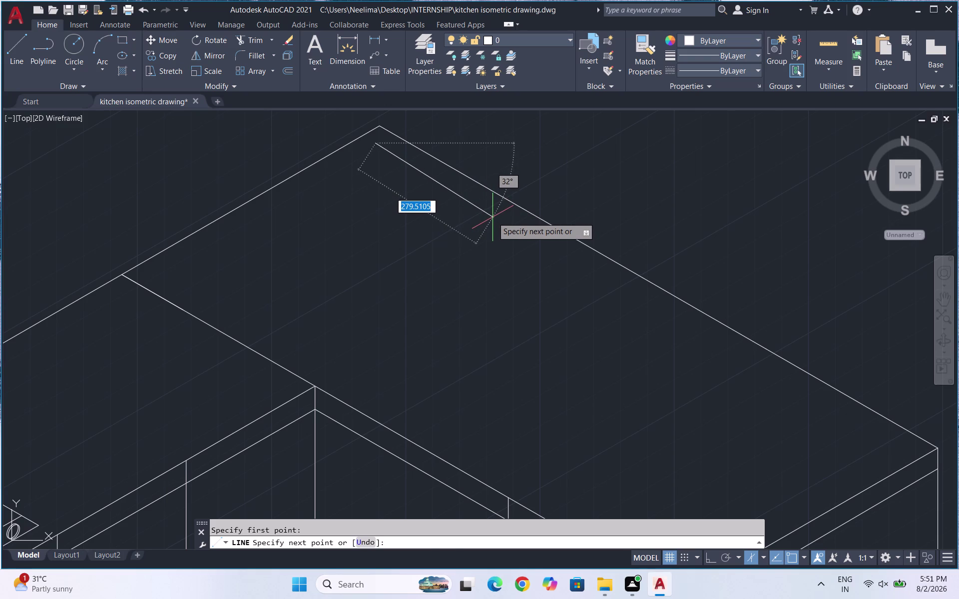
Cycle through the isometric planes and cancel the unfinished line.
key(F5)
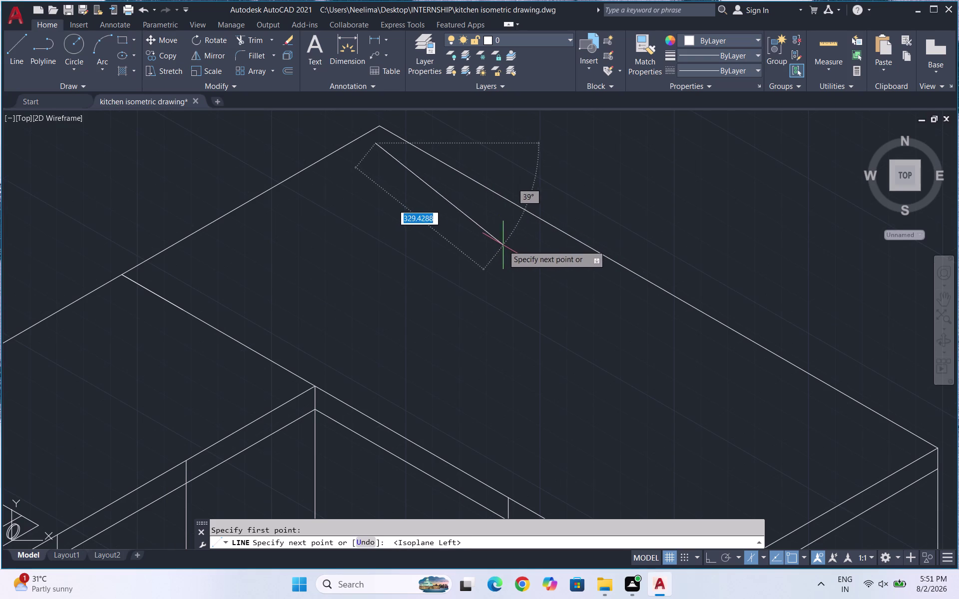
key(F5)
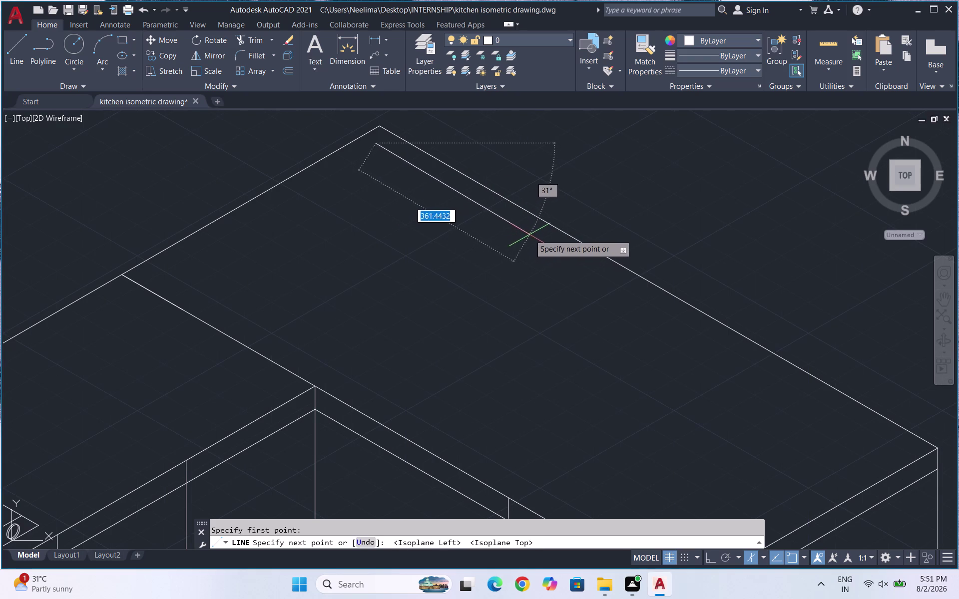
scroll(down, 3)
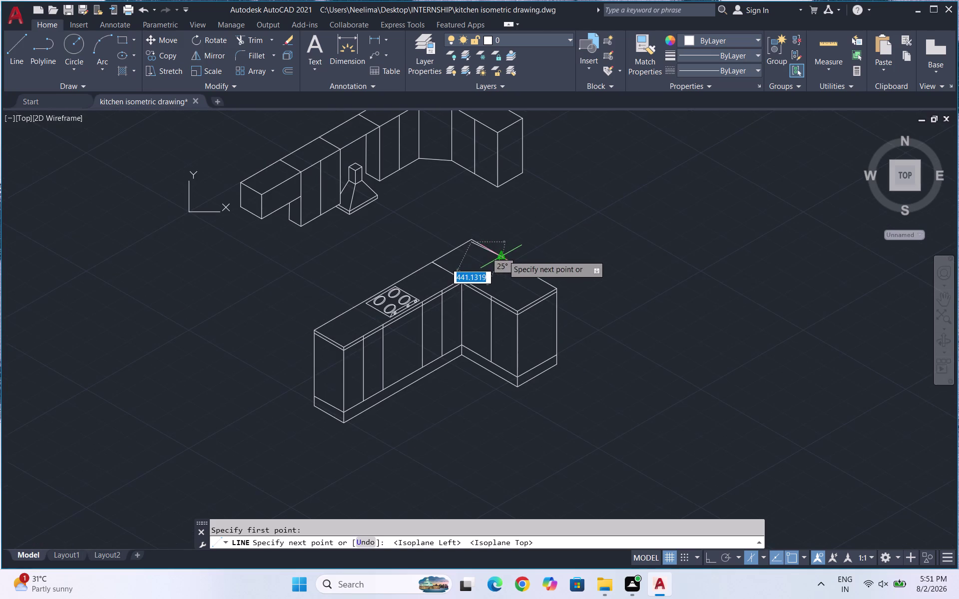
scroll(up, 3)
key(Escape)
key(Escape)
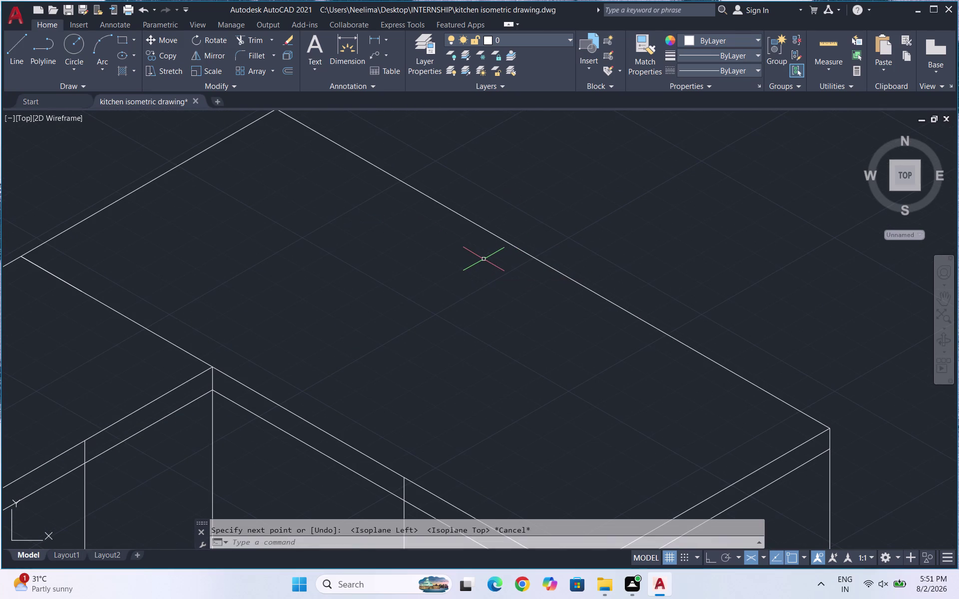
key(F5)
Draw a four-sided isometric sink outline on the countertop with Ortho on.
key(l)
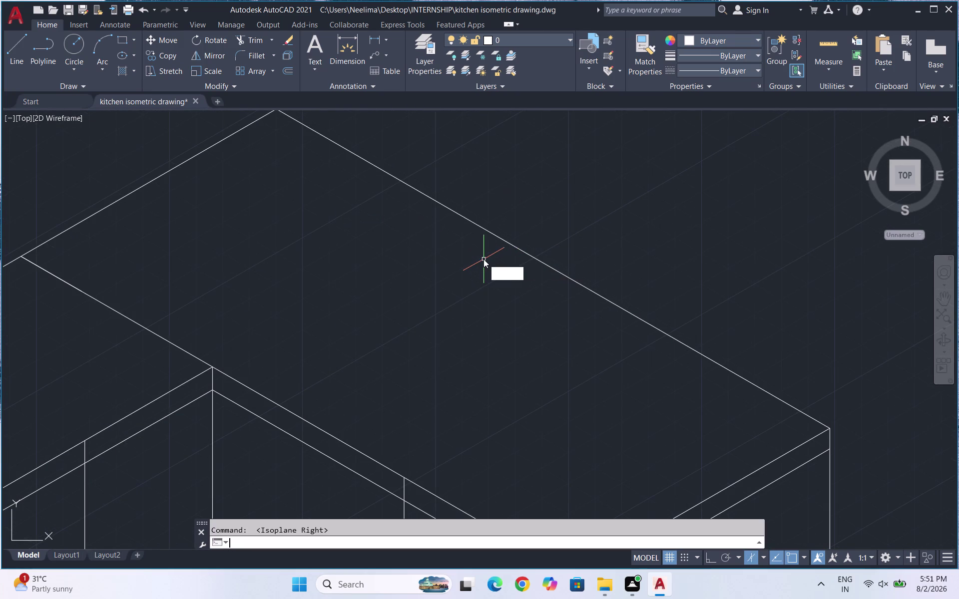
key(Return)
key(F5)
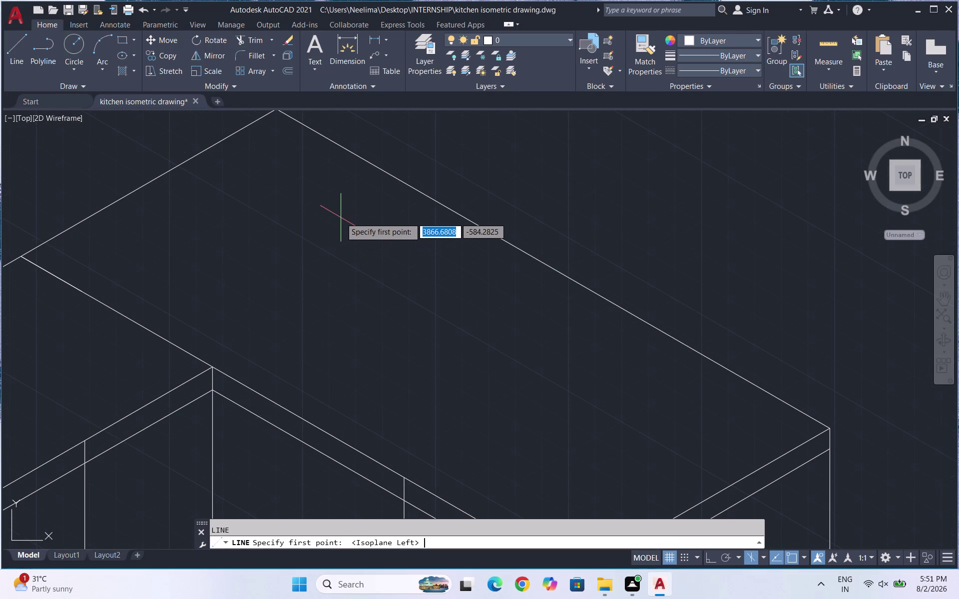
click(278, 129)
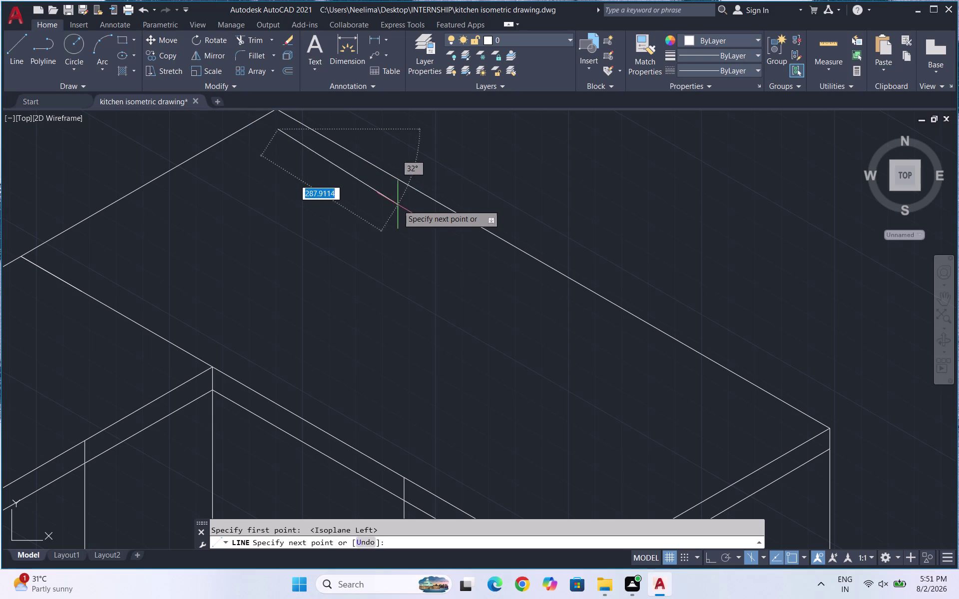
key(F8)
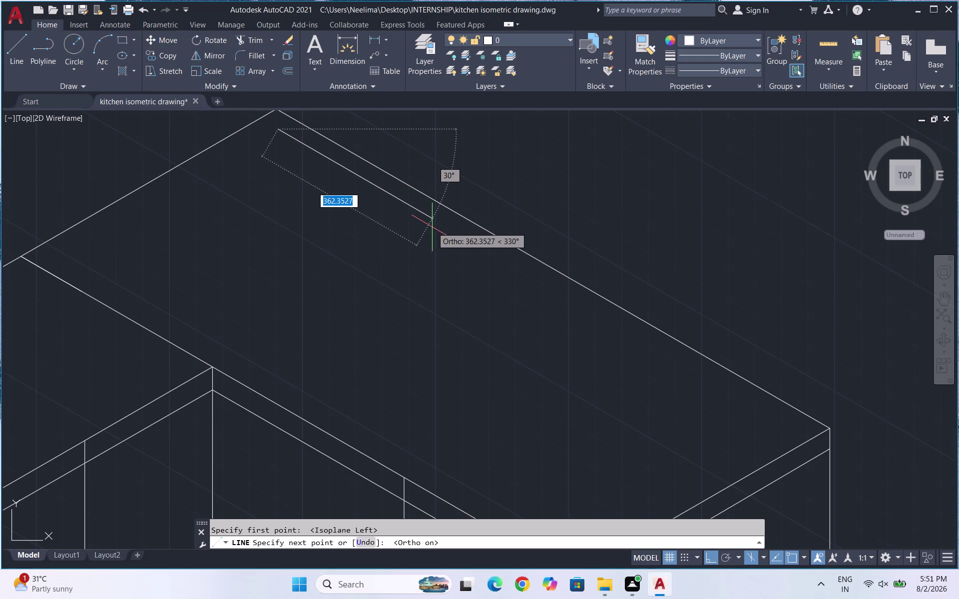
click(432, 227)
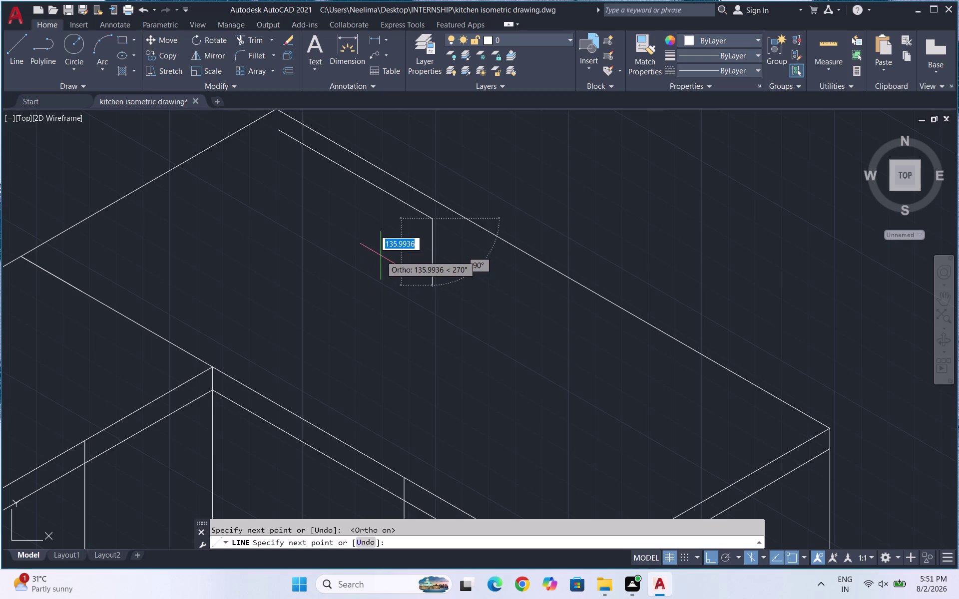
key(F5)
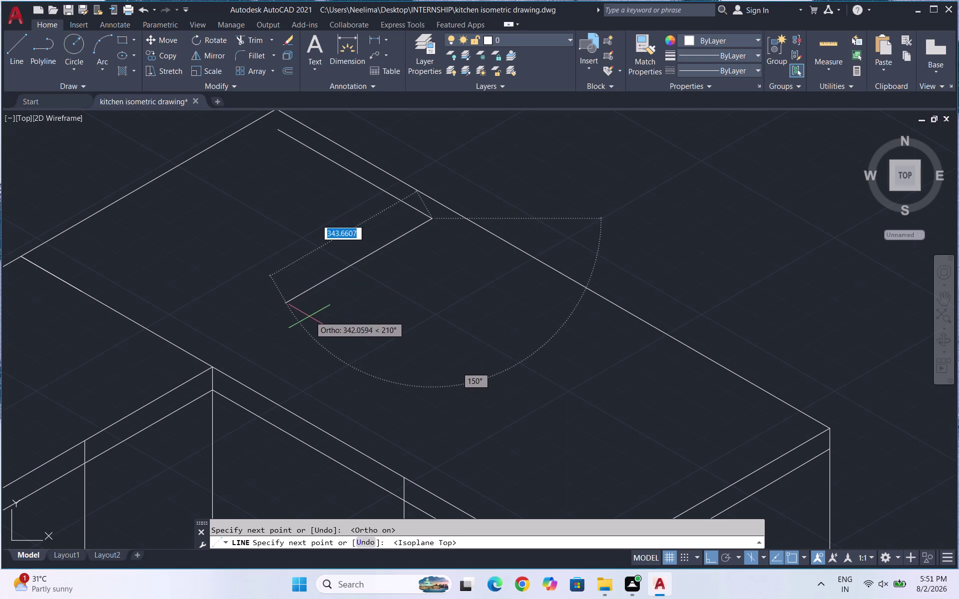
click(279, 328)
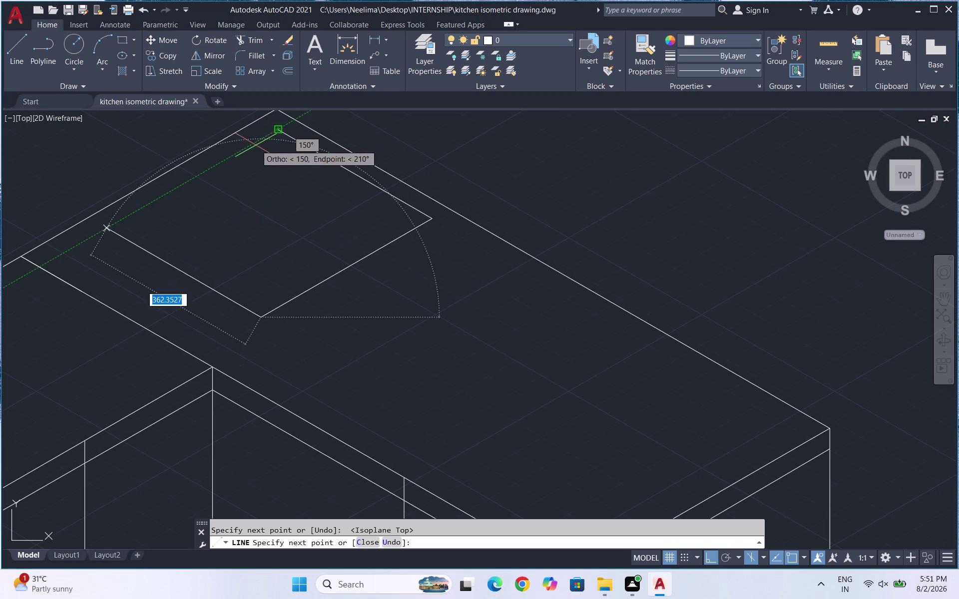
click(240, 152)
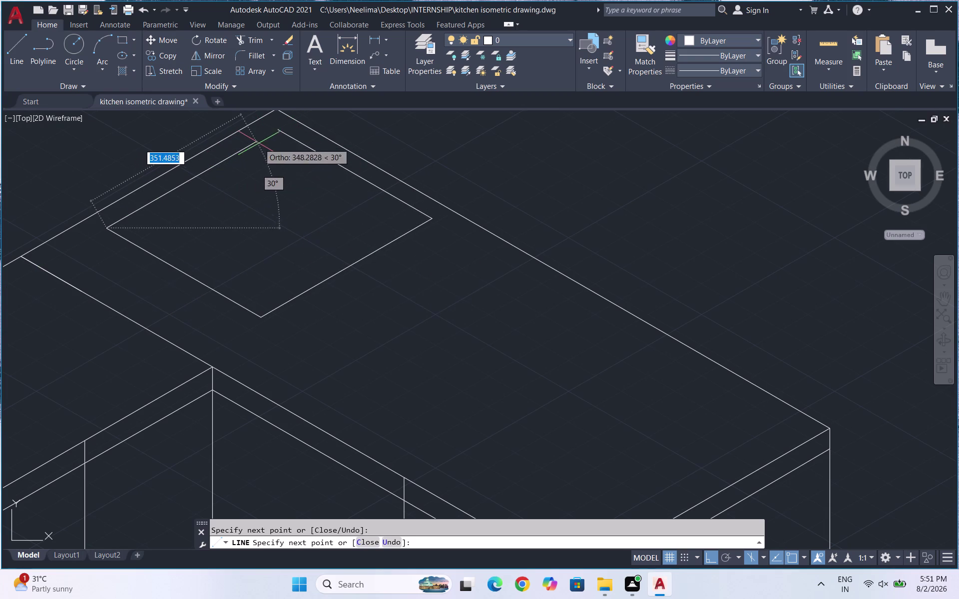
click(279, 126)
key(Escape)
scroll(down, 3)
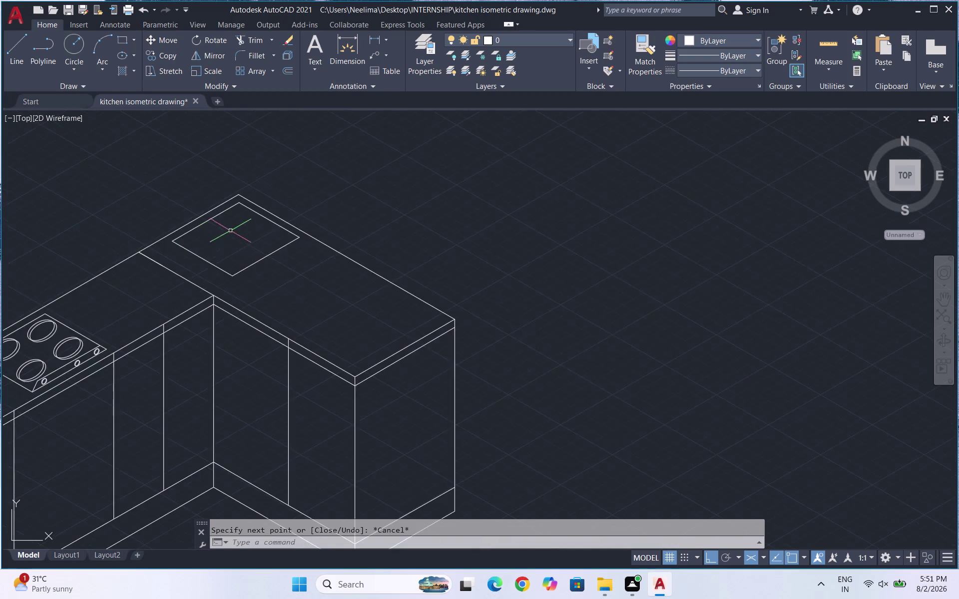
Start a divider line on the sink's lower edge, cycle isoplanes, then cancel it.
scroll(down, 3)
scroll(up, 3)
scroll(up, 3)
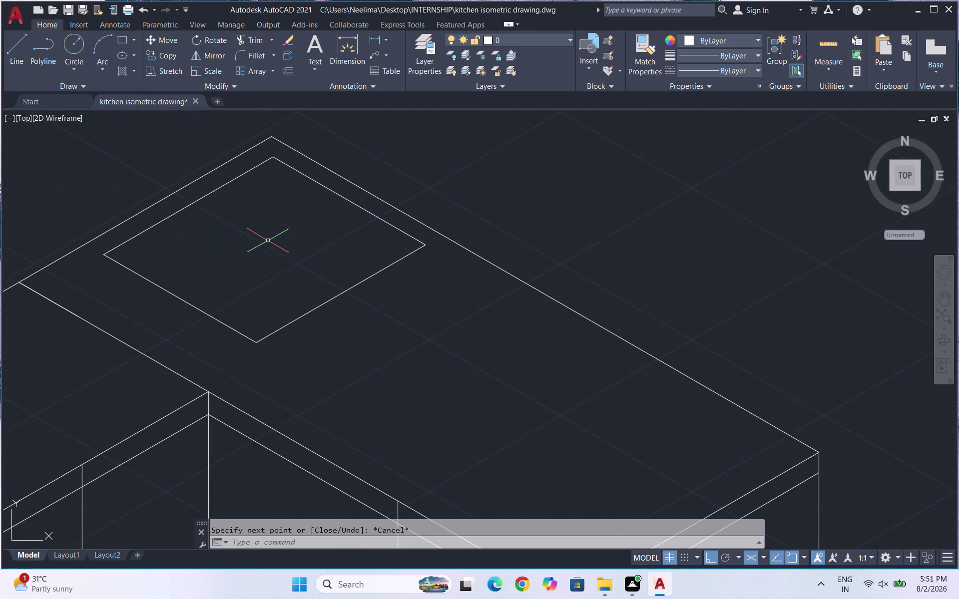
key(l)
key(Return)
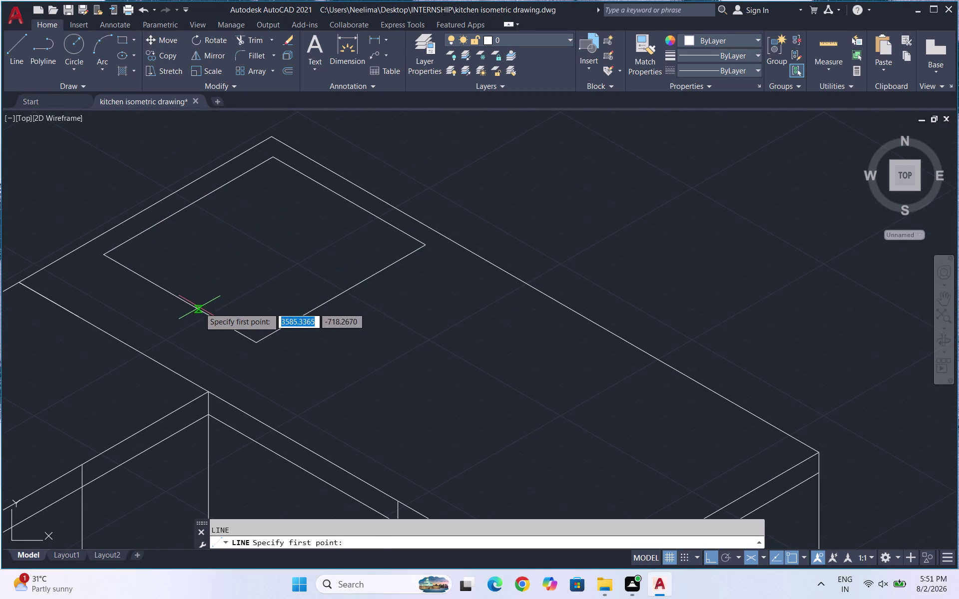
click(199, 307)
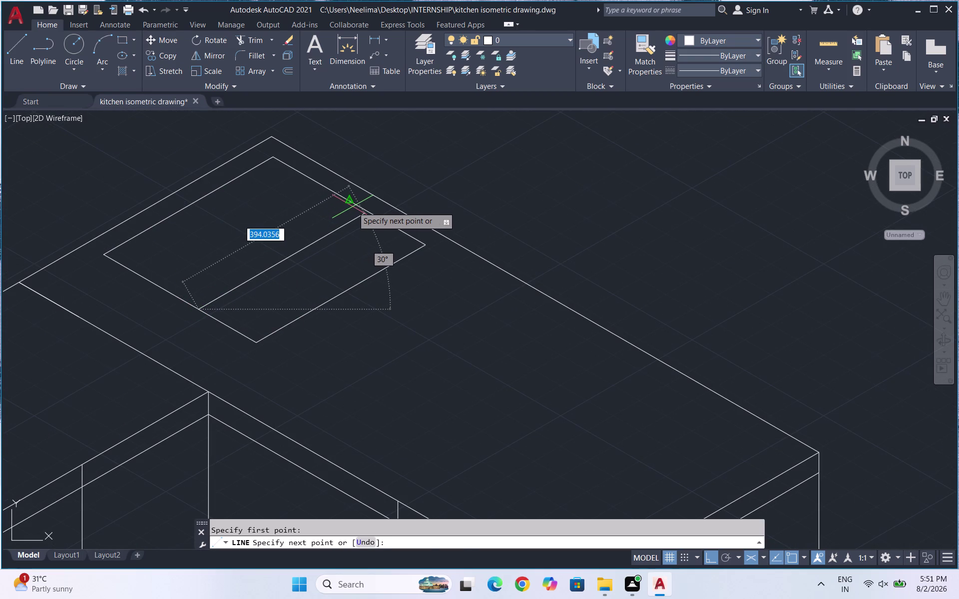
key(F5)
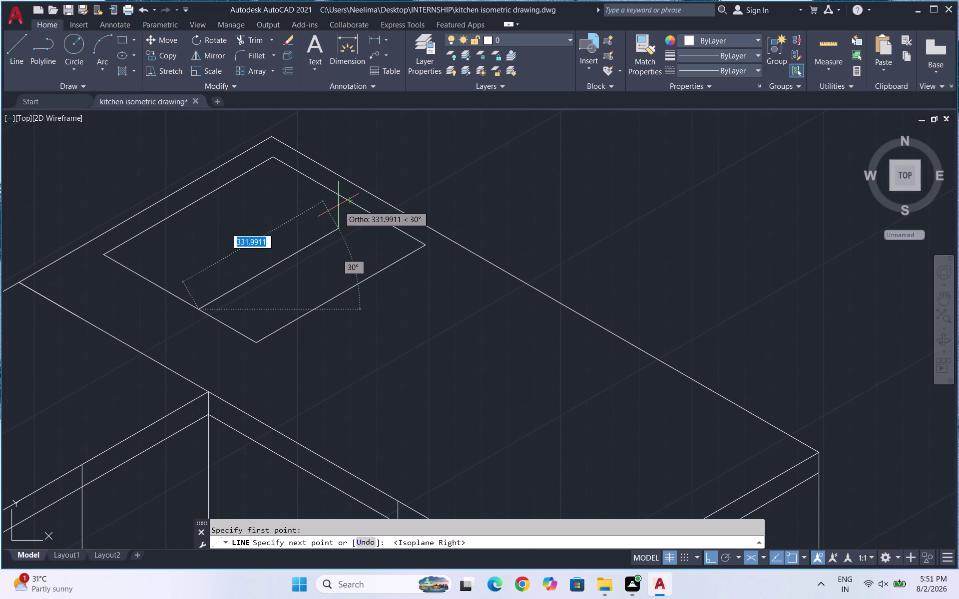
key(F5)
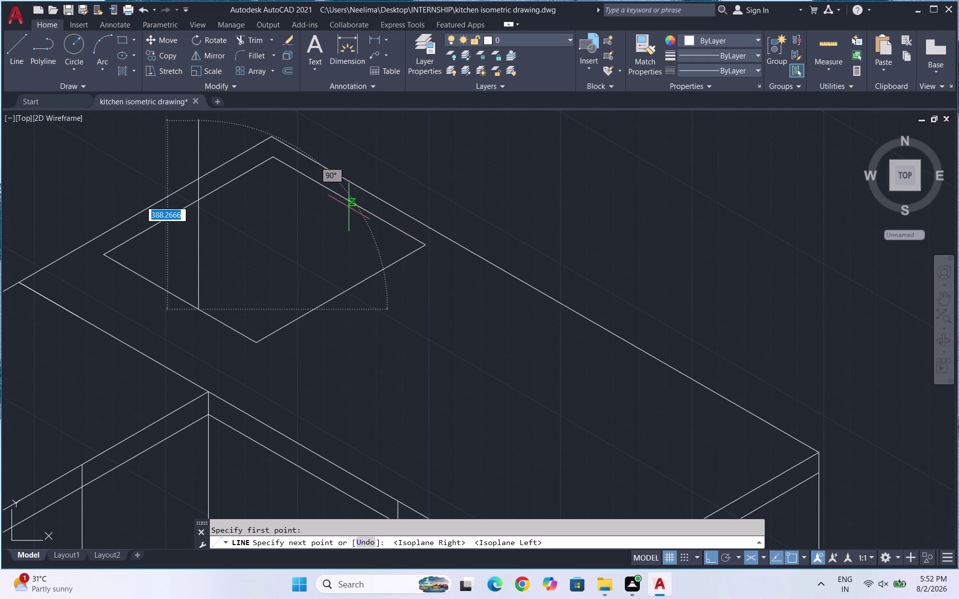
key(F5)
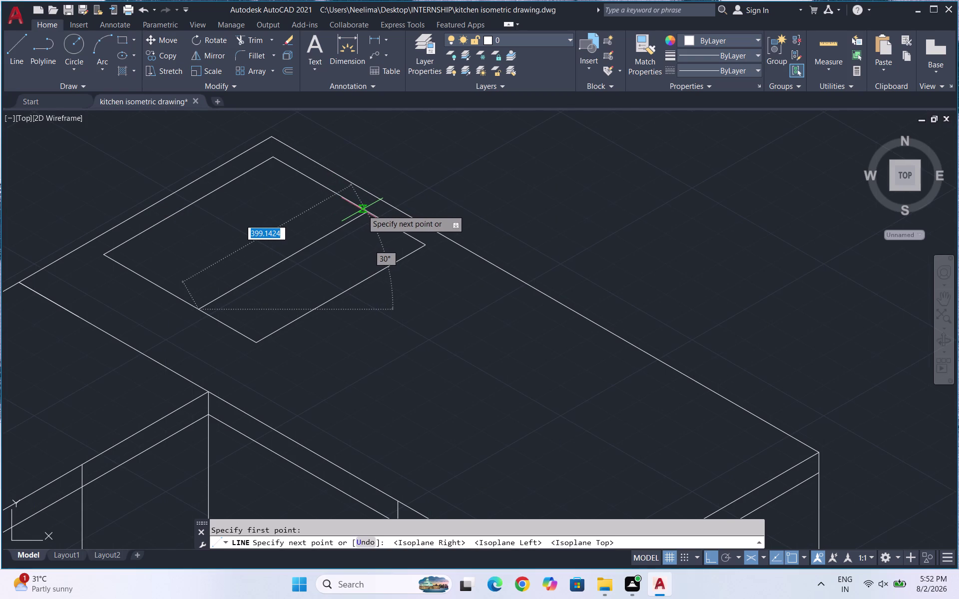
key(Escape)
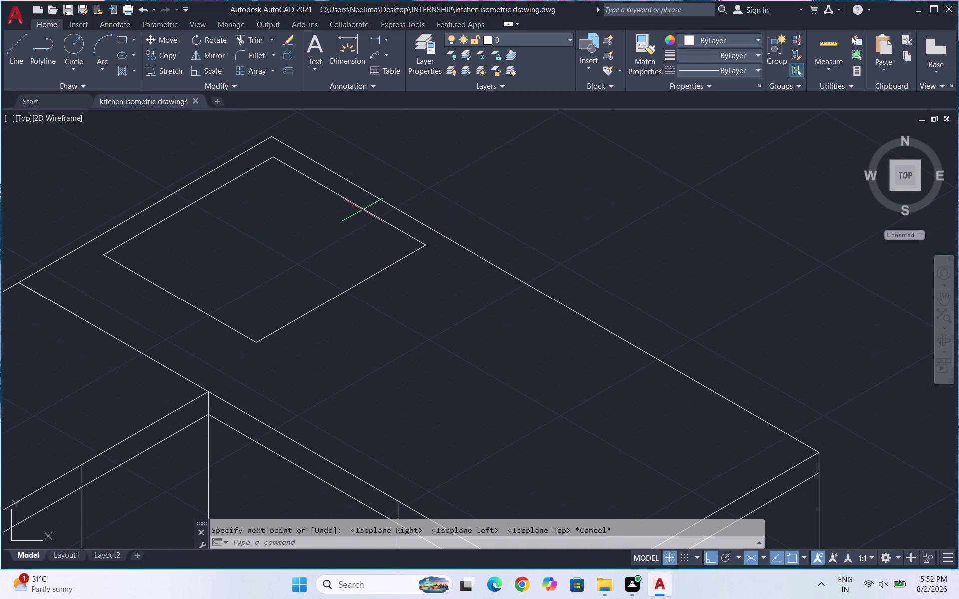
Redraw the divider across the sink outline, undoing the misplaced segment.
key(l)
key(Return)
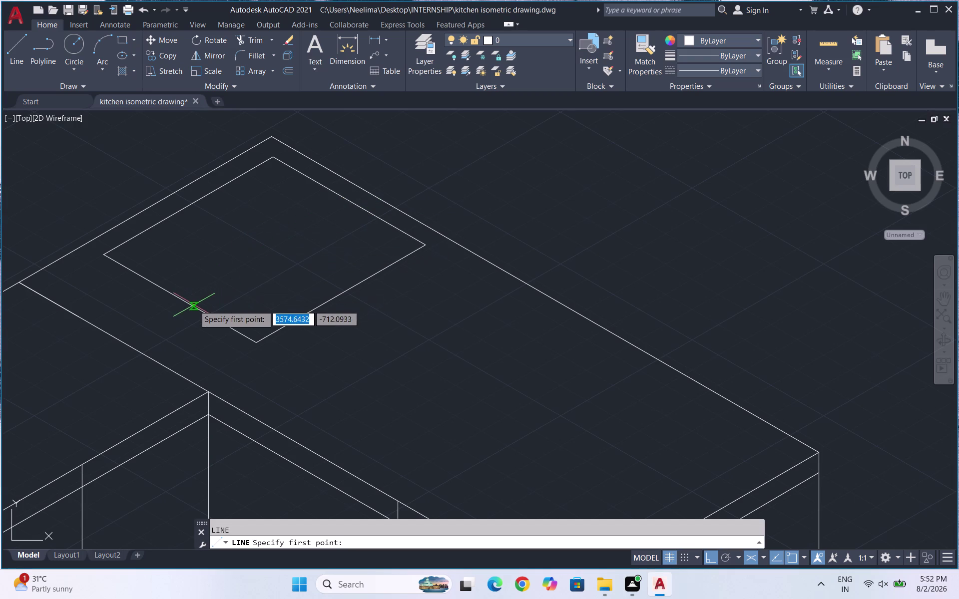
click(191, 303)
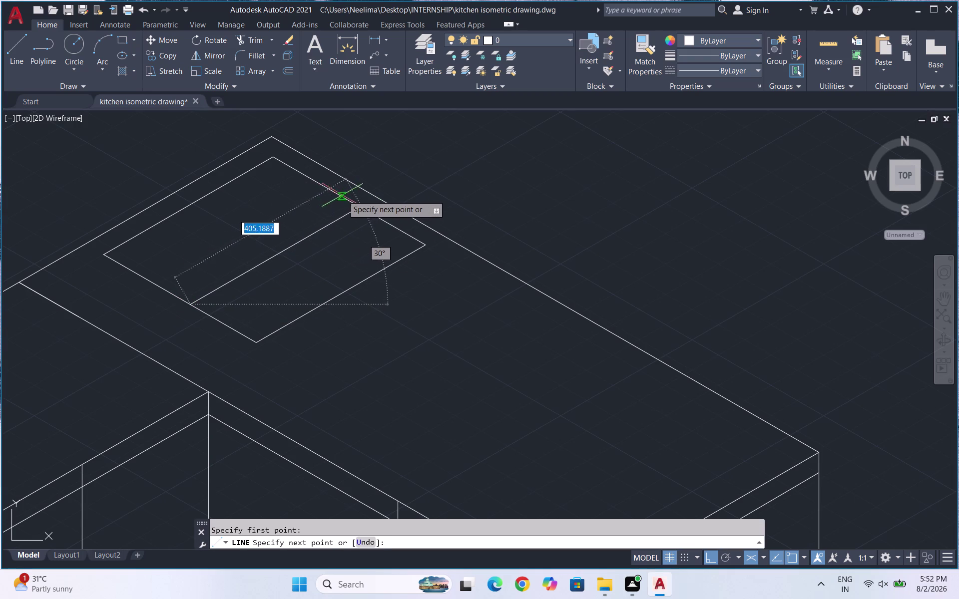
click(352, 199)
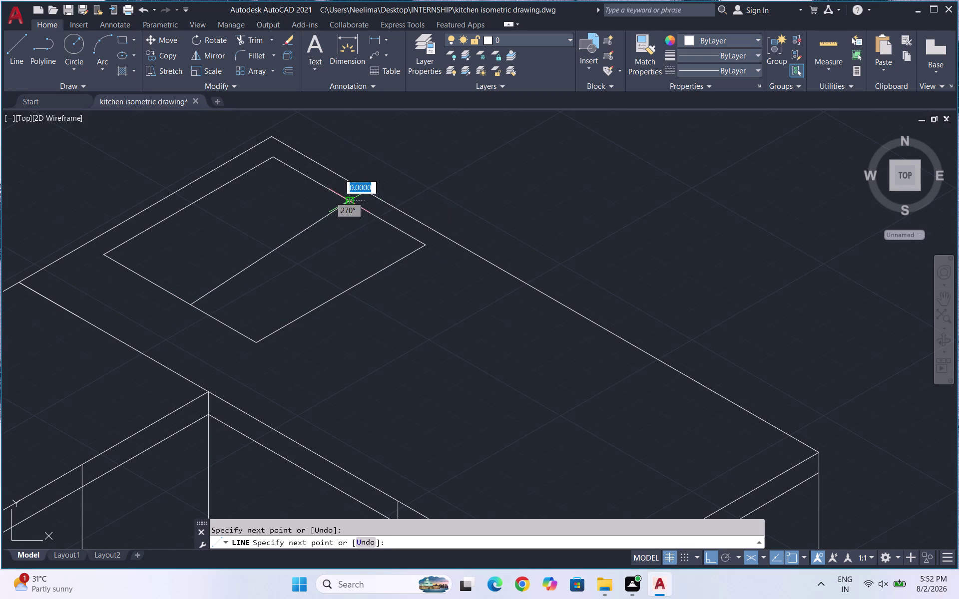
key(ctrl+z)
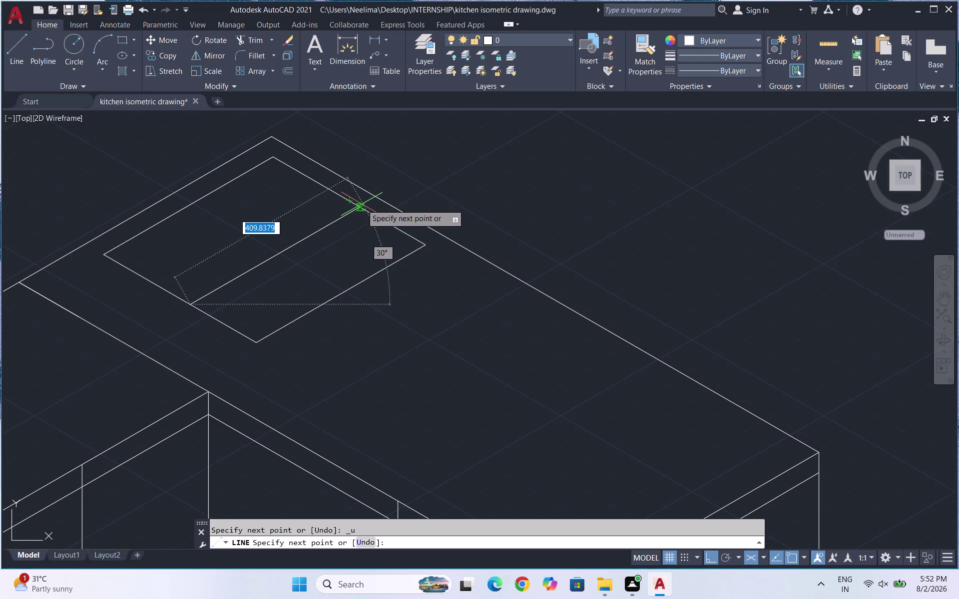
click(362, 204)
key(Escape)
scroll(down, 3)
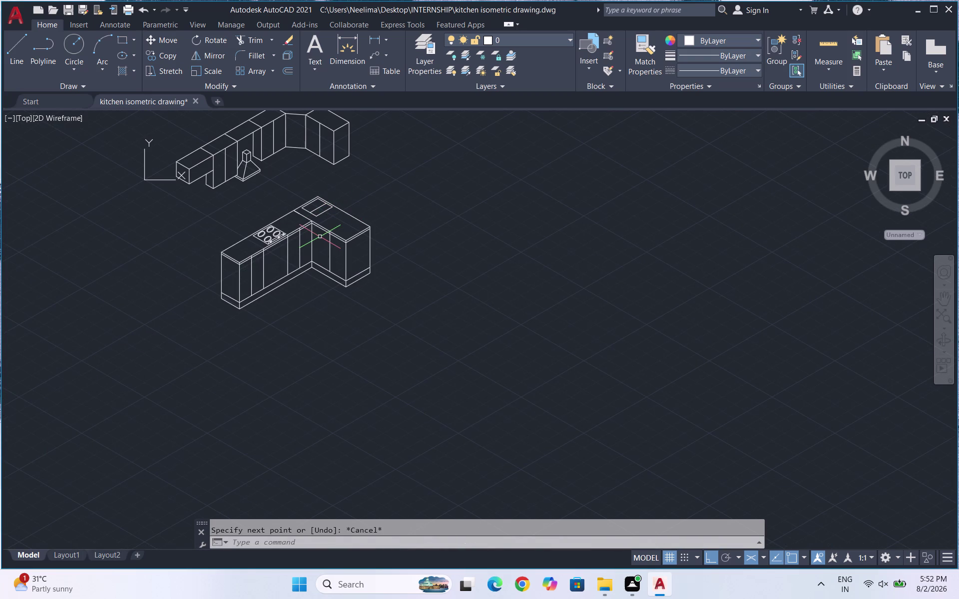
Draw a stray line from the sink's back corner, then cancel and undo it.
scroll(up, 3)
scroll(up, 3)
key(l)
key(Return)
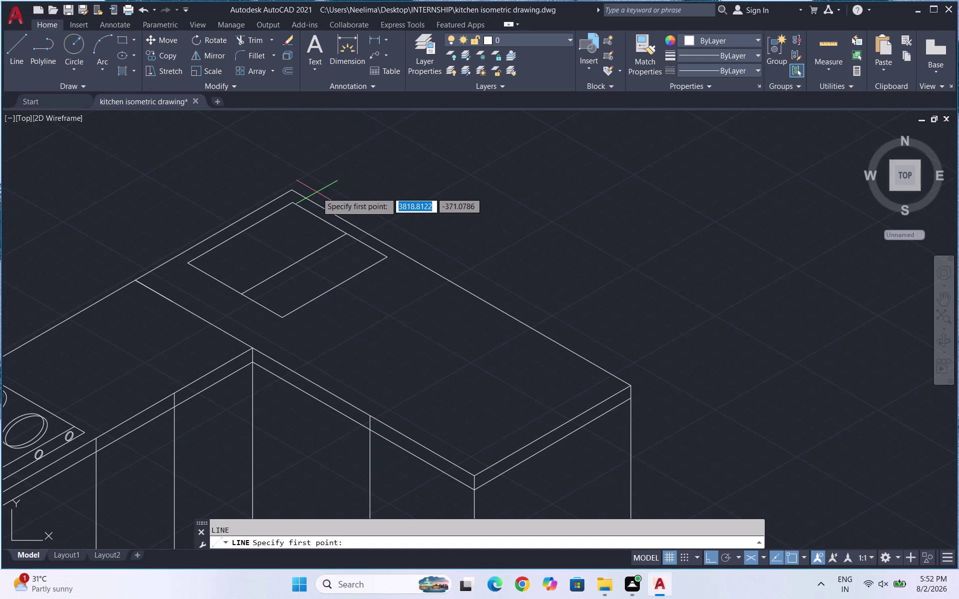
scroll(up, 3)
click(260, 213)
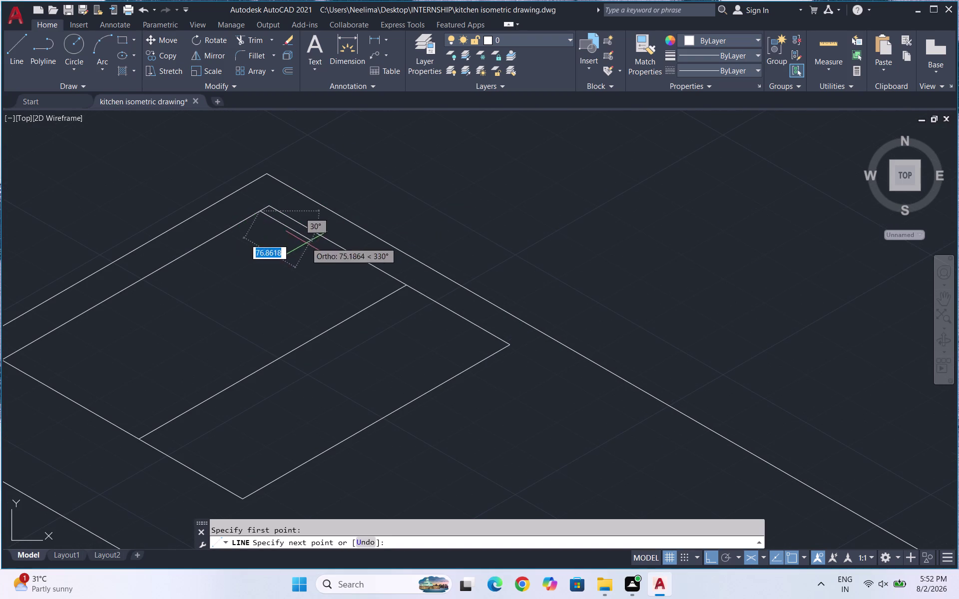
click(392, 294)
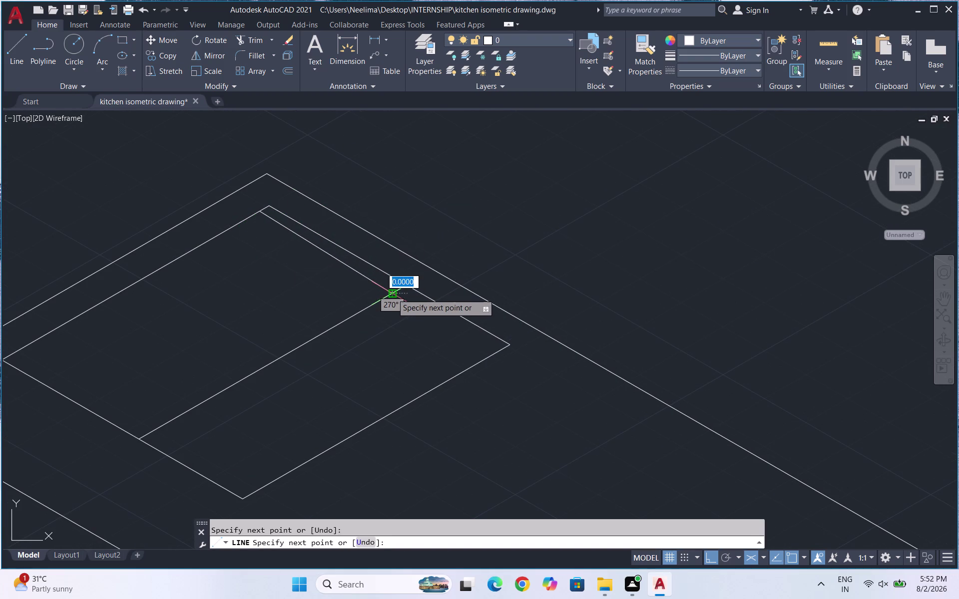
key(Escape)
key(ctrl+z)
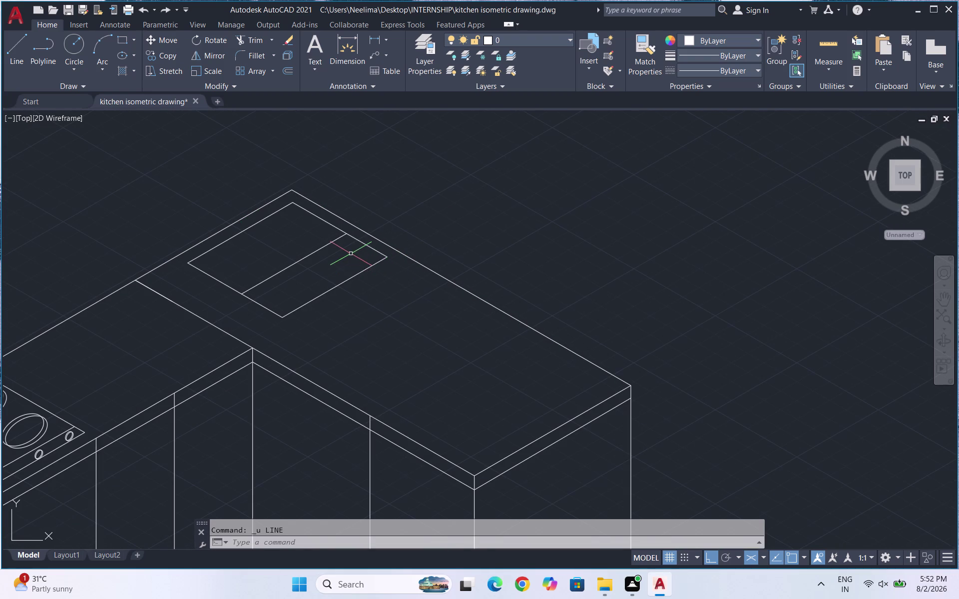
Draw an inner line inside the sink, parallel to its back edge.
key(k)
key(Escape)
key(l)
key(Return)
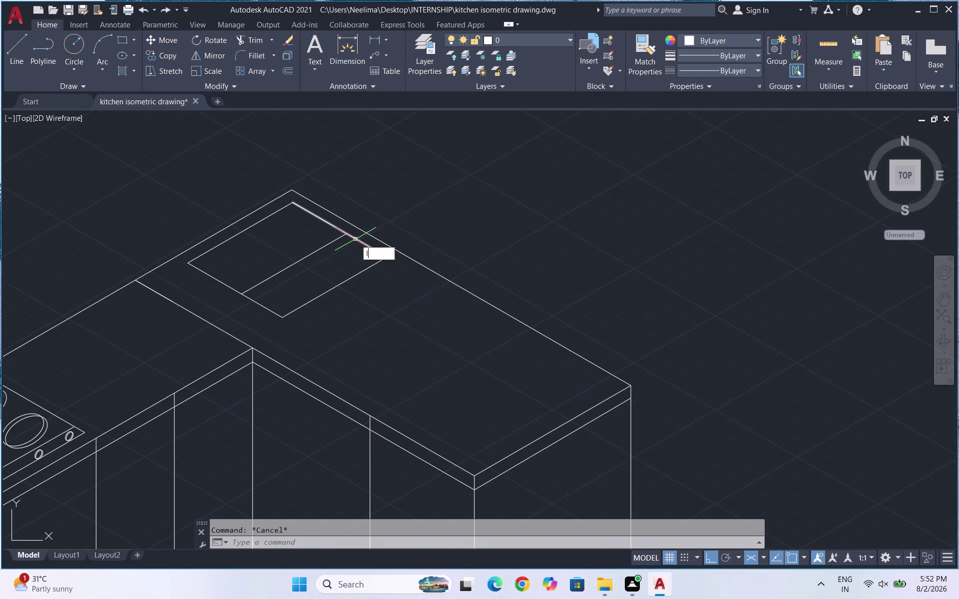
scroll(up, 3)
click(291, 192)
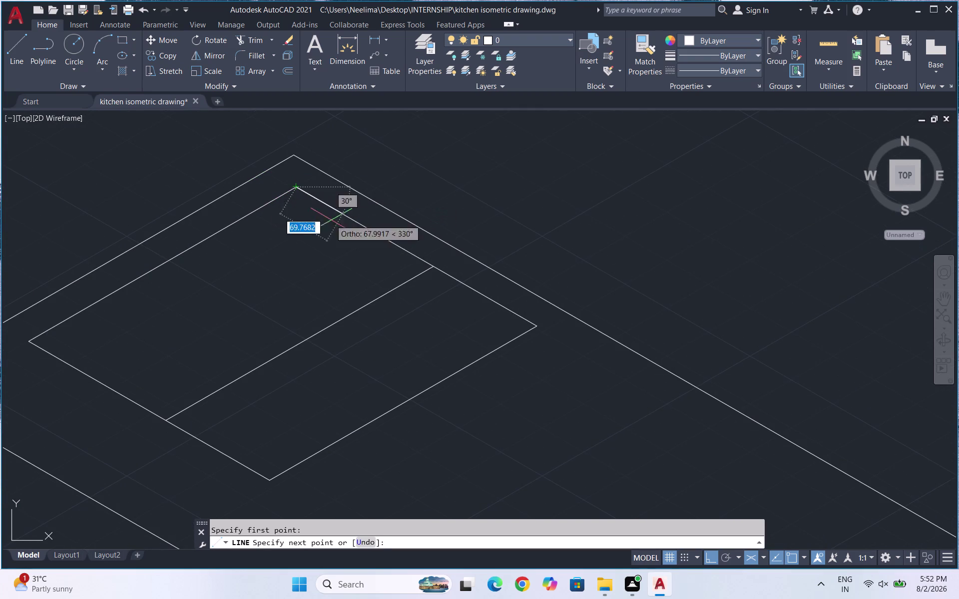
key(Escape)
key(l)
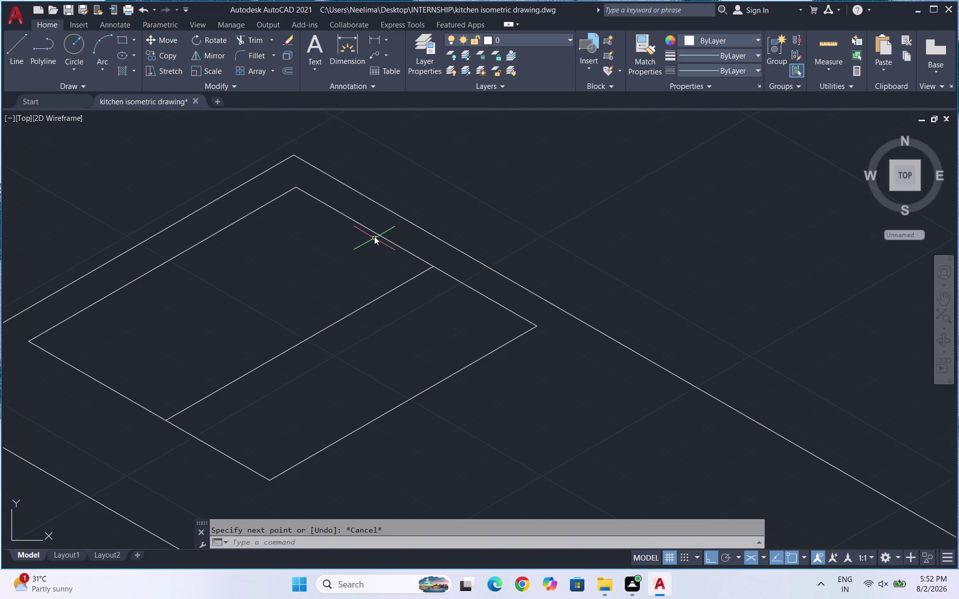
key(Return)
click(283, 195)
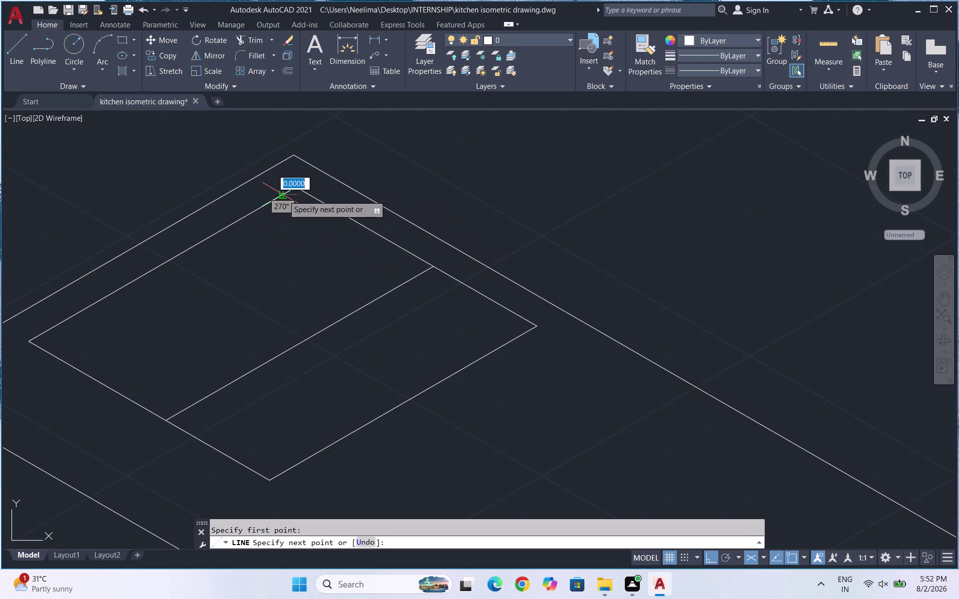
click(418, 275)
key(Escape)
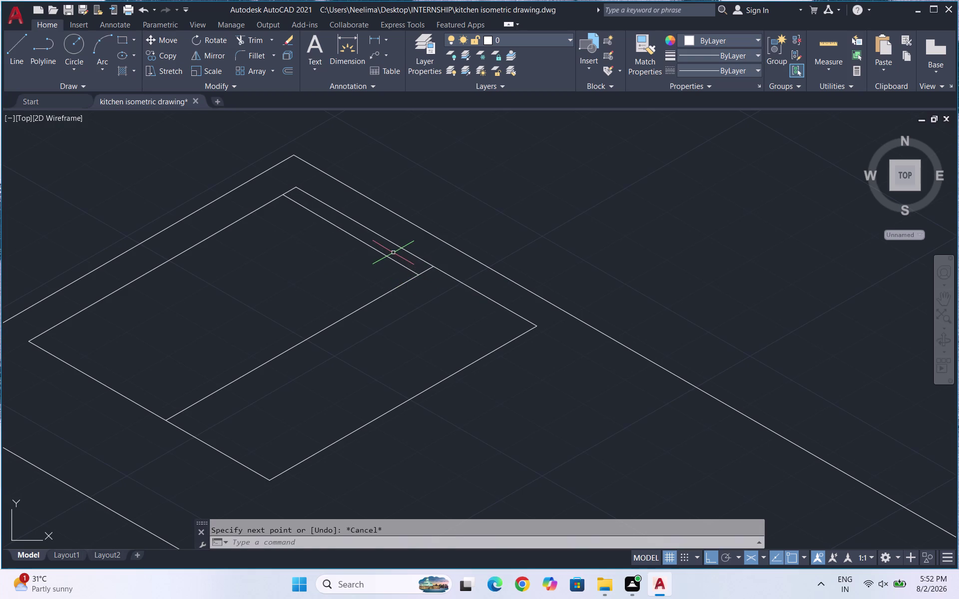
Copy the inner line as an 11-item fitted array to the front edge, then undo it.
drag(393, 252, 384, 261)
click(376, 265)
text(co)
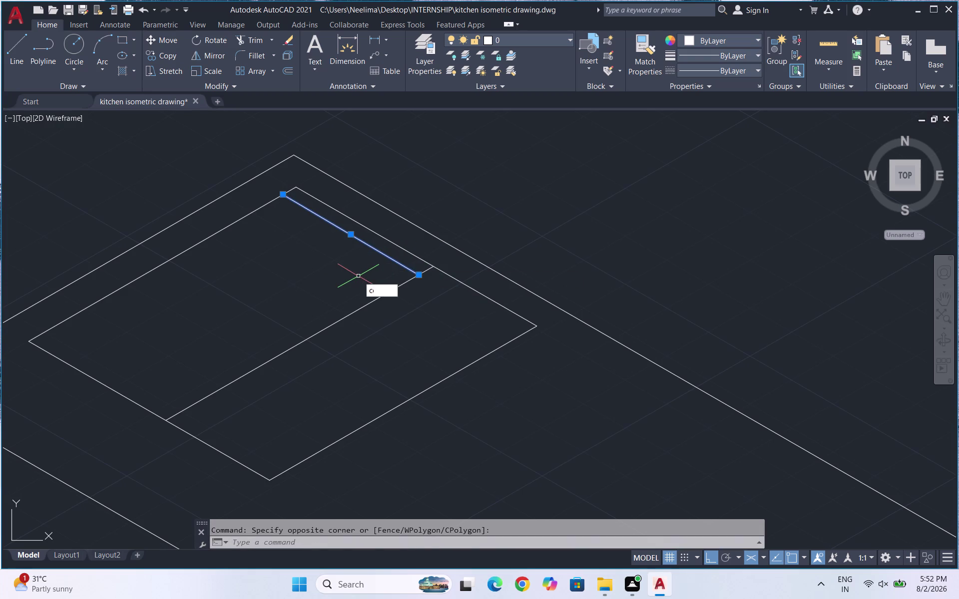
key(Return)
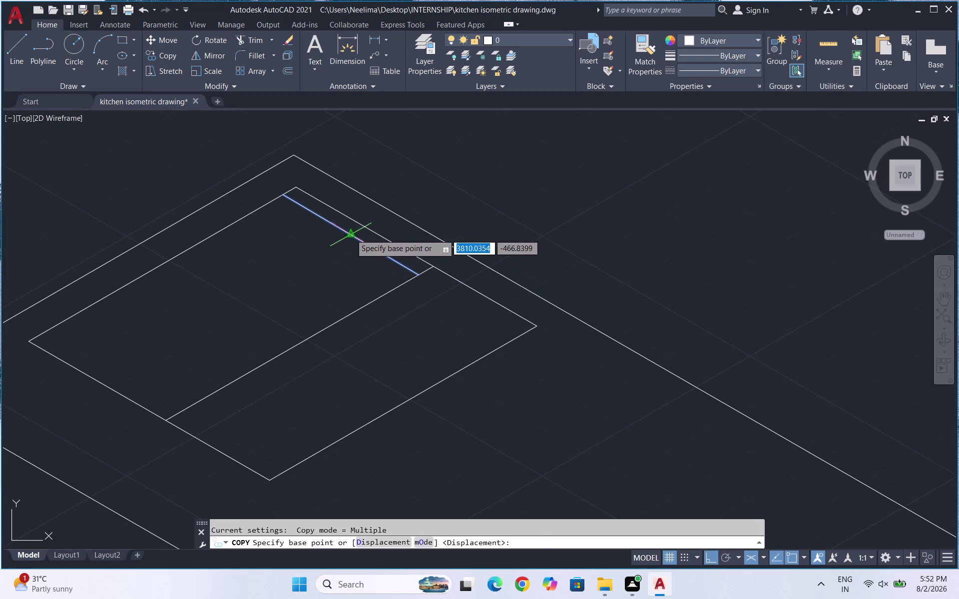
click(350, 234)
key(a)
key(Return)
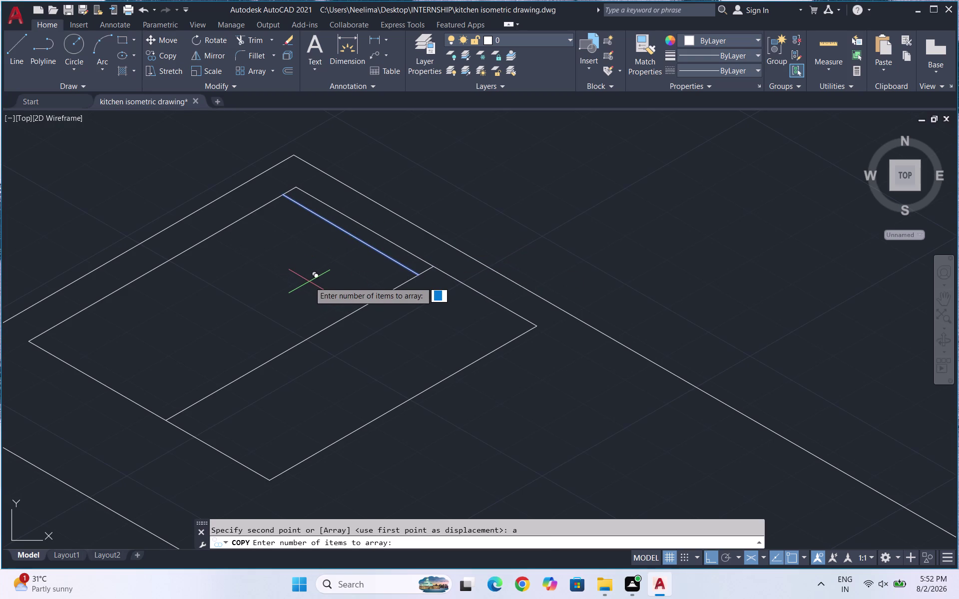
text(10)
key(BackSpace)
key(BackSpace)
text(11)
key(Return)
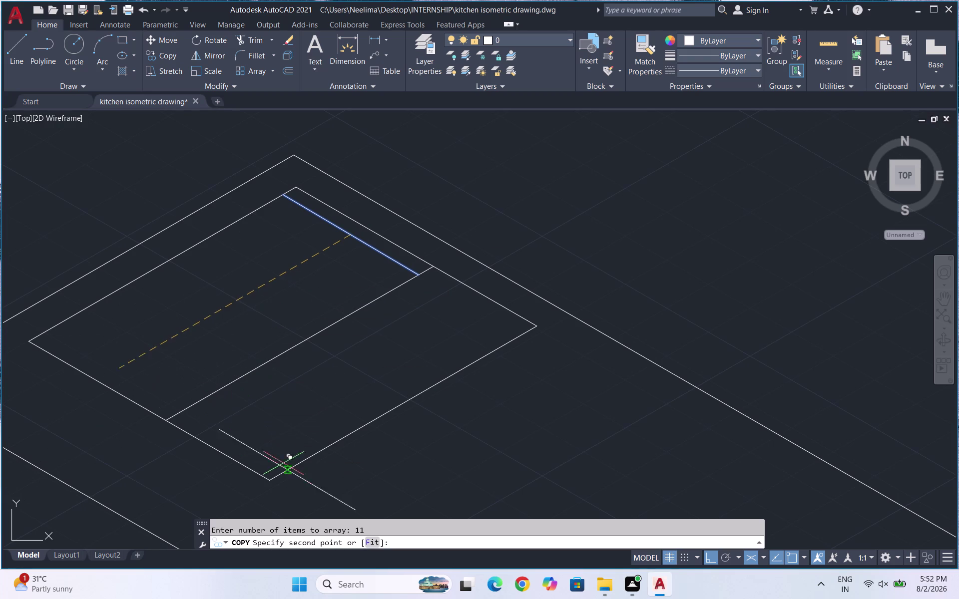
click(374, 545)
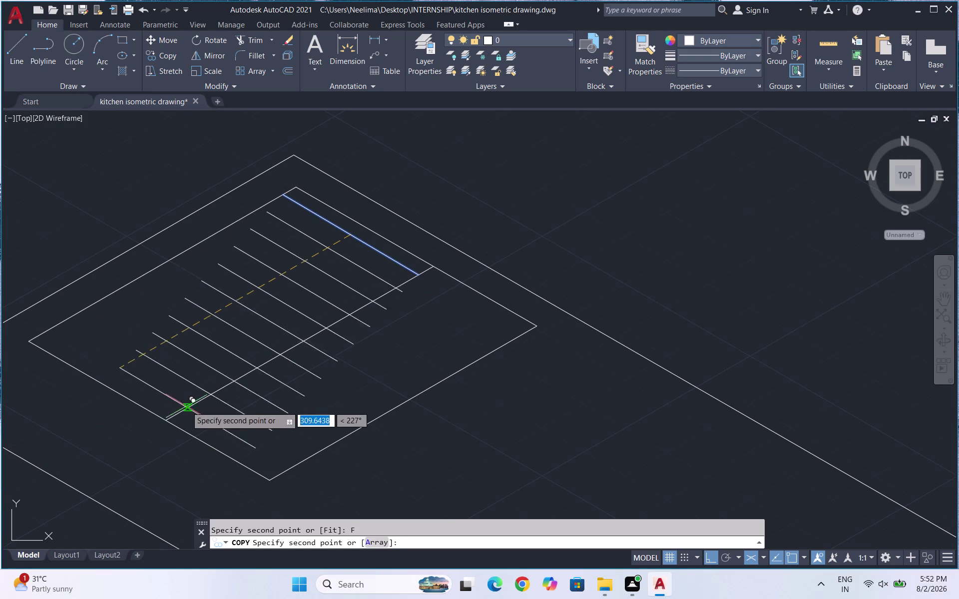
click(179, 410)
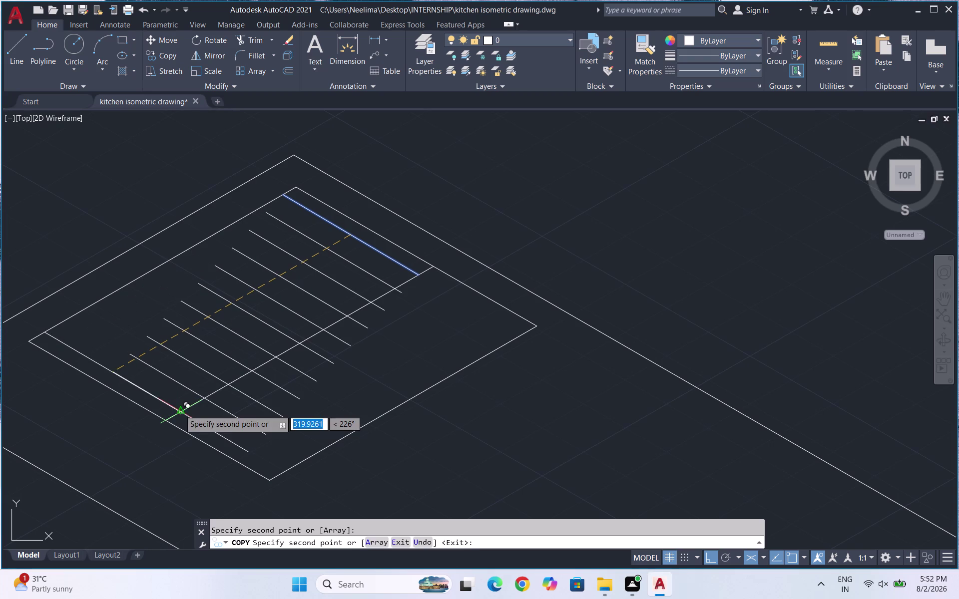
key(ctrl+z)
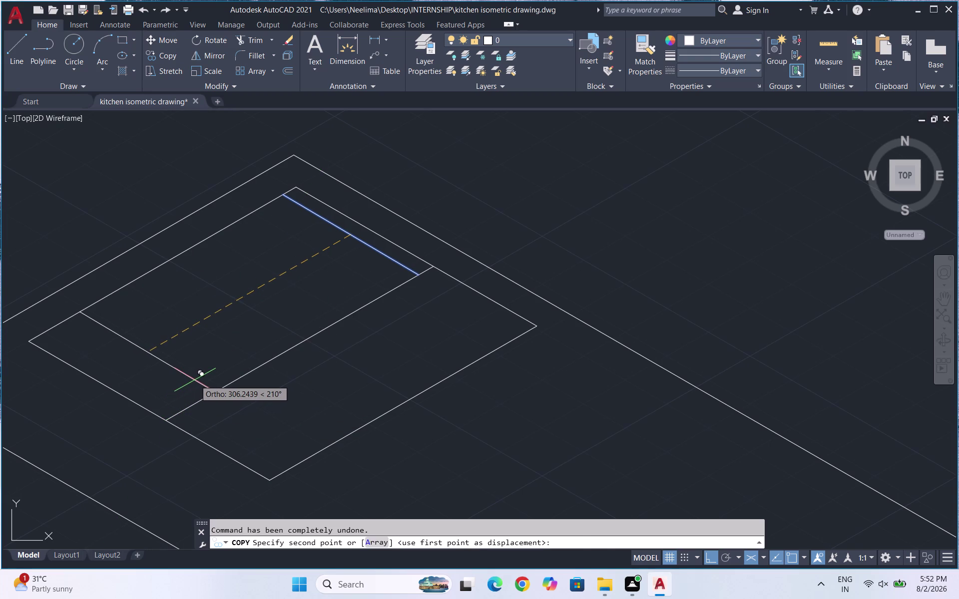
Retry the 11-copy fitted array with Ortho toggled, then undo the misaligned copies.
key(F8)
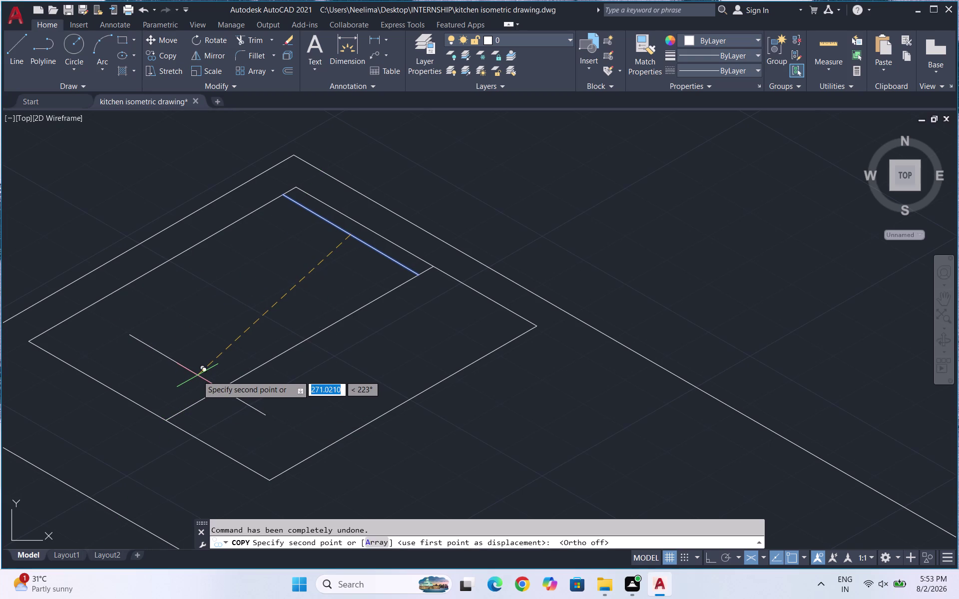
key(F8)
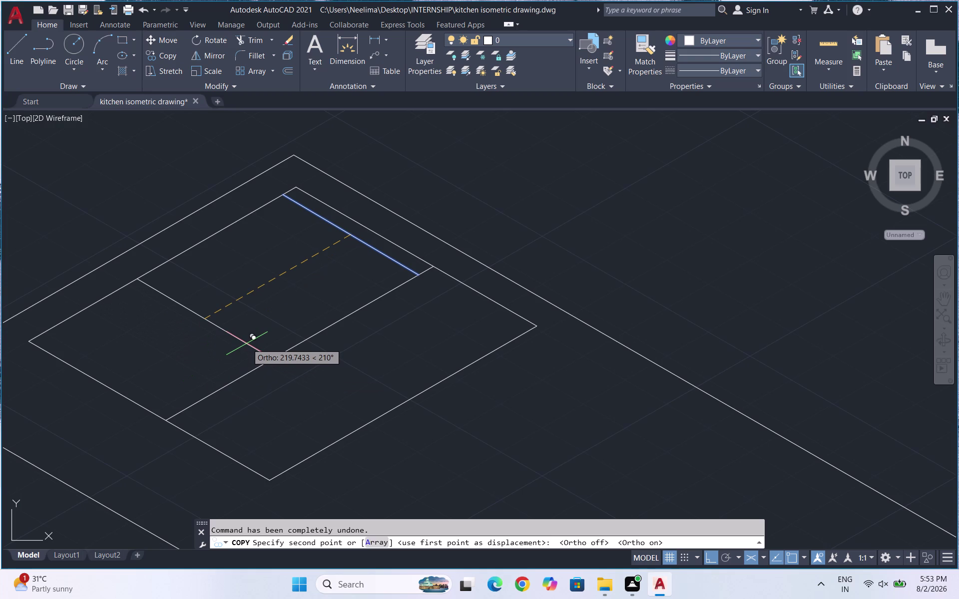
key(a)
key(Return)
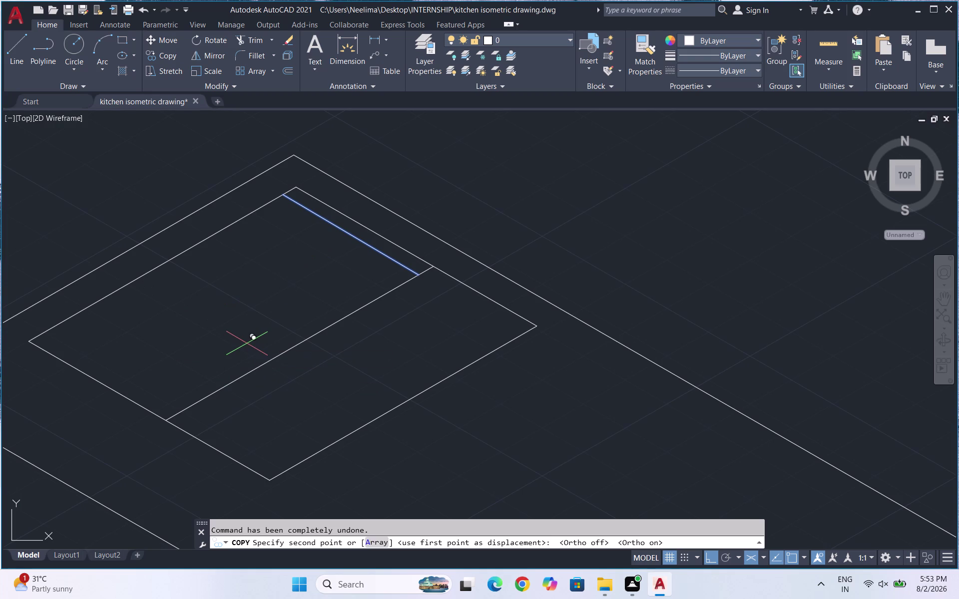
text(11)
key(Return)
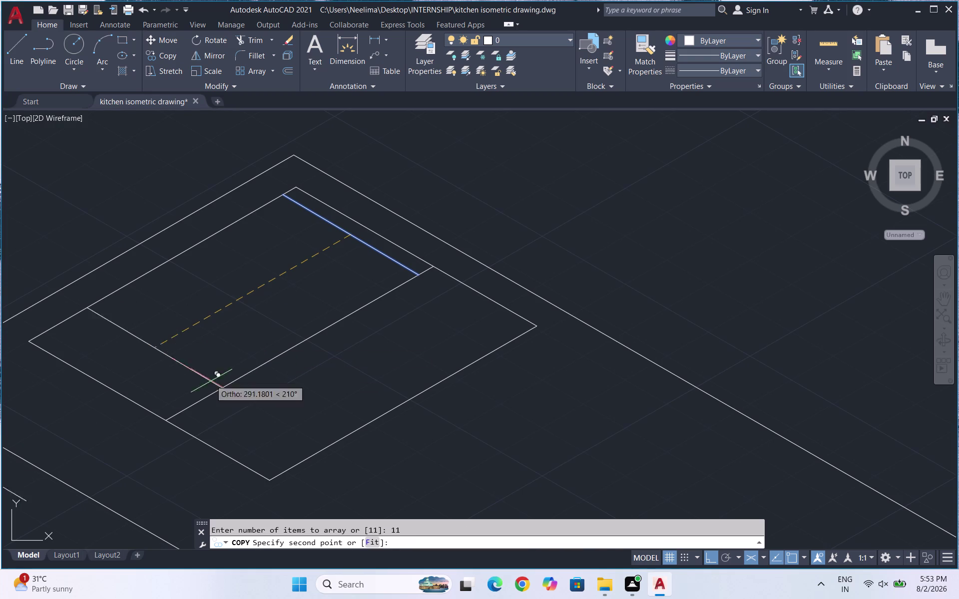
click(372, 540)
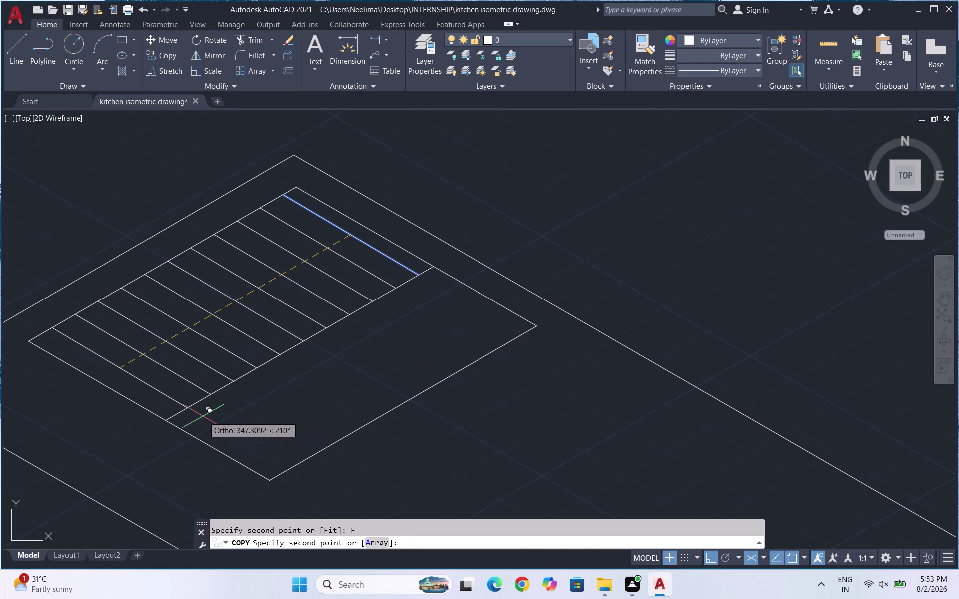
click(188, 411)
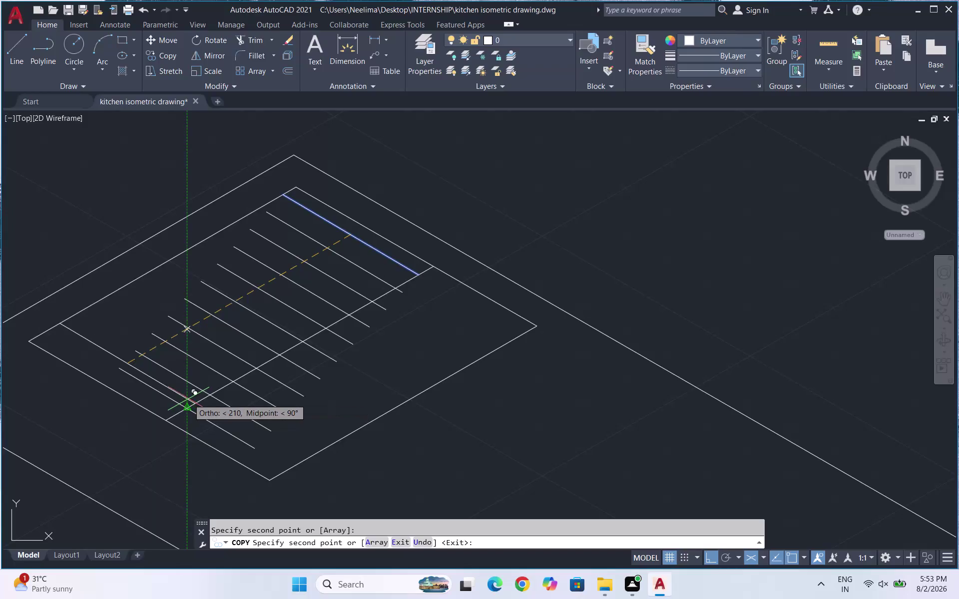
key(ctrl+z)
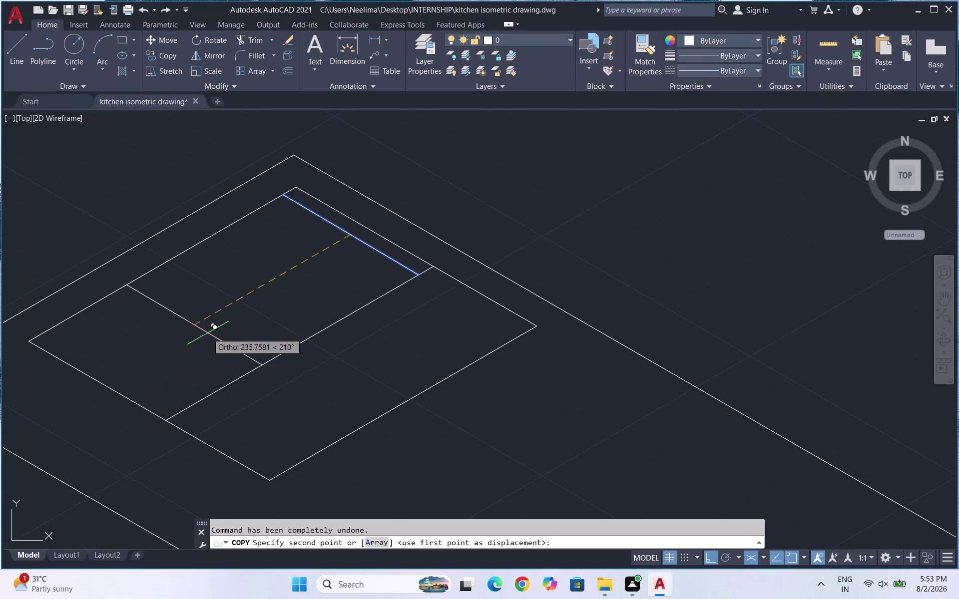
Place 11 fitted rib copies across the sink's drainer area.
key(a)
key(Return)
text(11)
key(Return)
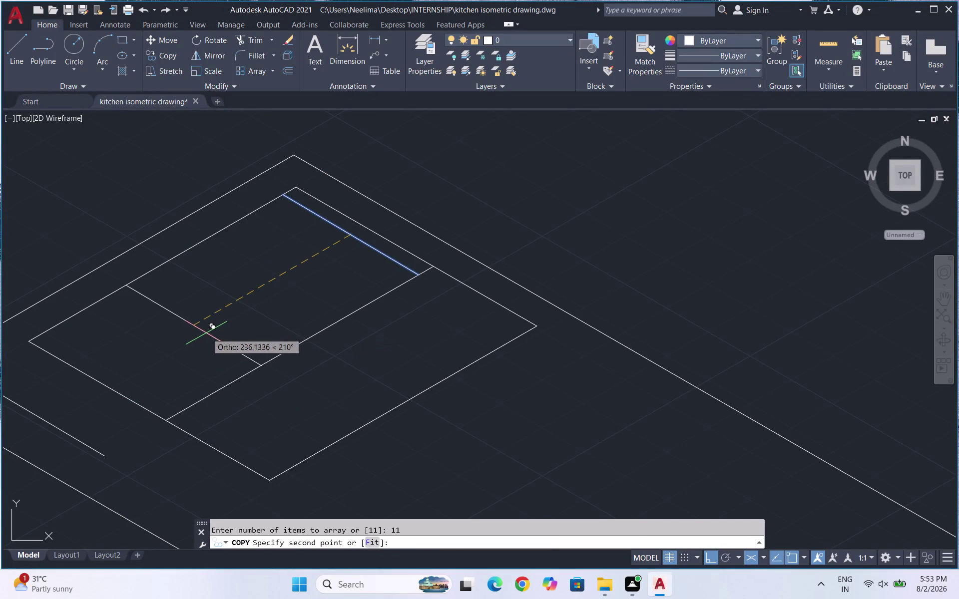
click(345, 258)
key(Escape)
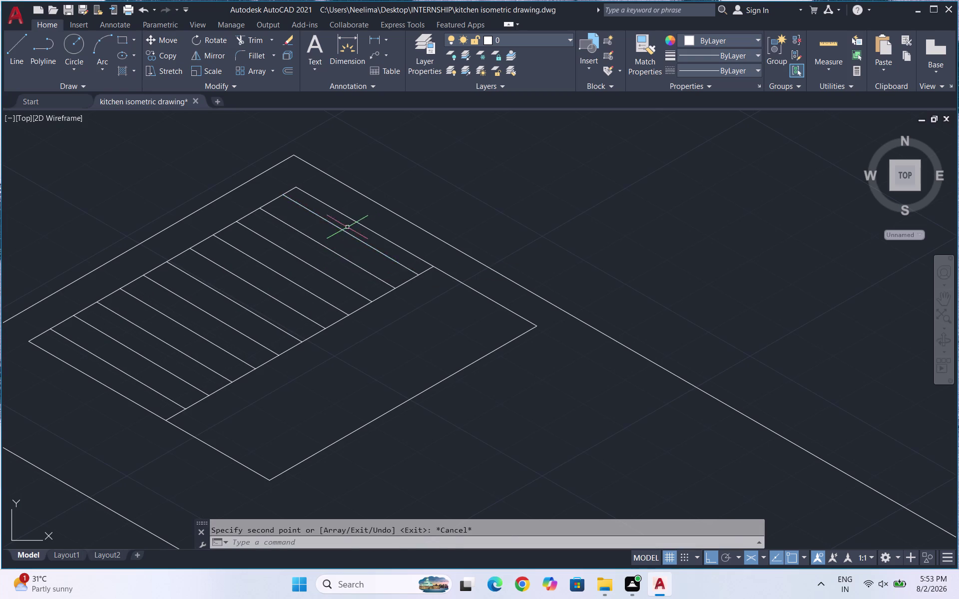
scroll(down, 3)
scroll(down, 3)
scroll(down, 3)
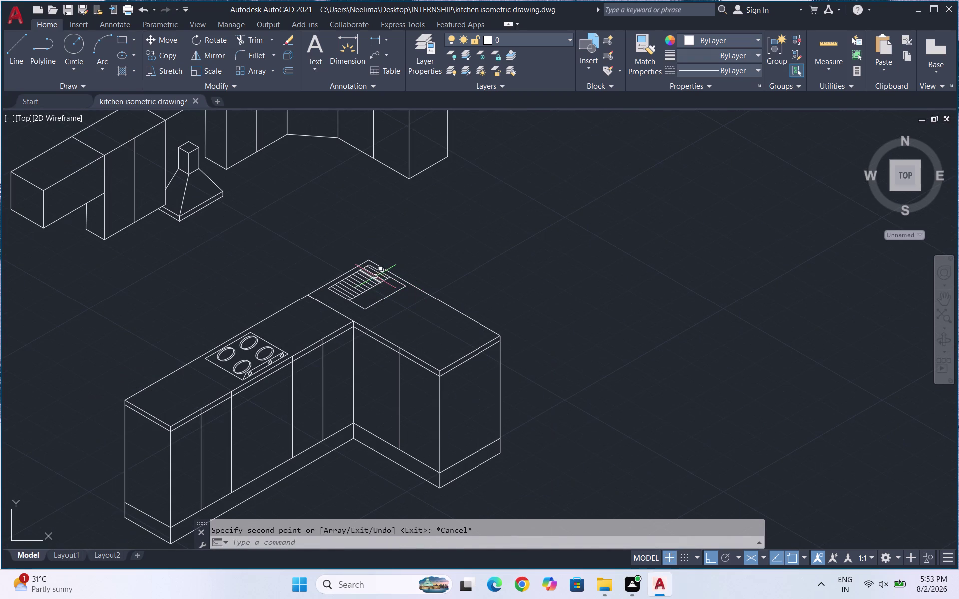
scroll(up, 3)
scroll(up, 3)
Draw a closed four-corner basin rectangle beside the drainer ribs with LINE.
key(l)
key(Return)
scroll(up, 3)
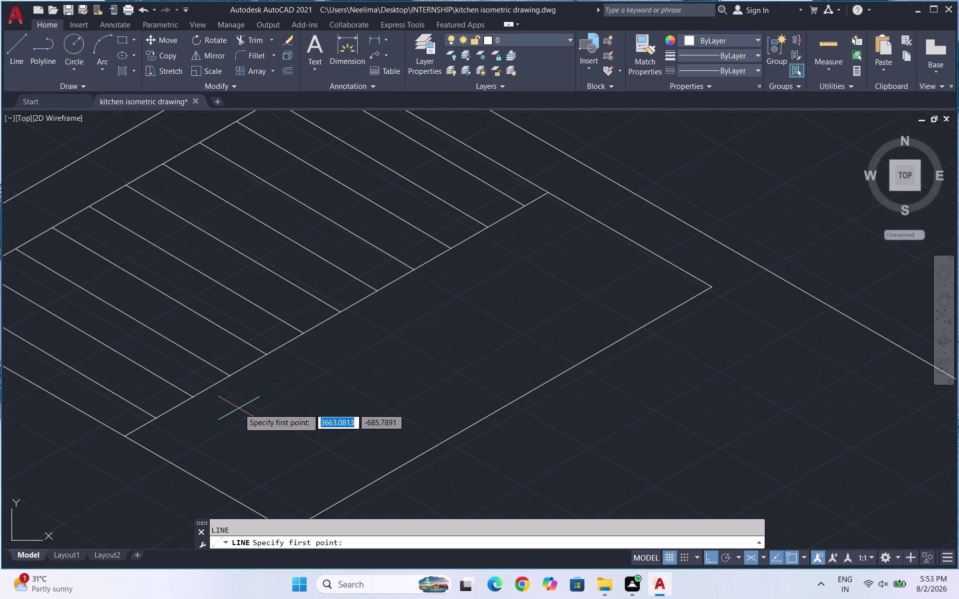
click(223, 414)
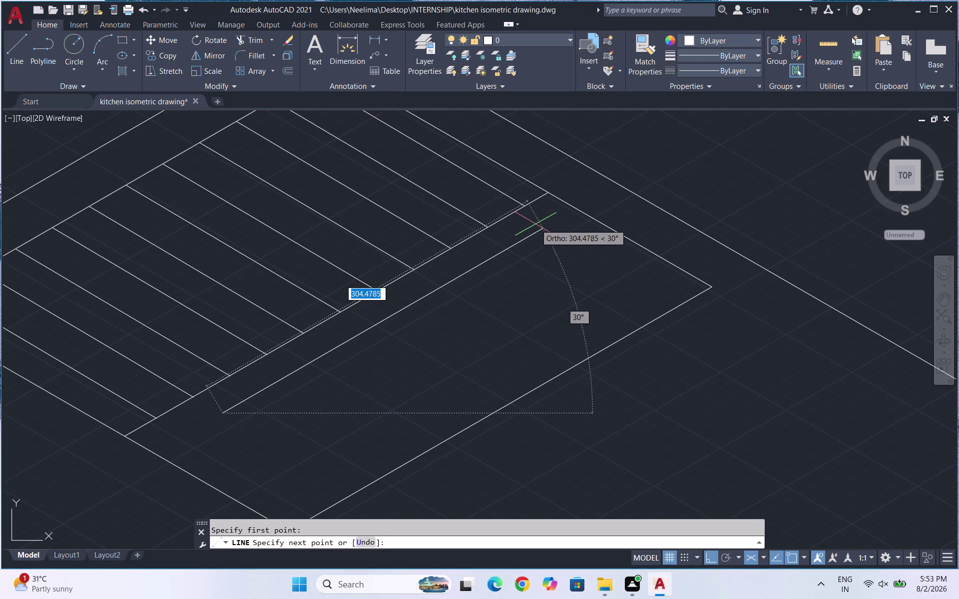
click(536, 225)
click(640, 284)
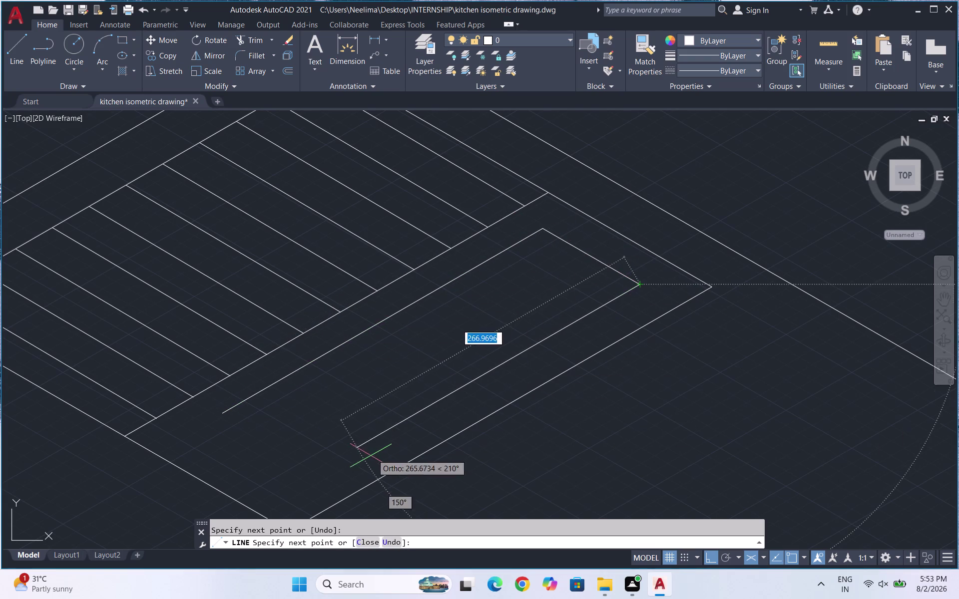
click(323, 482)
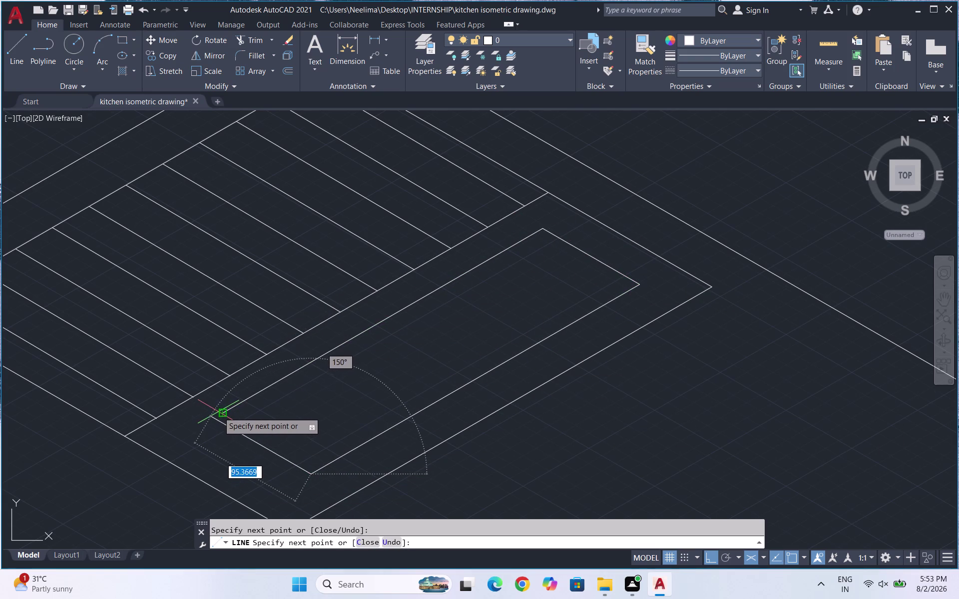
click(218, 412)
key(Escape)
scroll(down, 3)
scroll(down, 3)
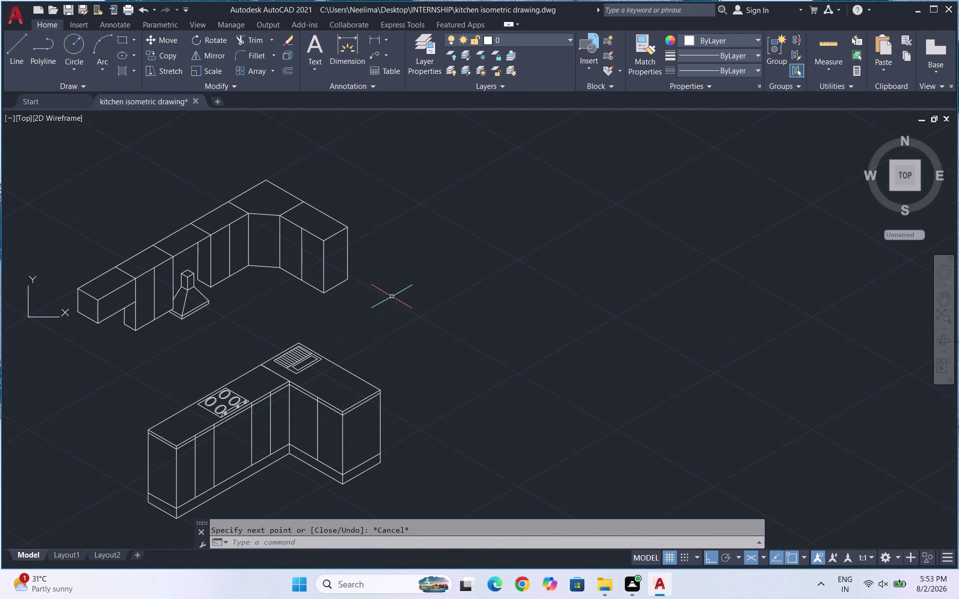
scroll(up, 3)
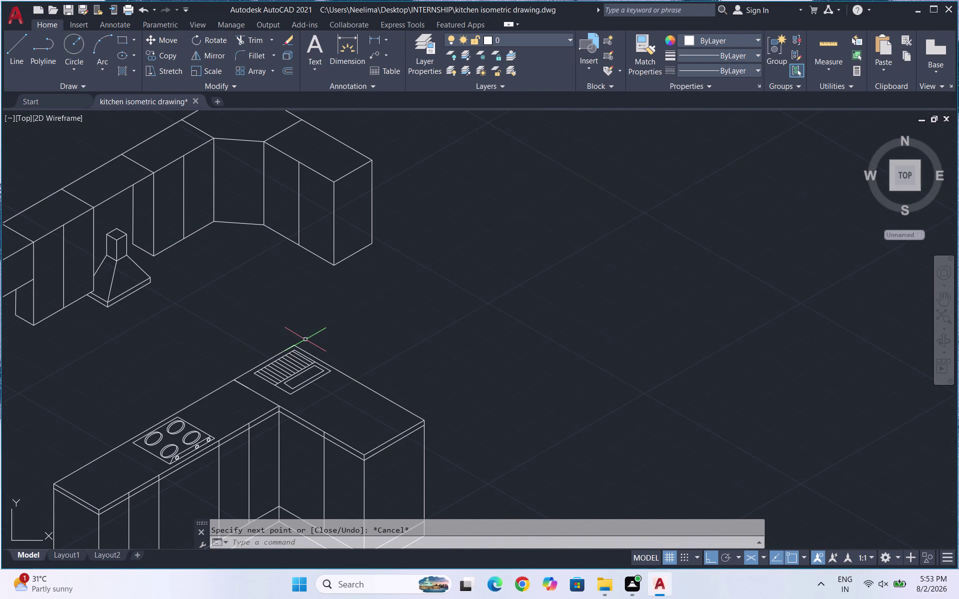
Start a fillet with radius 2, then abandon the first edge pick.
key(f)
key(Return)
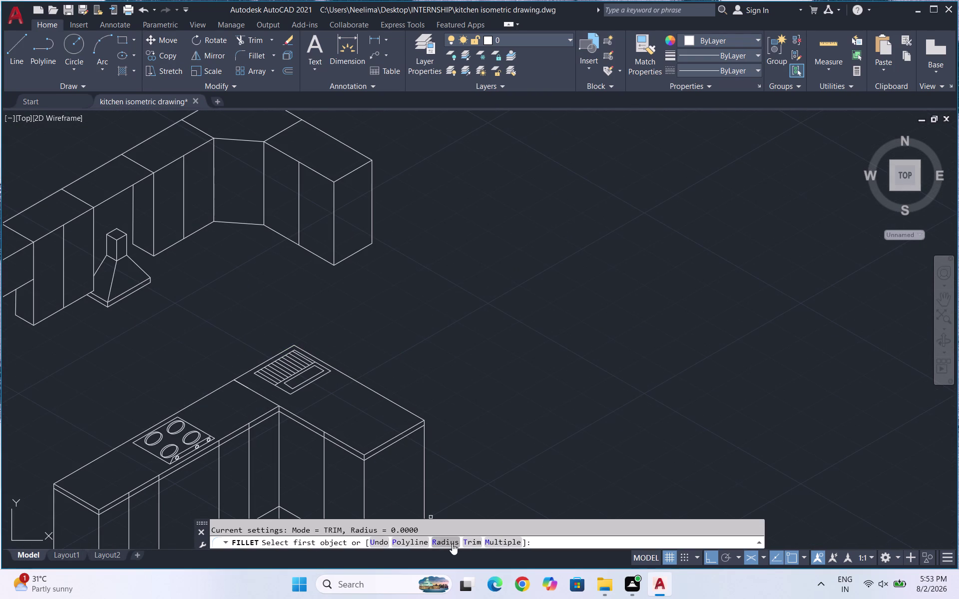
click(444, 543)
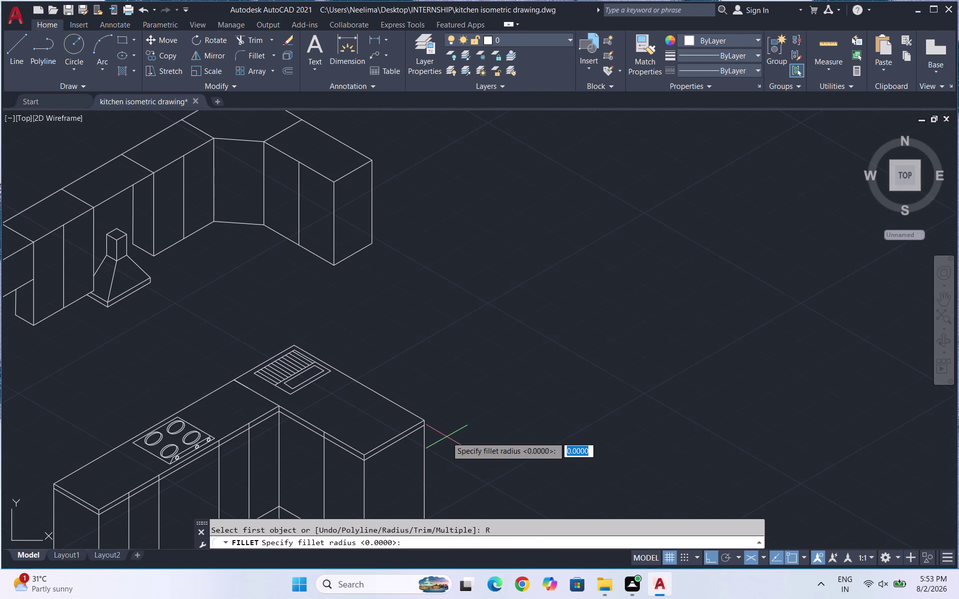
click(409, 543)
key(2)
key(Return)
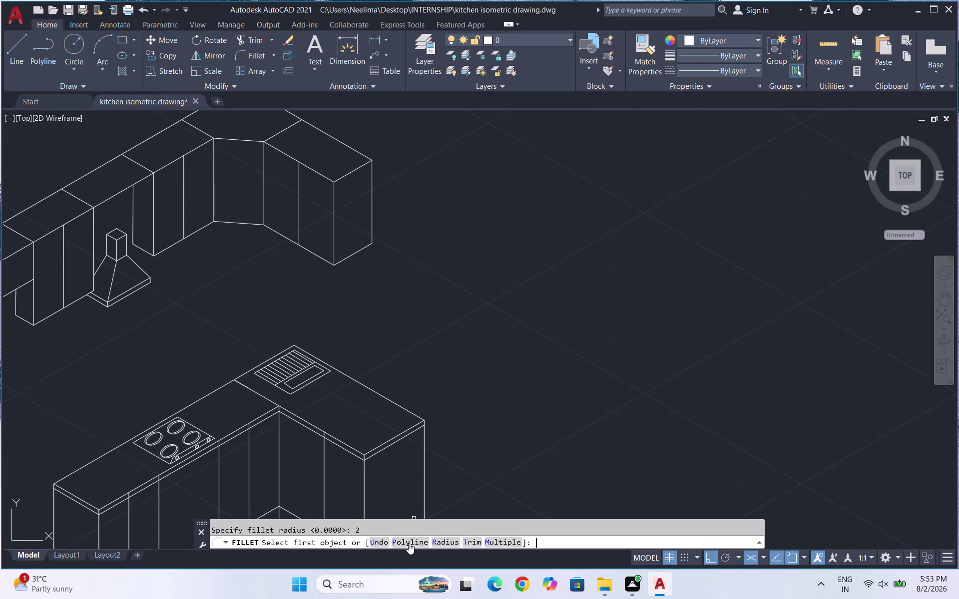
scroll(up, 3)
scroll(up, 3)
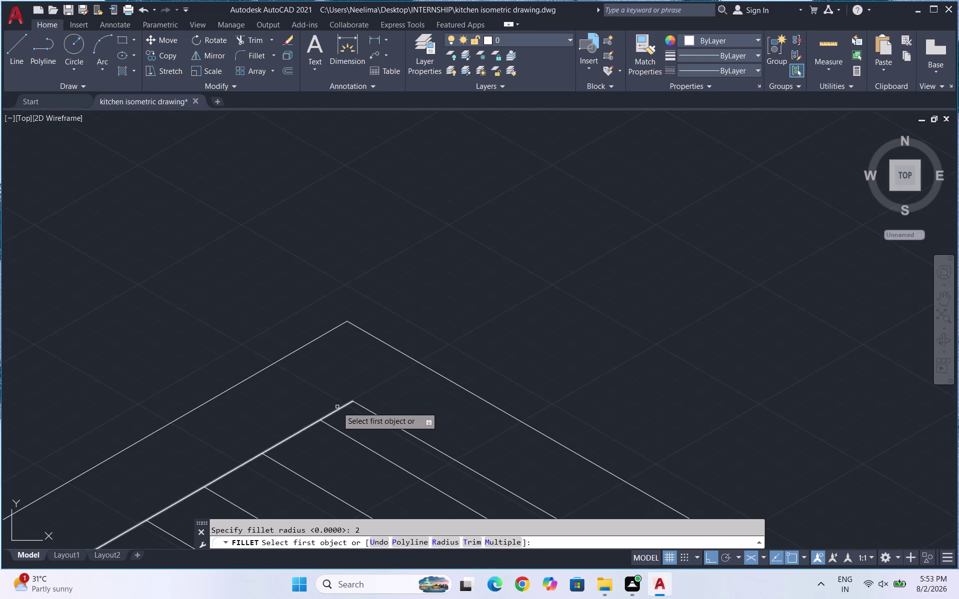
click(337, 411)
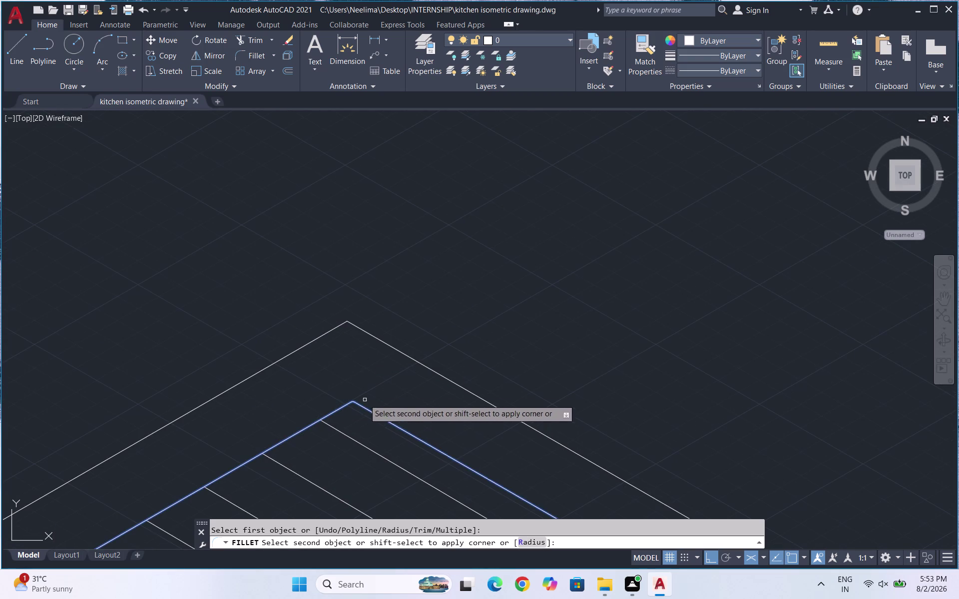
key(Escape)
Set the fillet radius to 40 and round the first sink corner.
key(f)
key(Return)
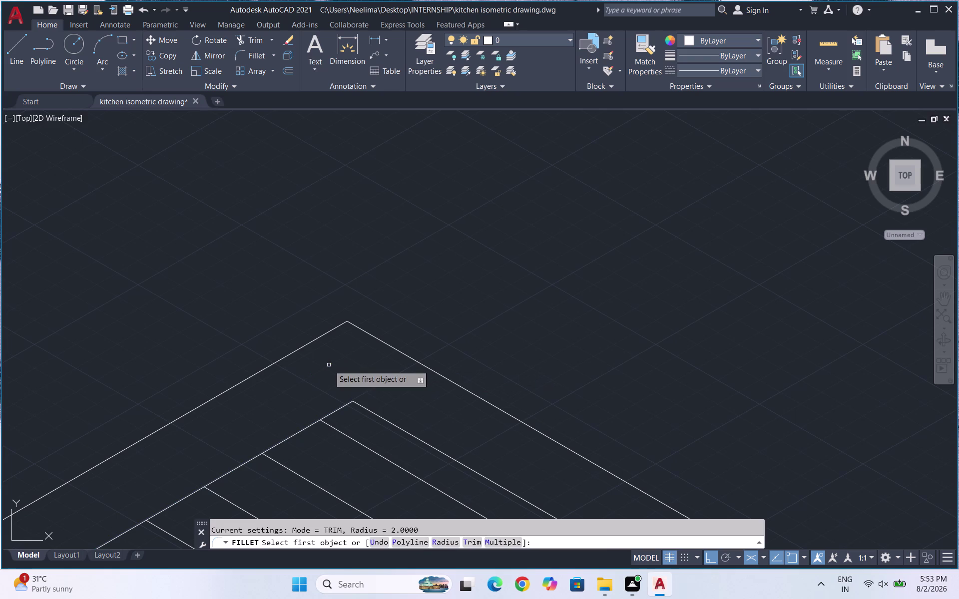
click(447, 543)
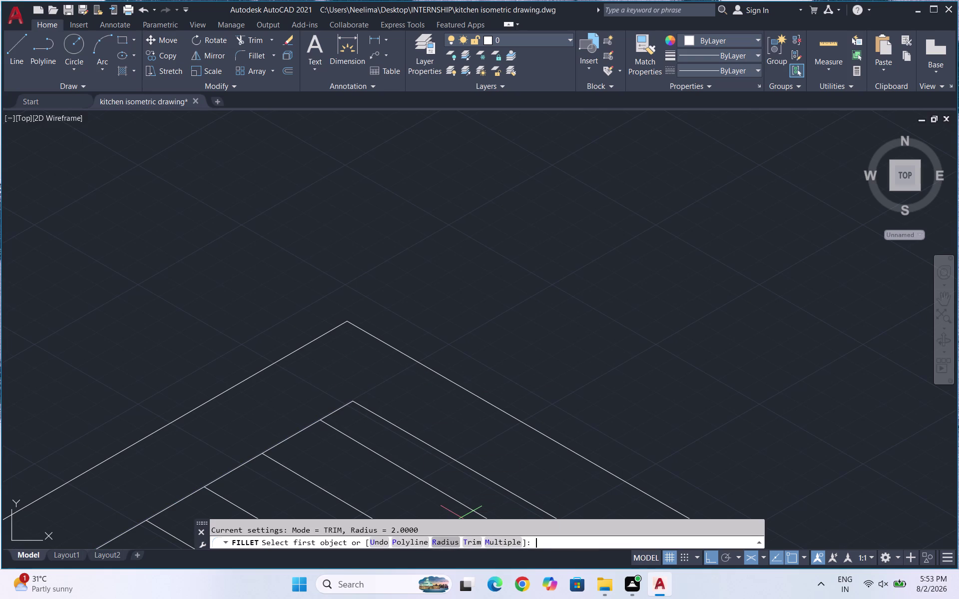
text(40)
key(Return)
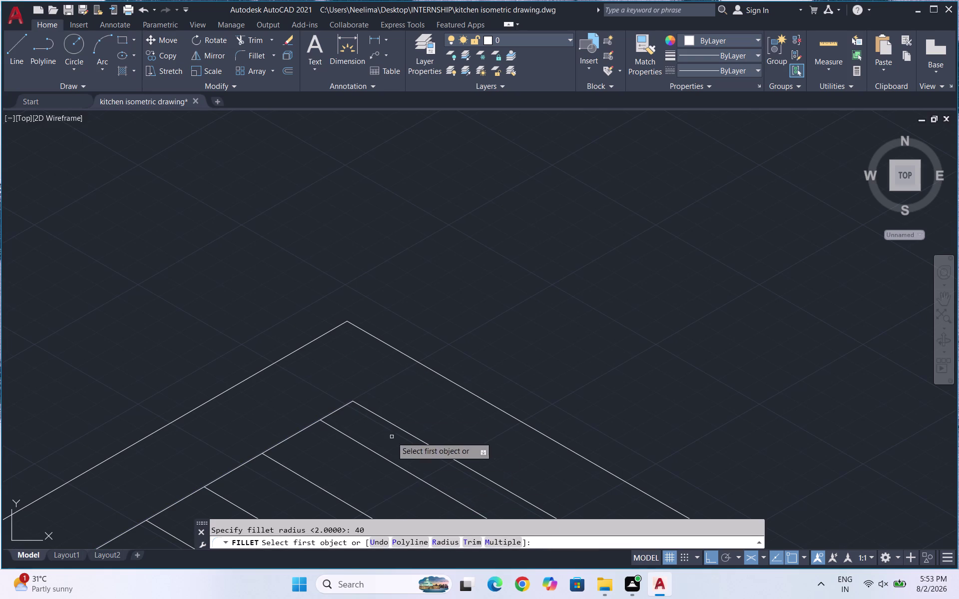
click(338, 409)
click(370, 411)
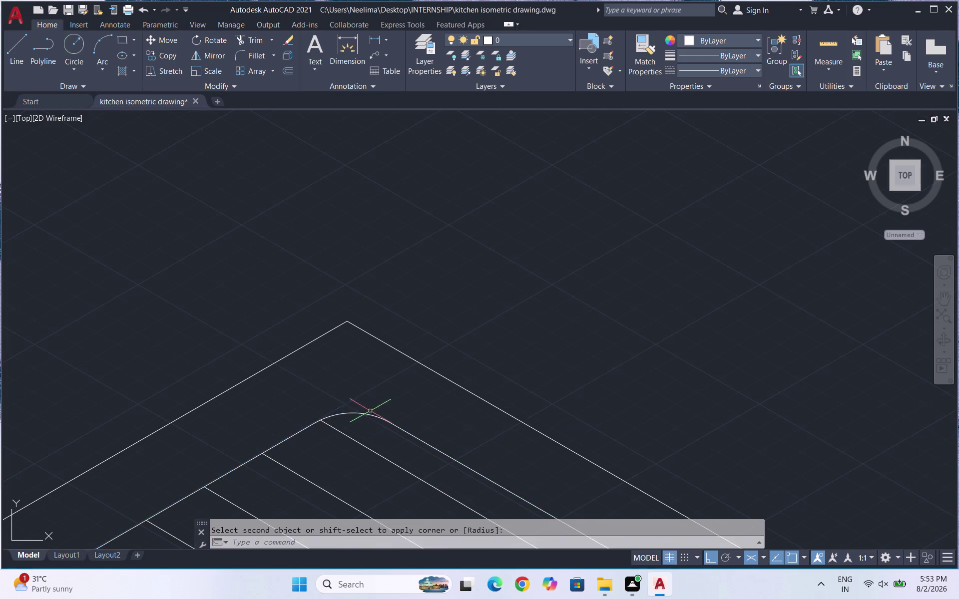
scroll(down, 3)
scroll(down, 3)
scroll(up, 3)
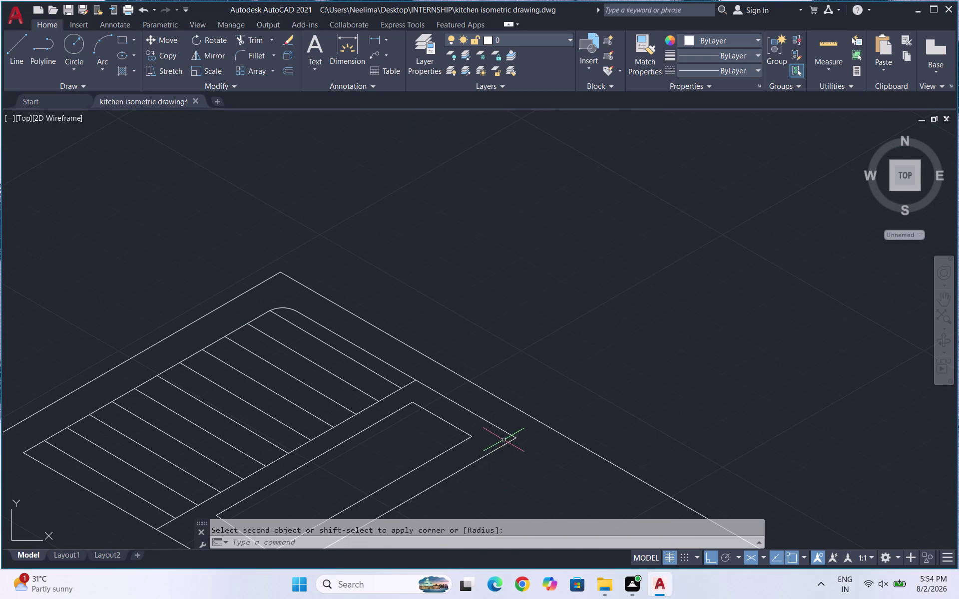
Round the next sink corner with the 40 radius.
key(space)
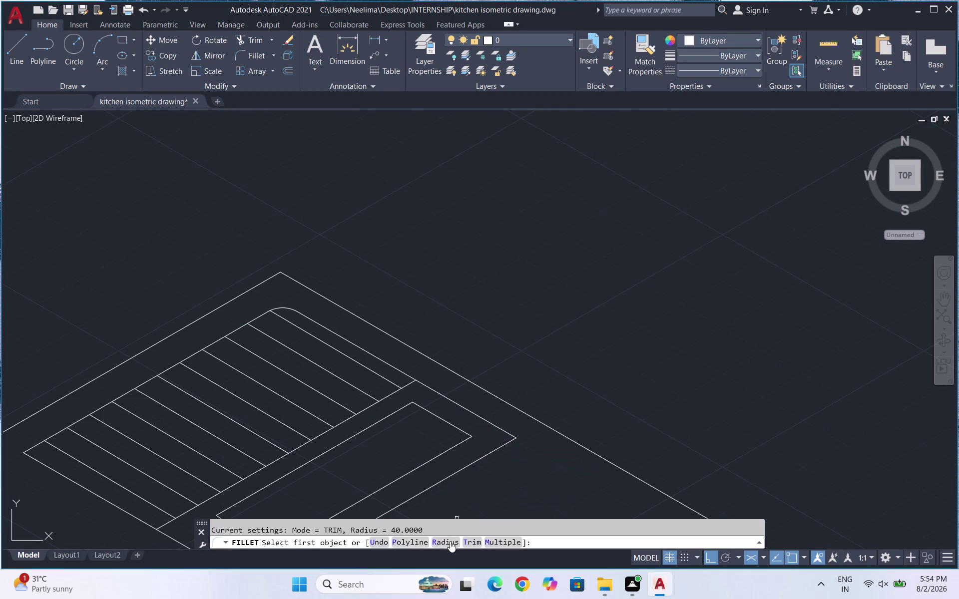
click(448, 541)
key(space)
click(496, 450)
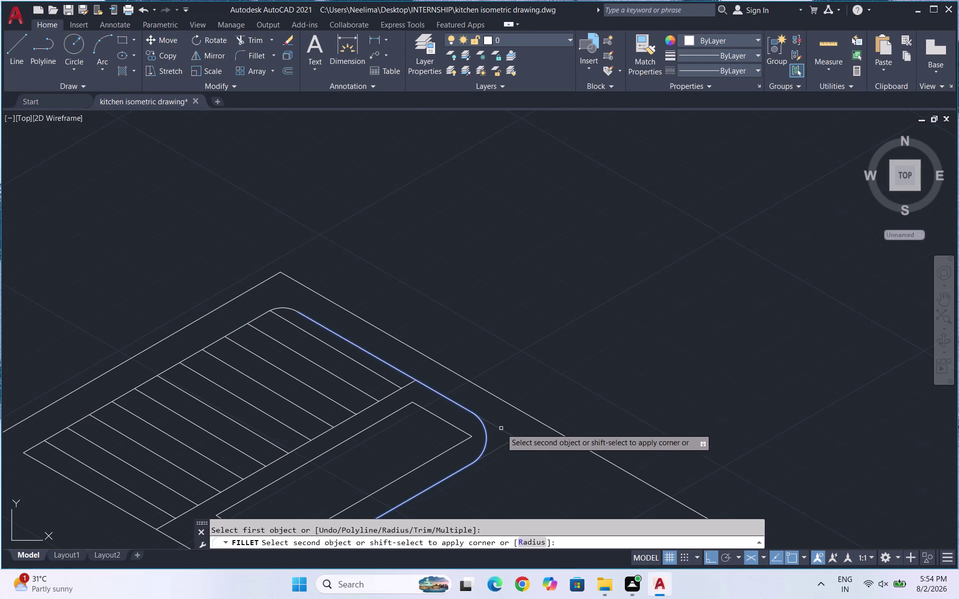
click(501, 428)
scroll(down, 3)
scroll(up, 3)
Round the lower sink corner, keeping the 40 radius.
key(space)
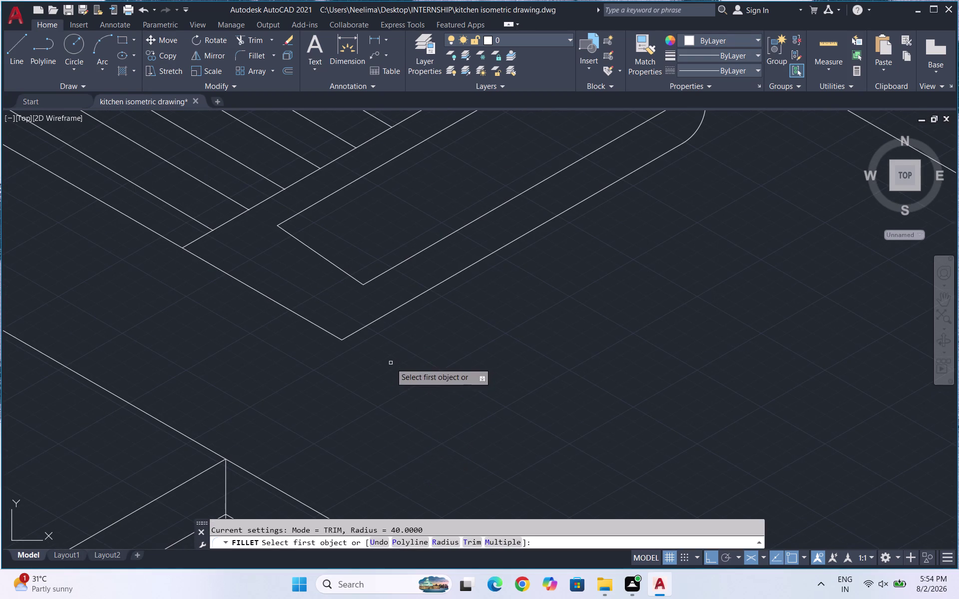
click(449, 539)
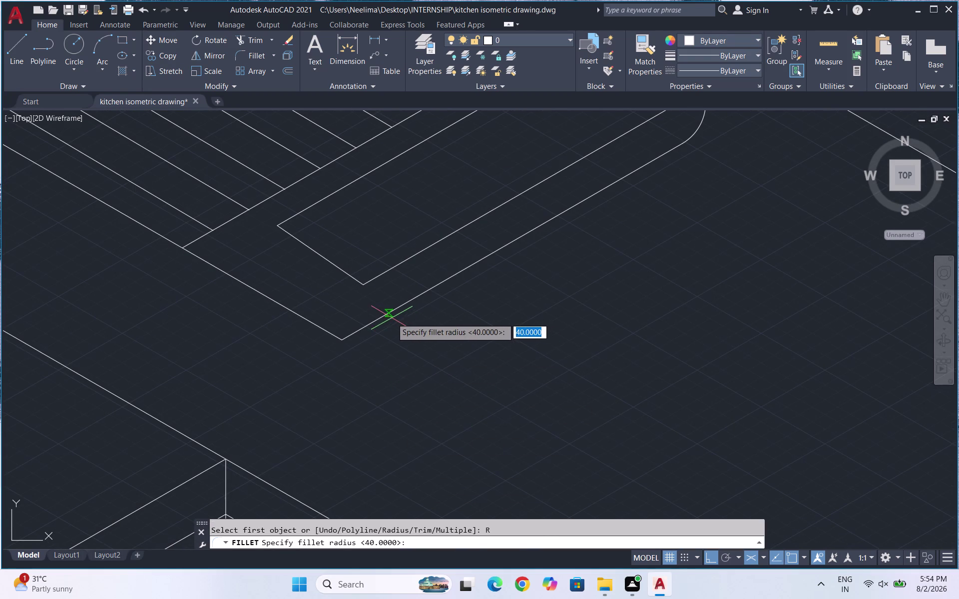
key(space)
click(384, 316)
click(326, 334)
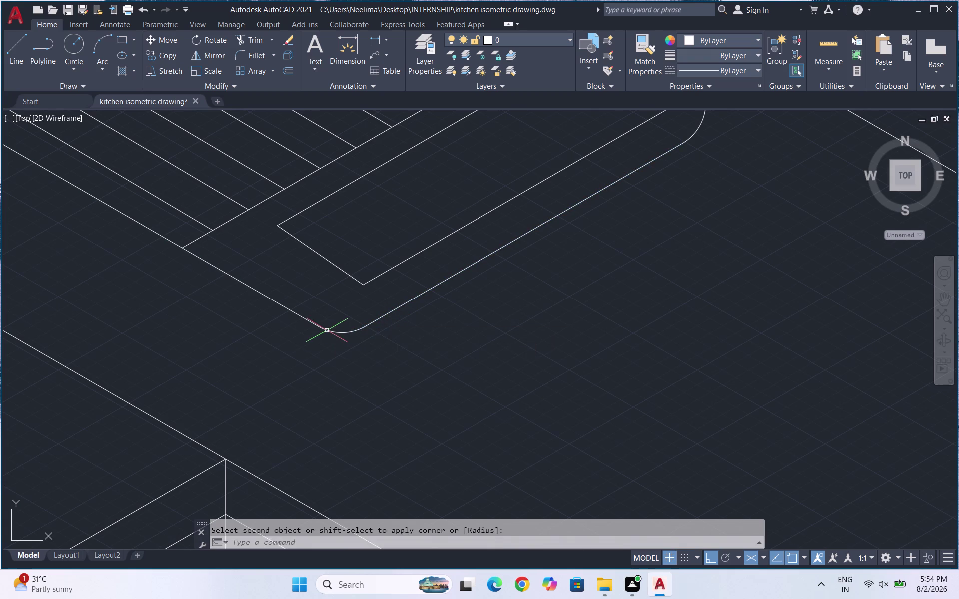
scroll(down, 3)
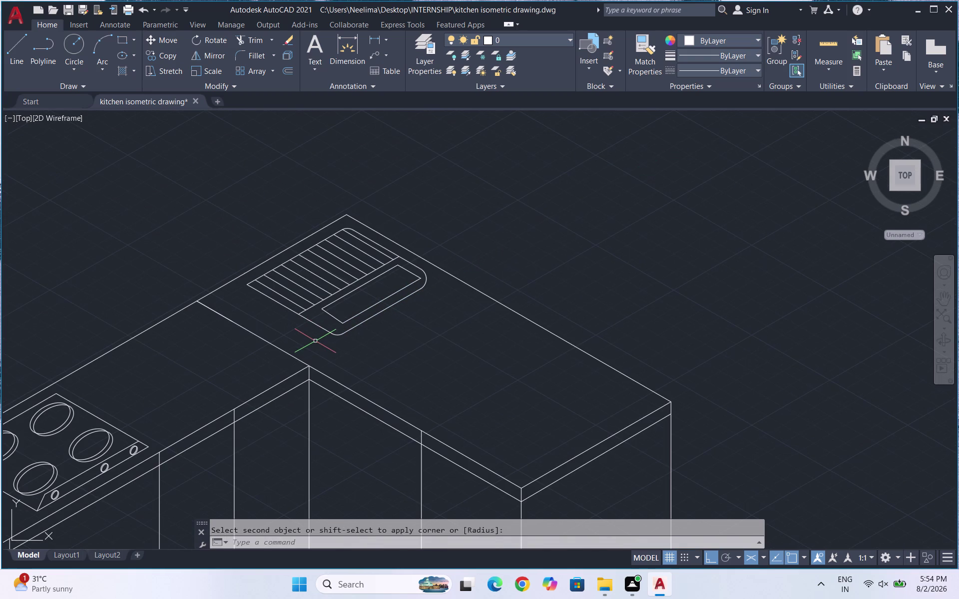
Fillet the sink outline's remaining left corner.
key(space)
scroll(up, 3)
click(235, 310)
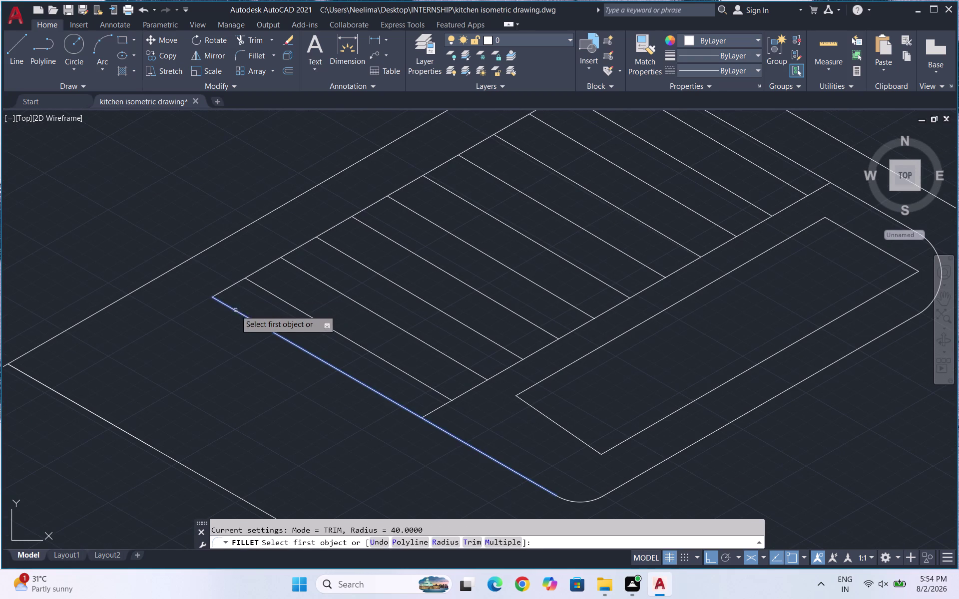
click(227, 288)
scroll(down, 3)
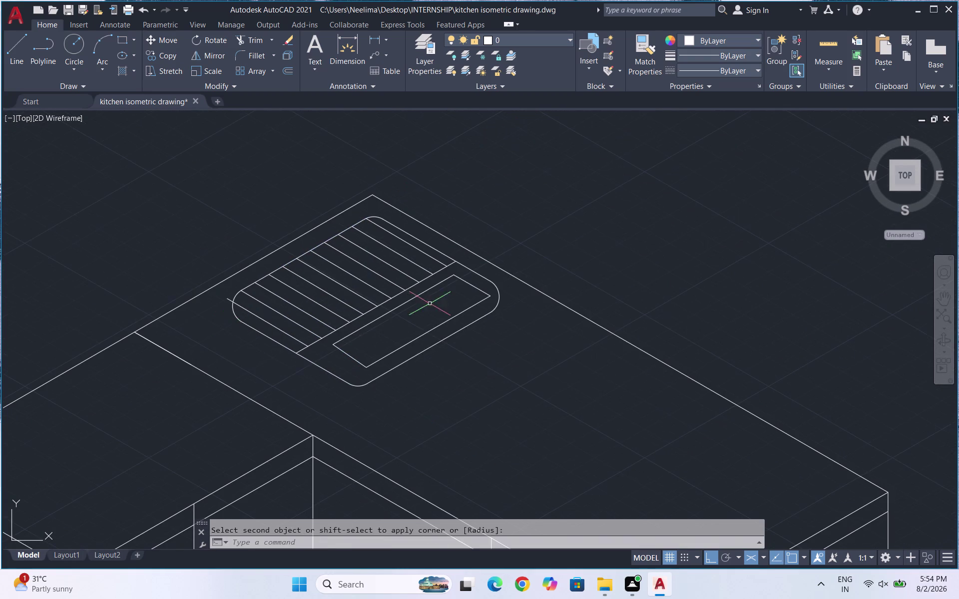
scroll(up, 3)
Fillet the basin's end corner, then undo that unwanted rounding.
key(space)
click(520, 335)
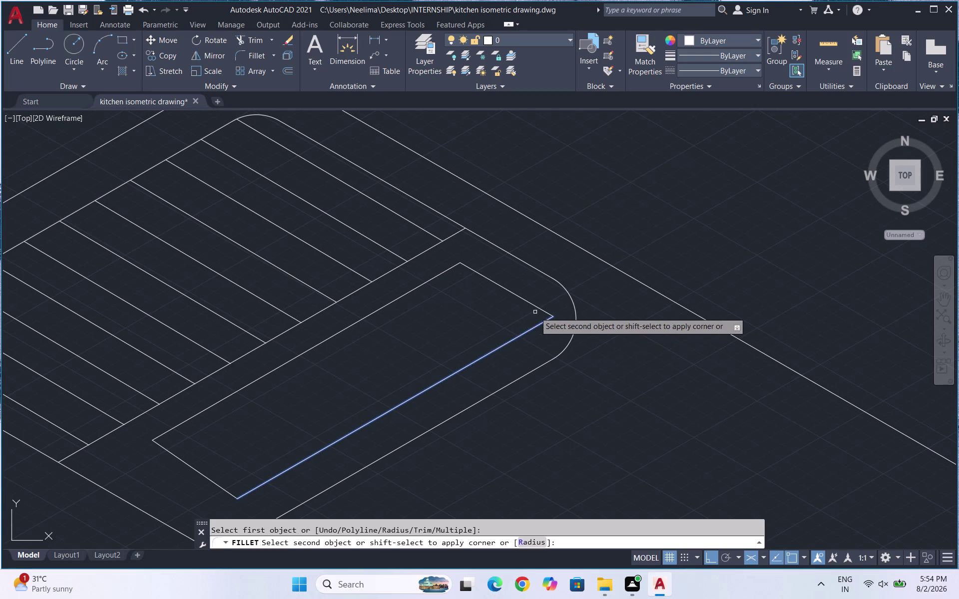
click(536, 304)
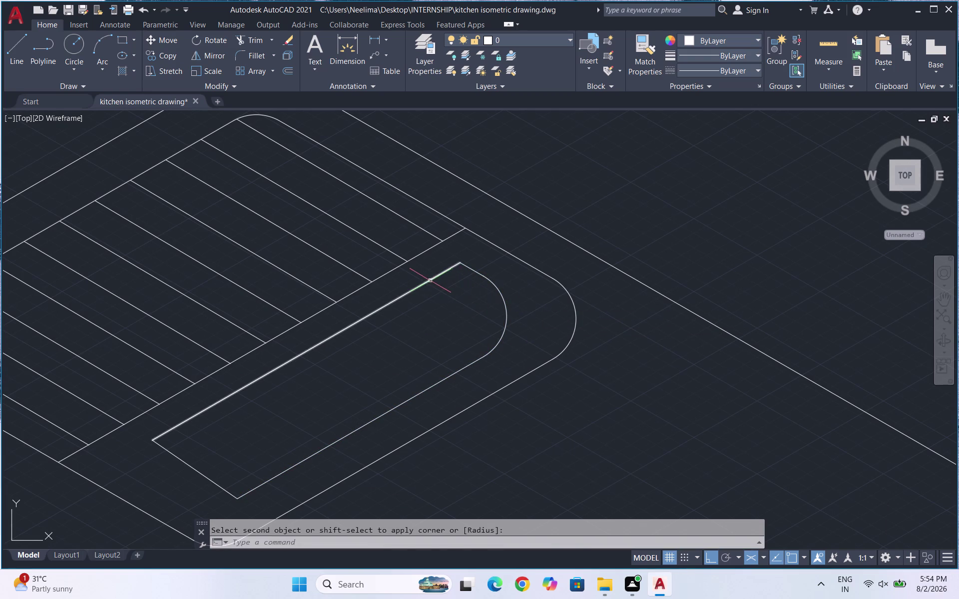
click(429, 280)
click(476, 273)
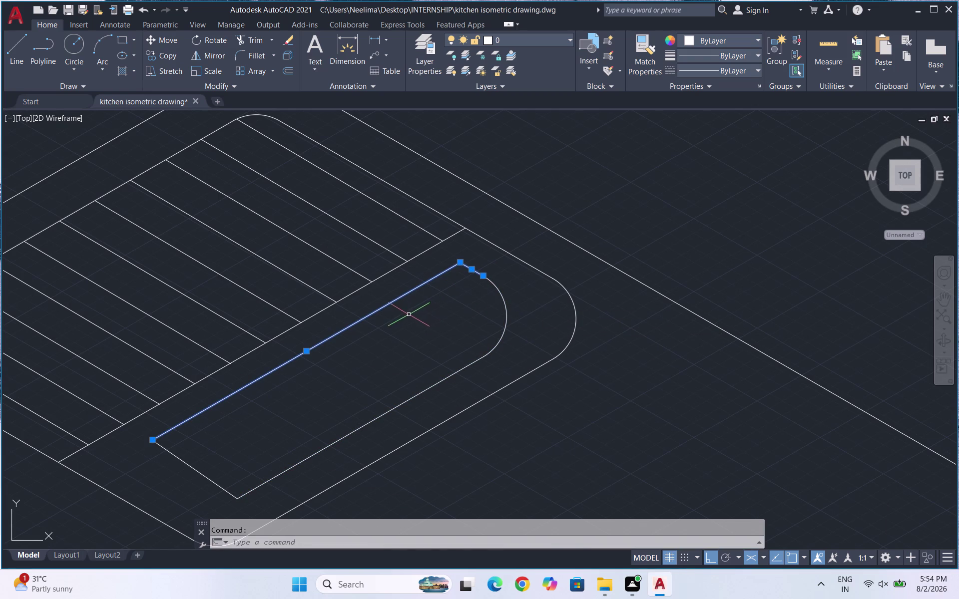
key(Escape)
key(ctrl+z)
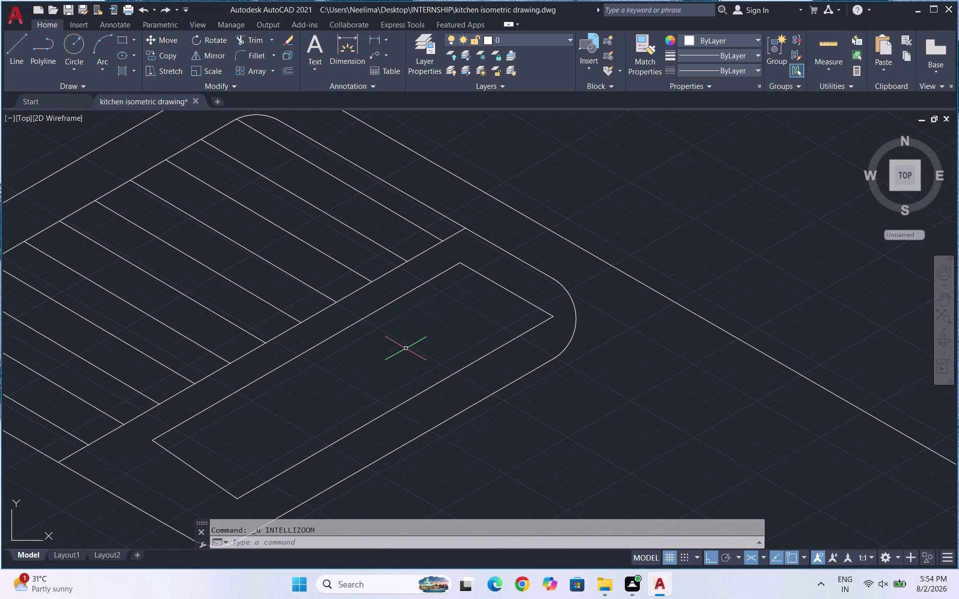
Restart FILLET with a 20 radius and round the basin's top corner.
key(f)
key(Return)
click(447, 540)
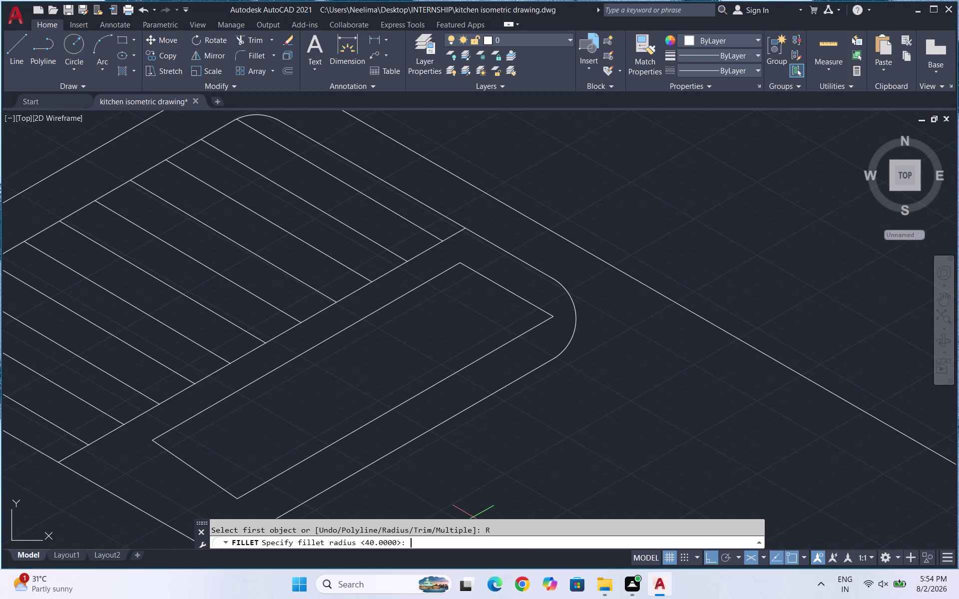
key(2)
key(0)
key(Return)
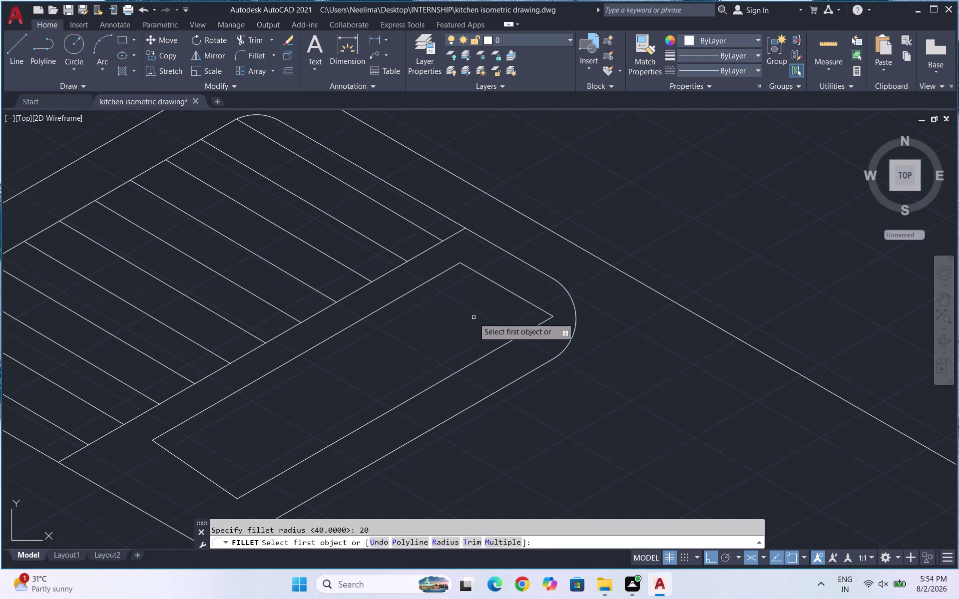
click(432, 281)
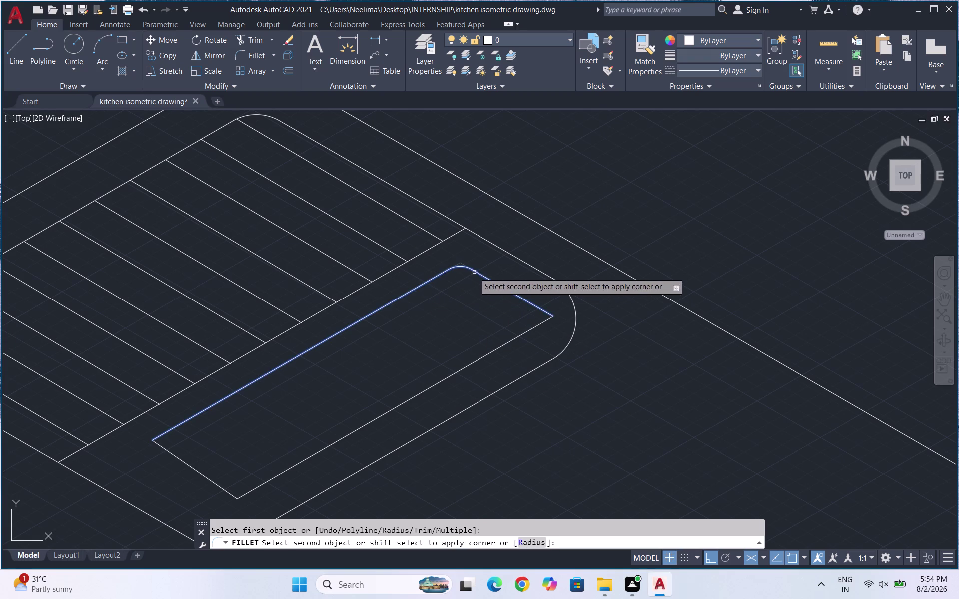
click(474, 272)
Round the basin's right and lower-left corners, then zoom back out to the whole kitchen.
key(space)
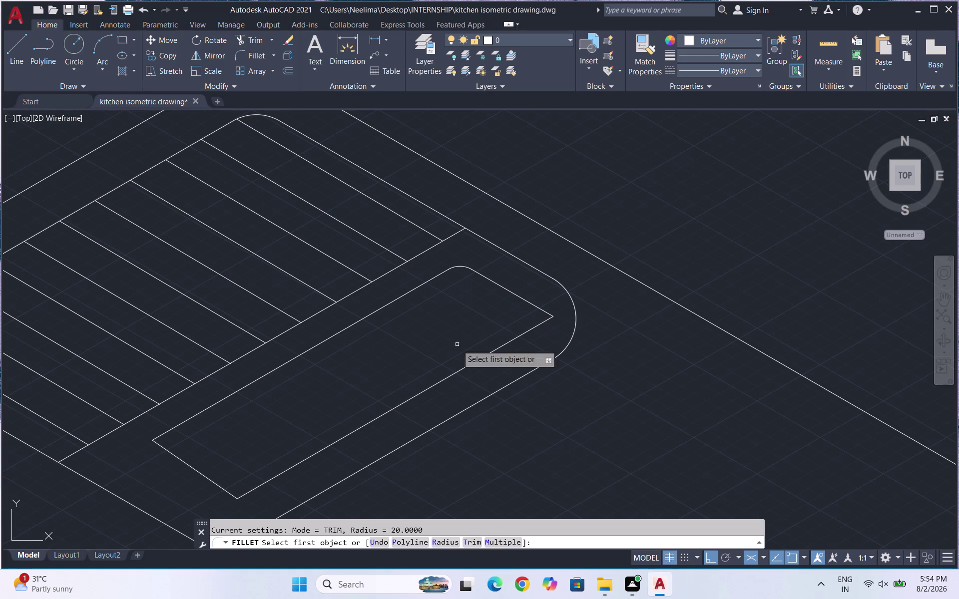
click(494, 542)
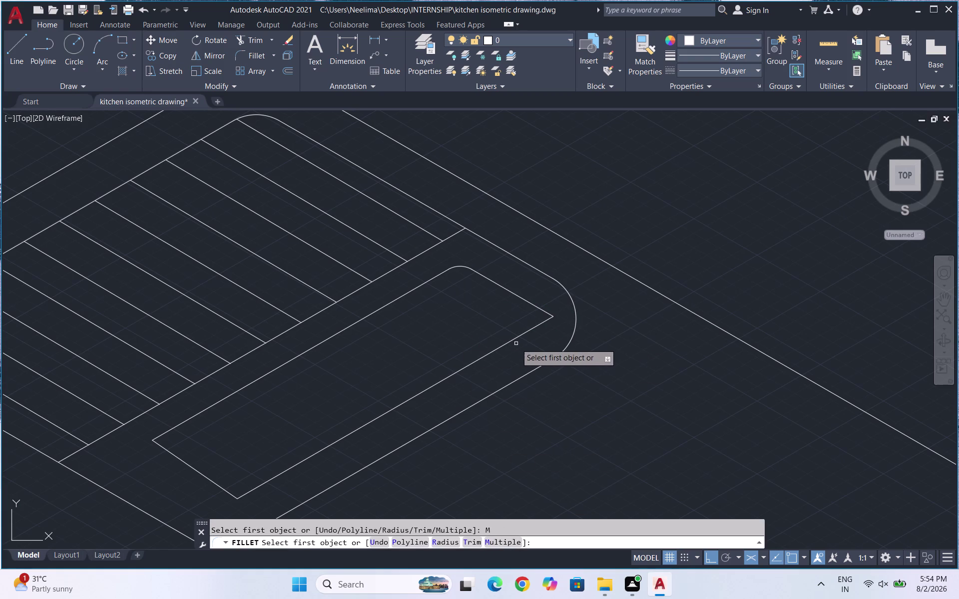
click(511, 340)
click(536, 305)
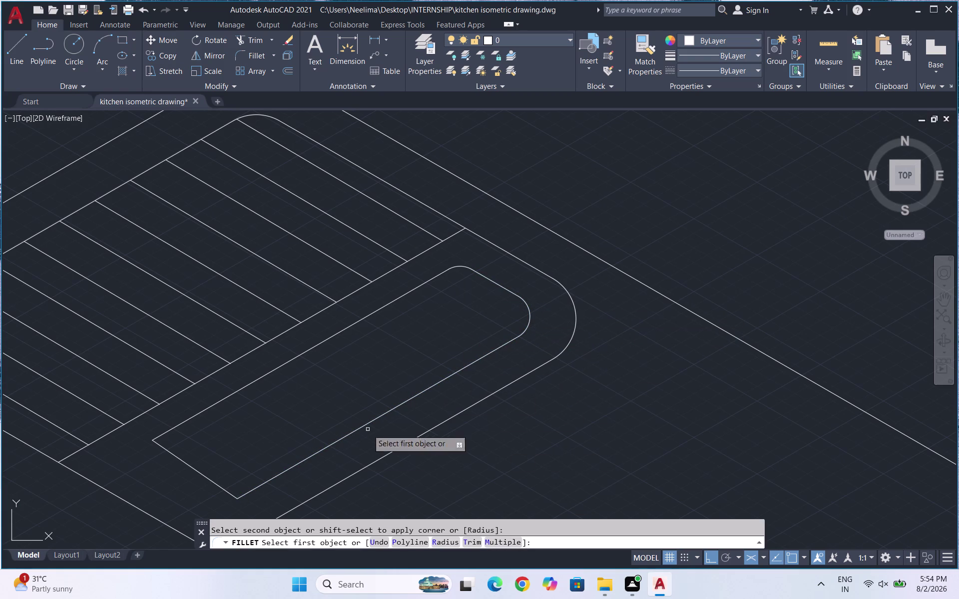
click(261, 487)
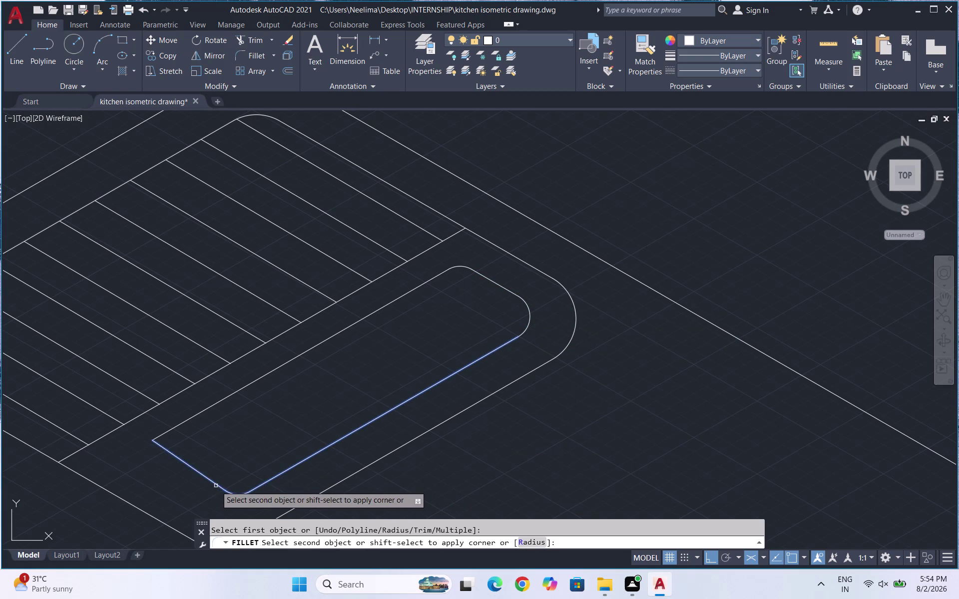
click(215, 486)
click(189, 416)
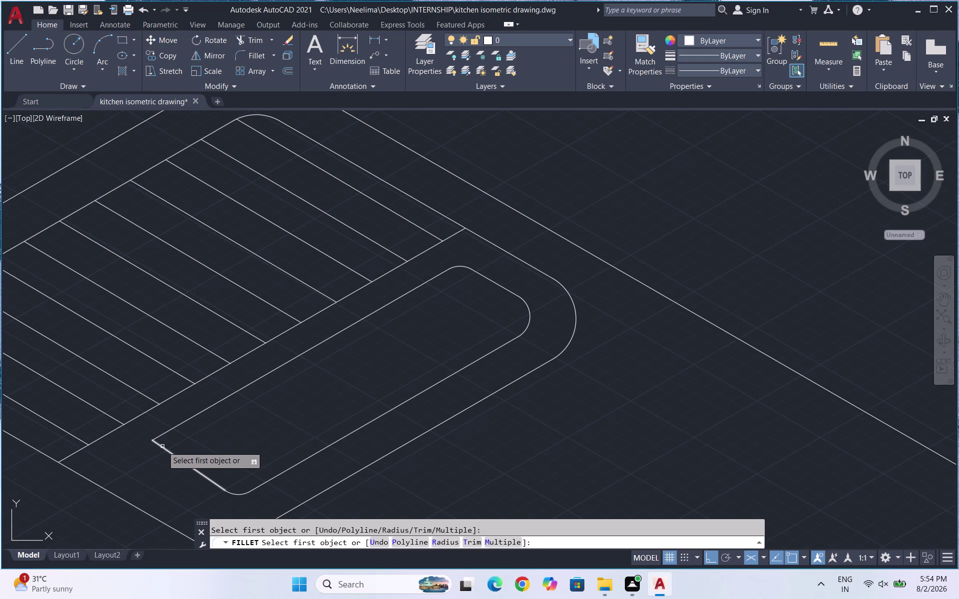
click(162, 446)
click(172, 431)
scroll(down, 3)
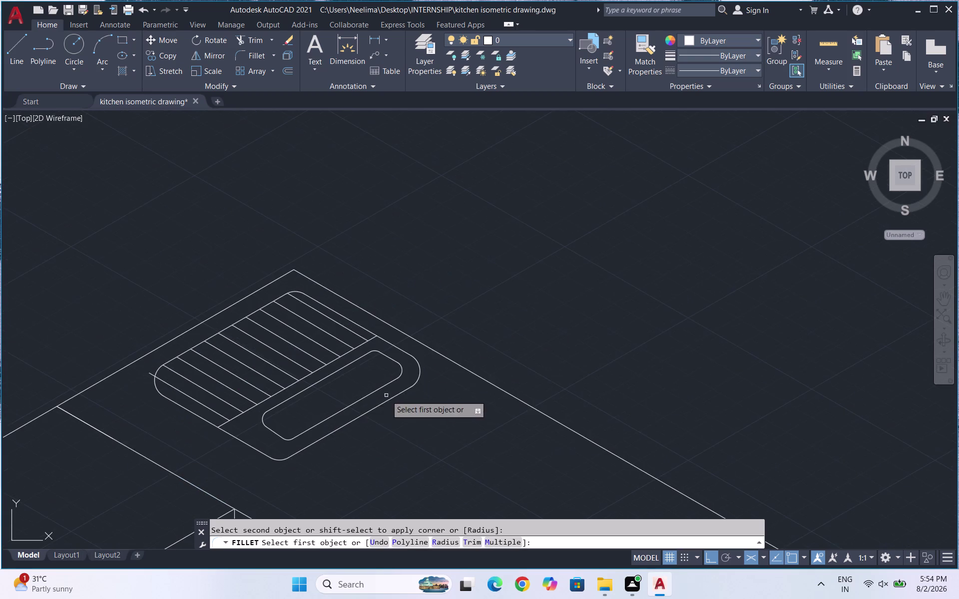
scroll(down, 3)
scroll(down, 3)
scroll(down, 3)
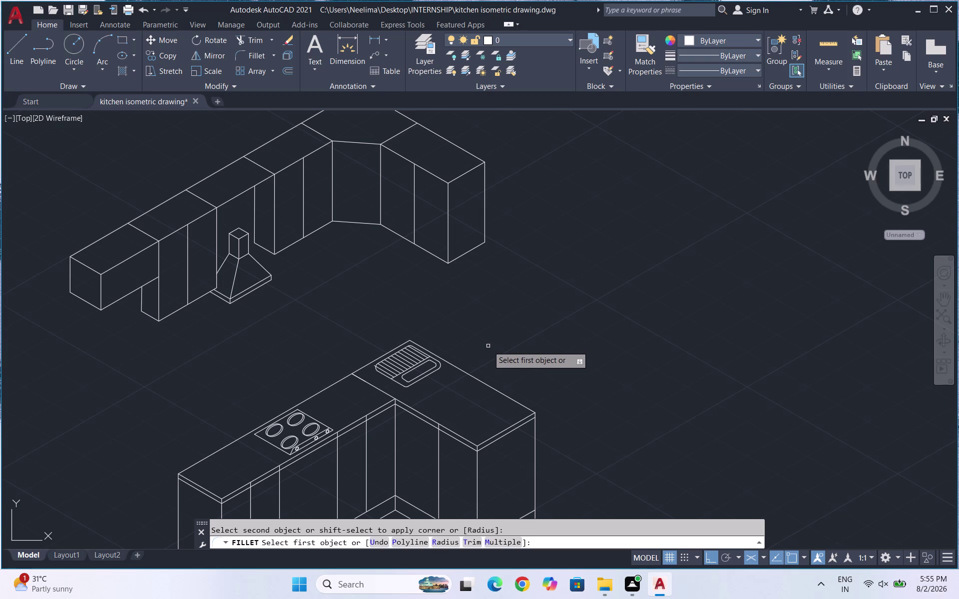
End the fillet and draw a line from the counter's front edge toward the hob.
scroll(down, 3)
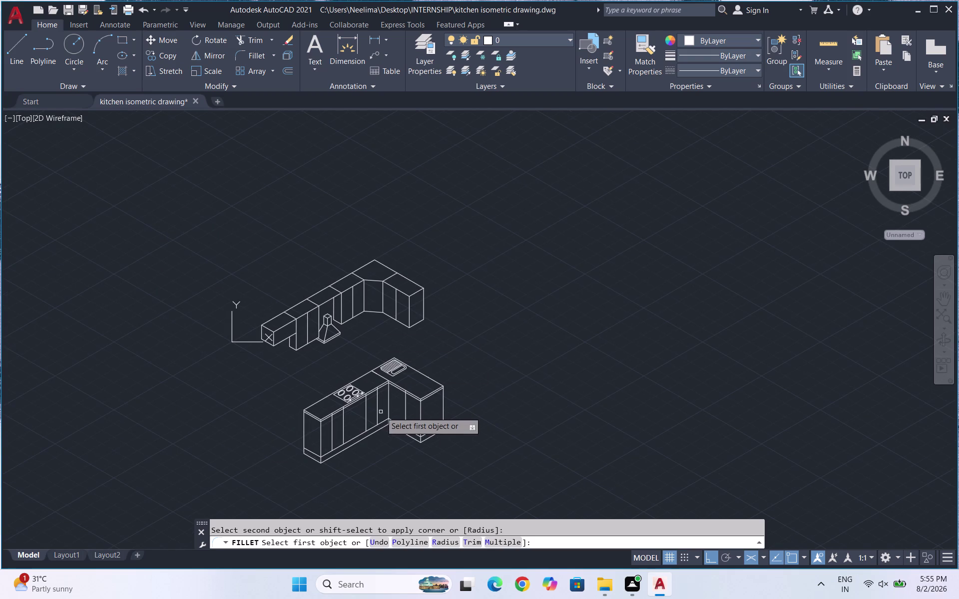
key(Escape)
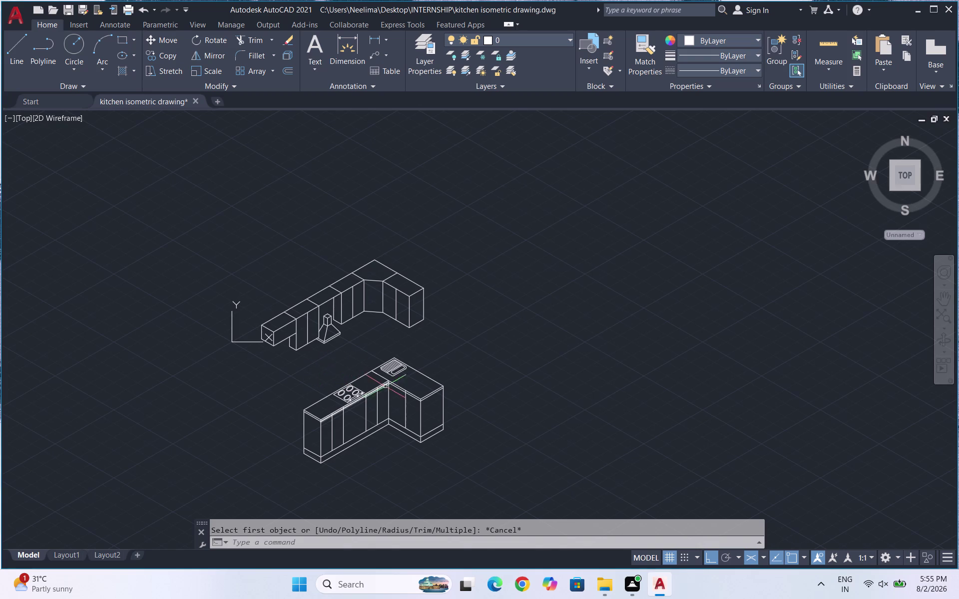
scroll(up, 3)
scroll(up, 3)
scroll(up, 3)
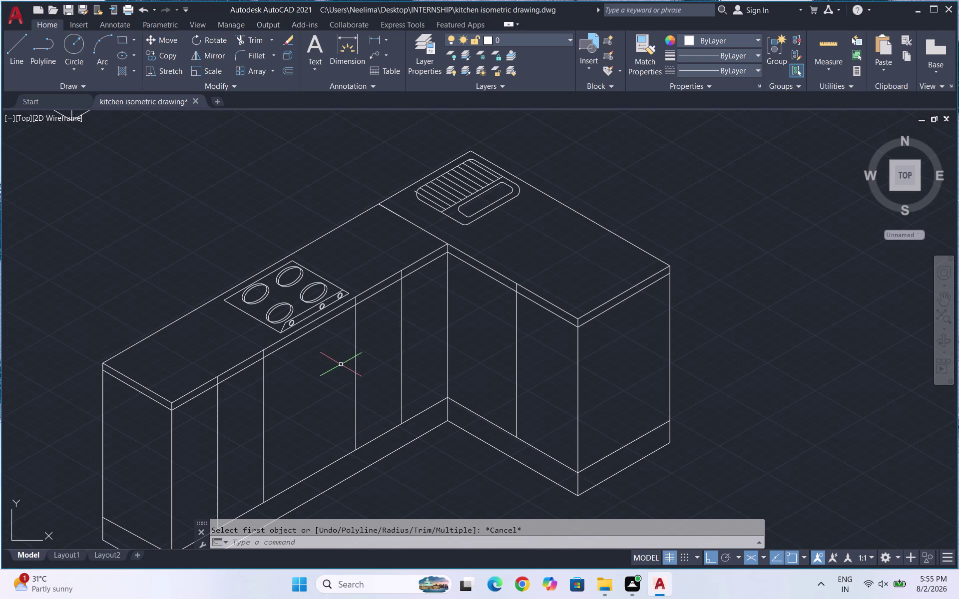
scroll(up, 3)
key(l)
key(Return)
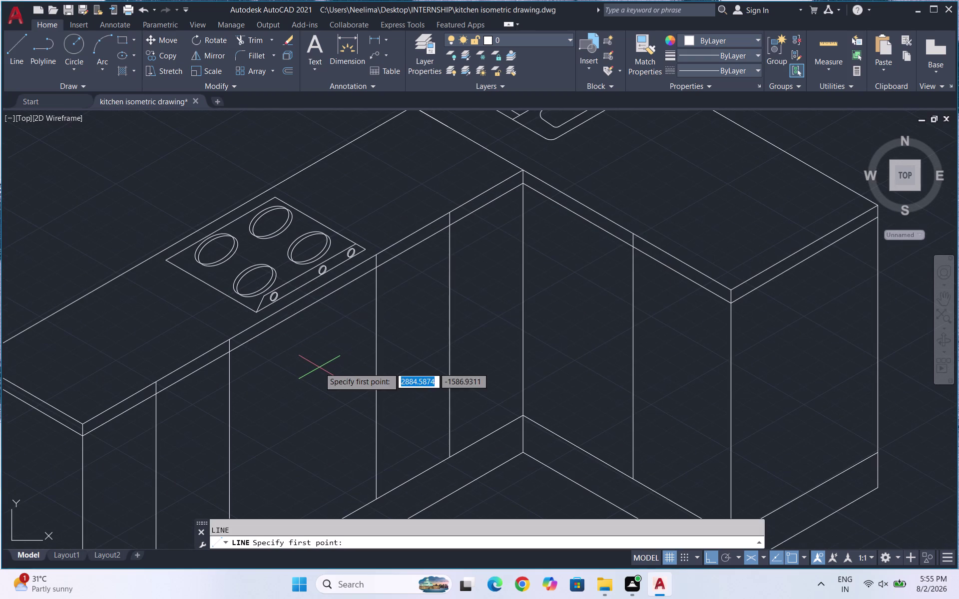
click(229, 370)
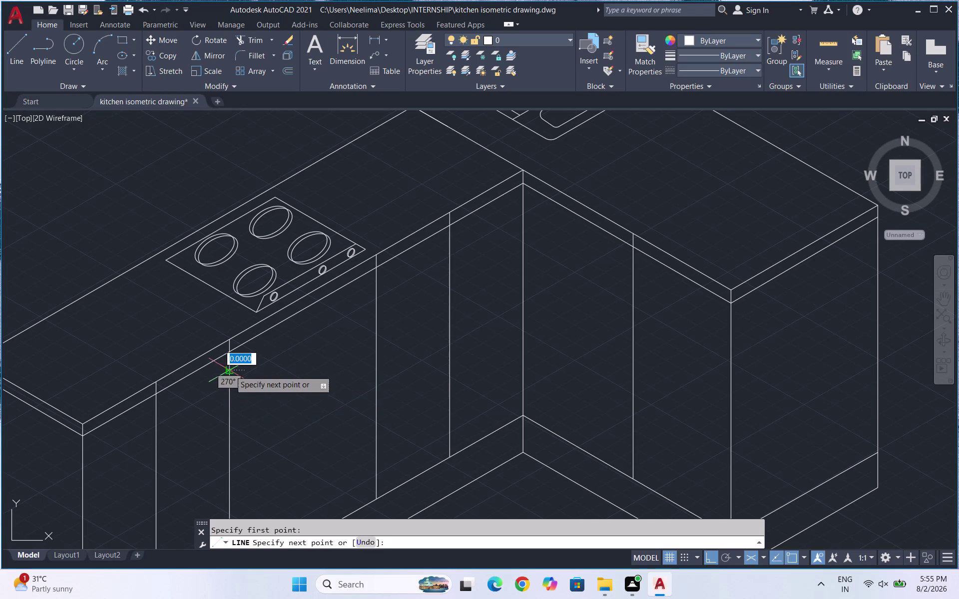
click(380, 285)
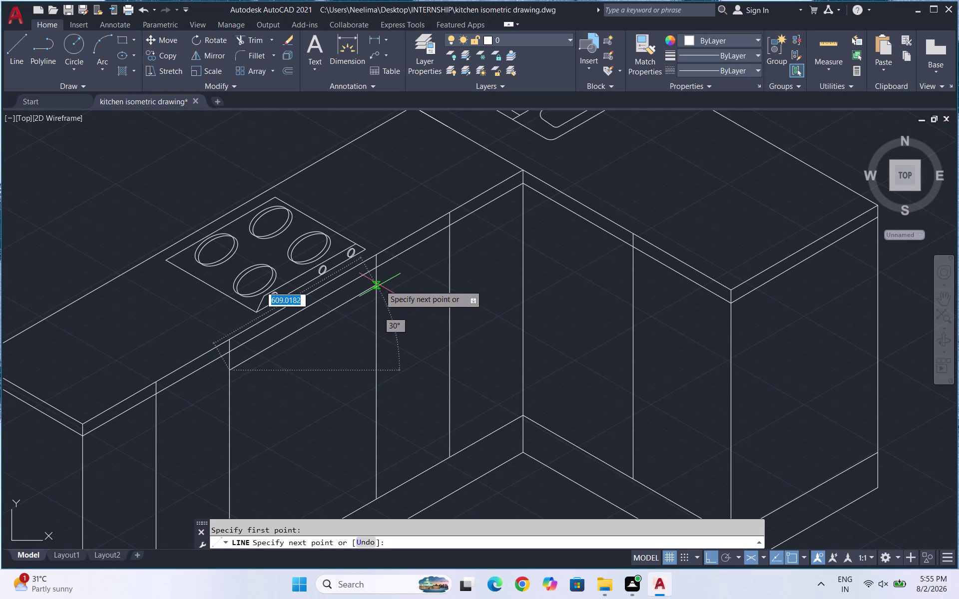
key(Escape)
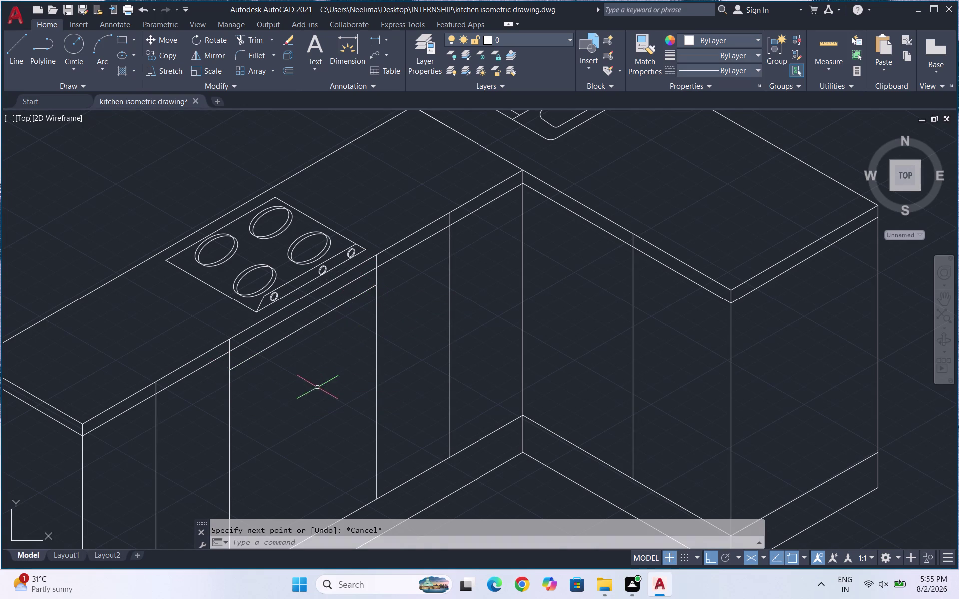
Draw a 30° line across the cabinet front.
key(l)
key(Return)
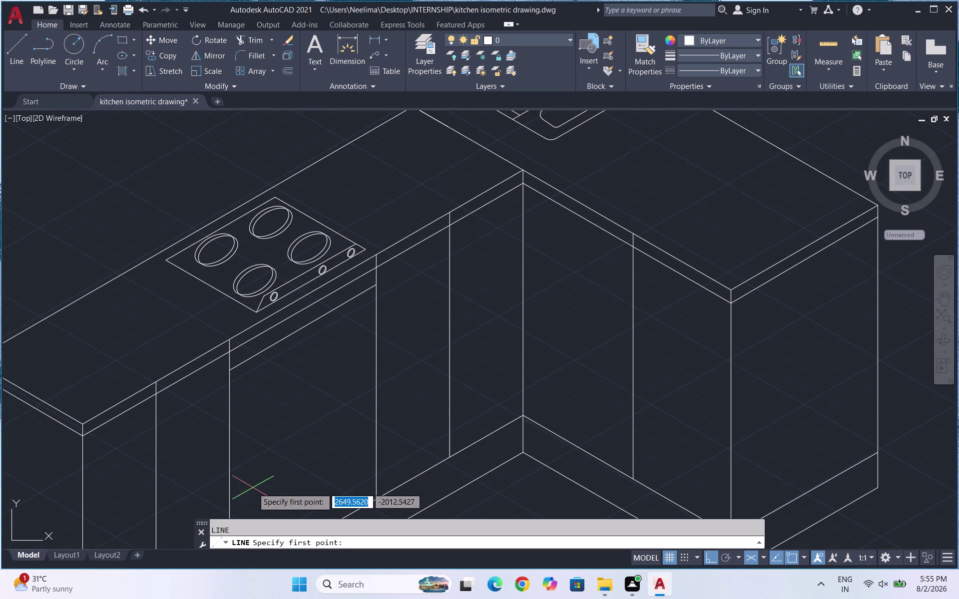
click(229, 488)
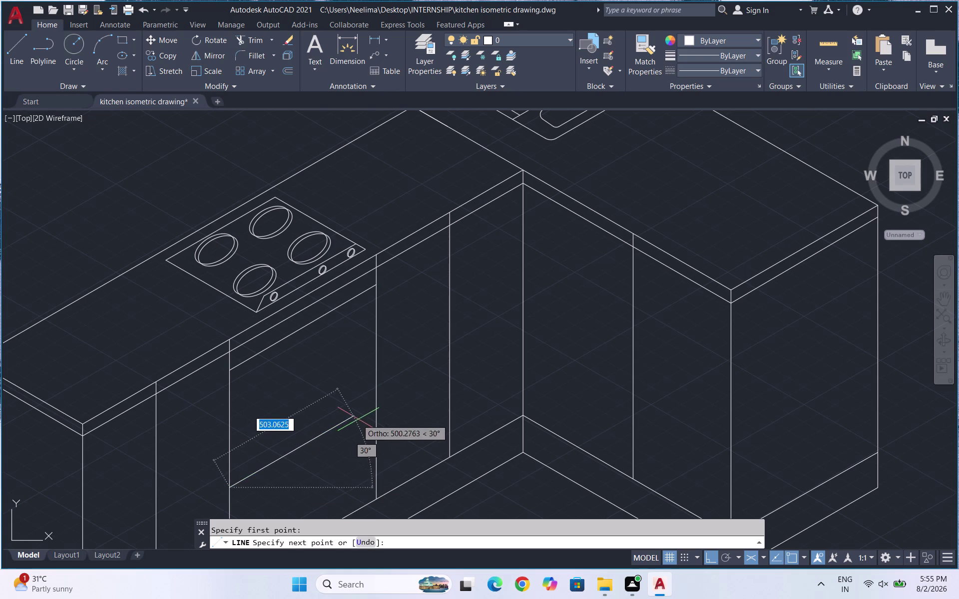
click(380, 404)
key(Escape)
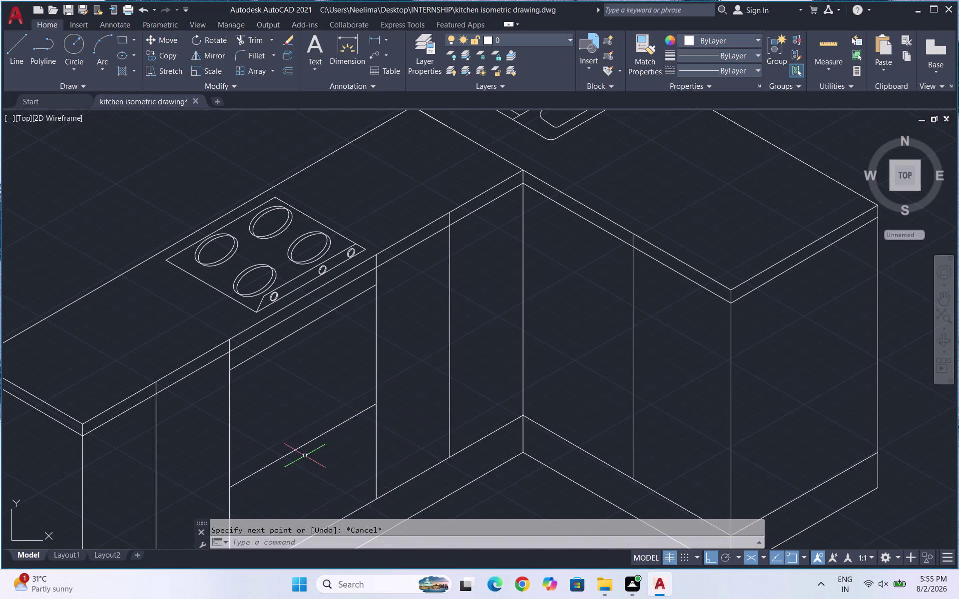
Draw the oven door's top edge out to the oven's right side.
key(l)
key(Return)
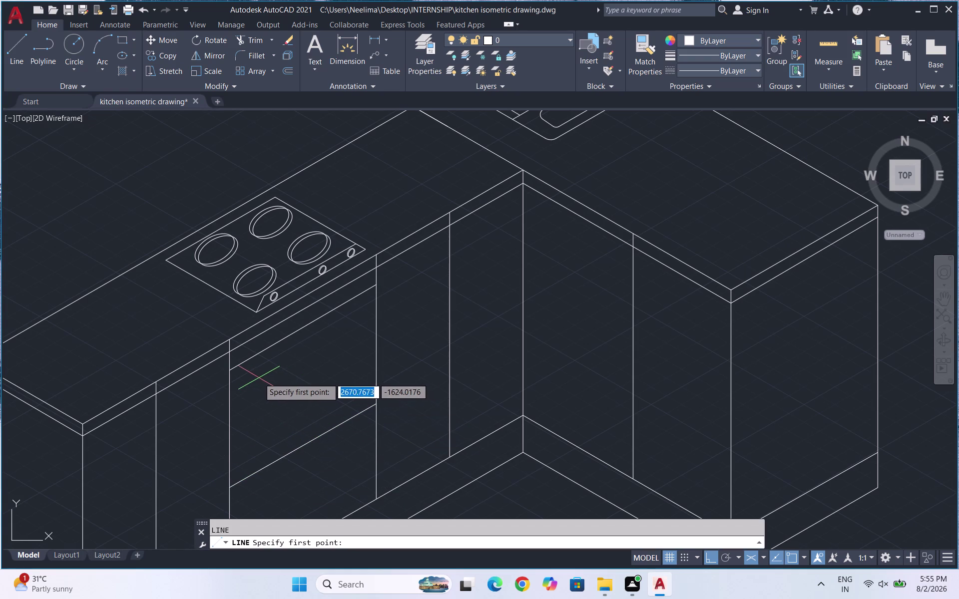
click(250, 377)
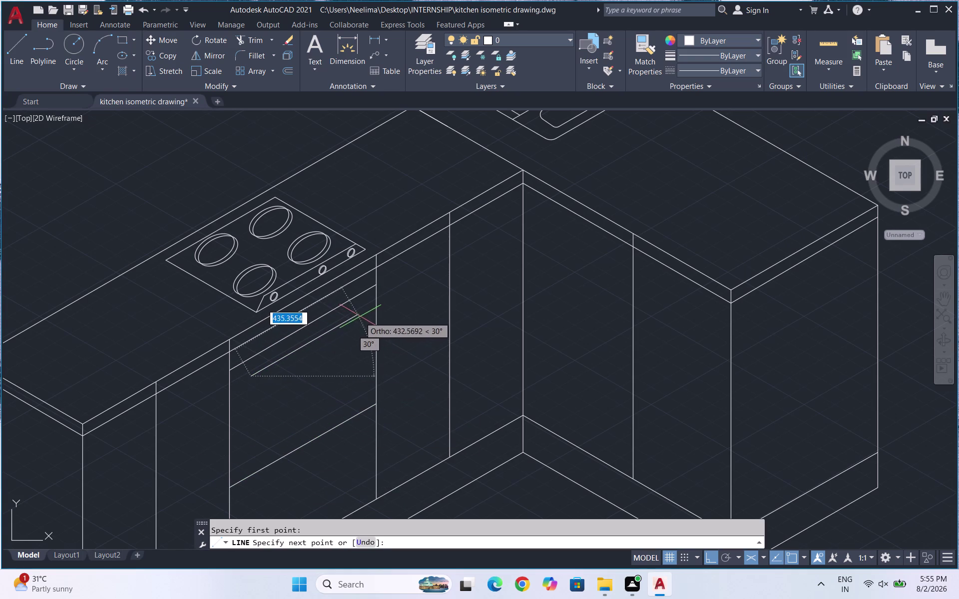
click(360, 317)
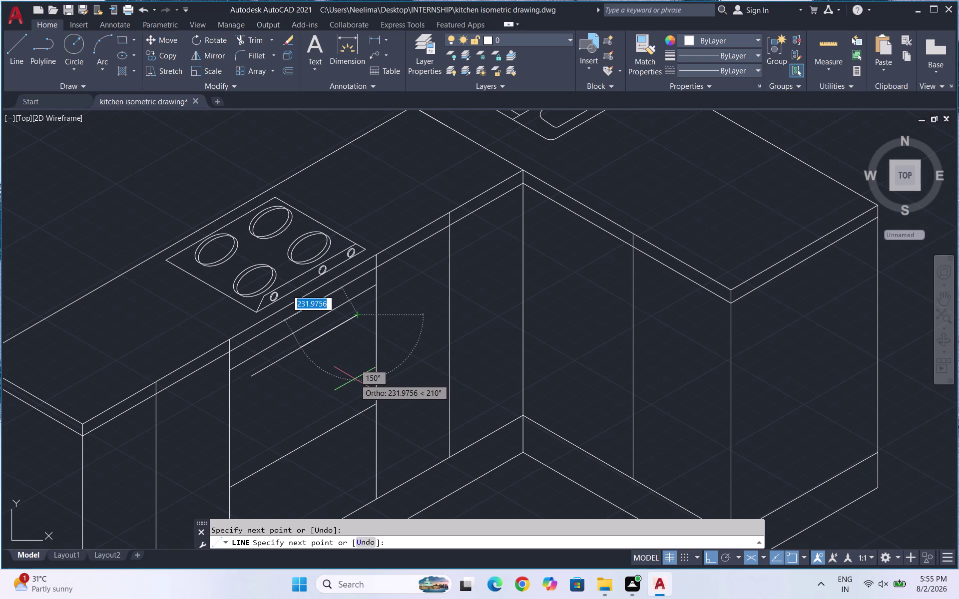
Draw the oven window outline, switching isoplanes with F5 between corners.
key(F5)
click(352, 394)
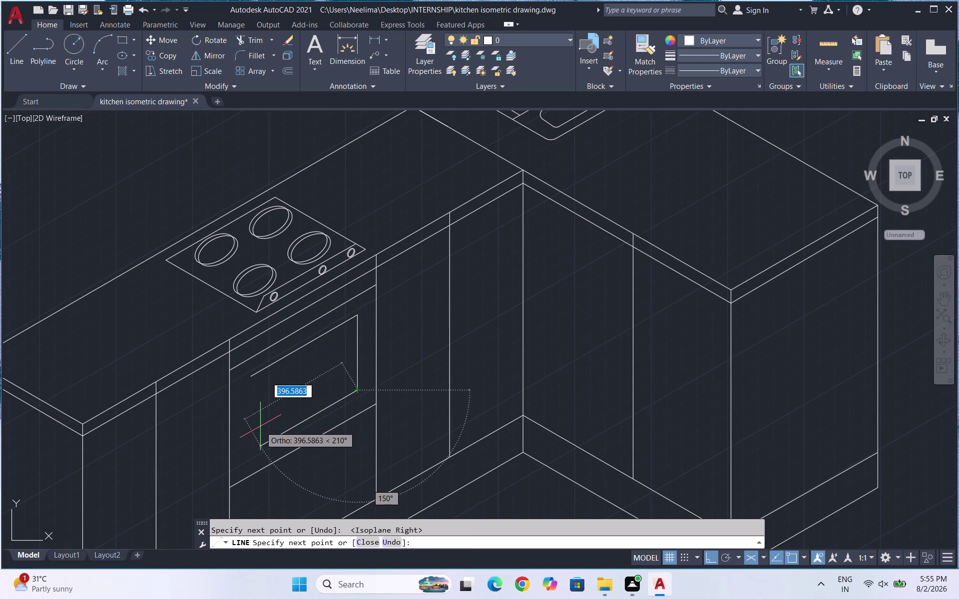
key(F6)
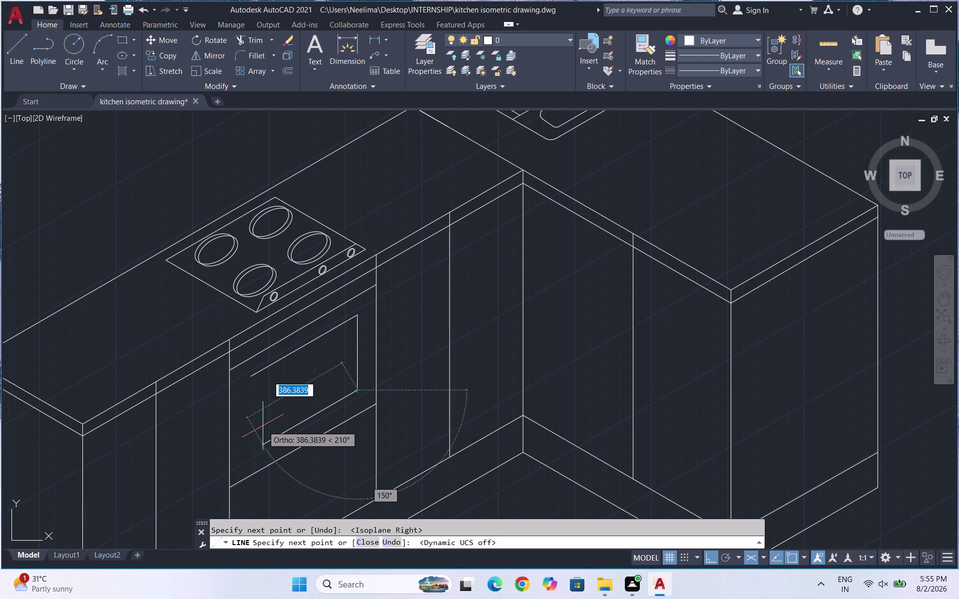
key(F6)
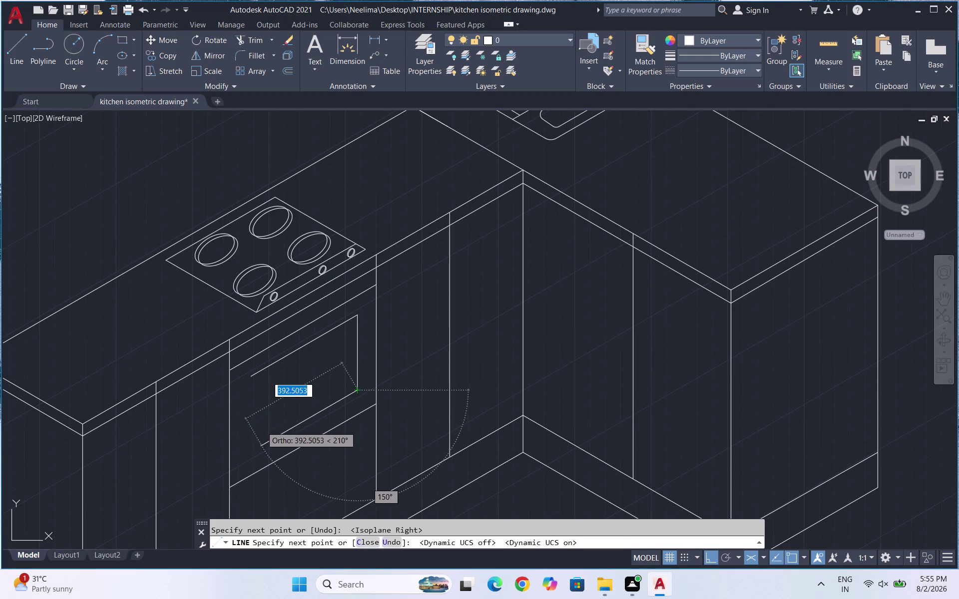
key(F5)
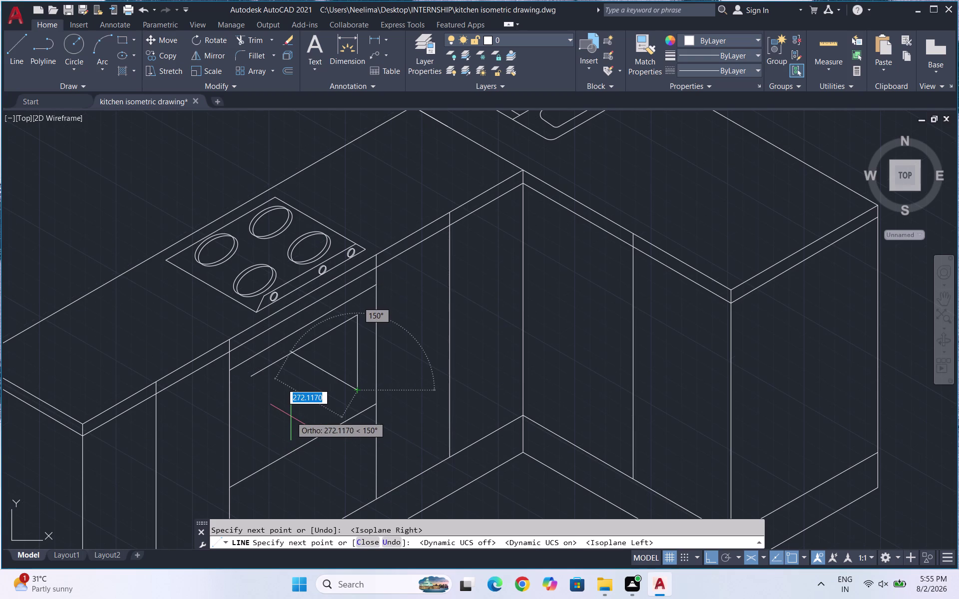
key(F5)
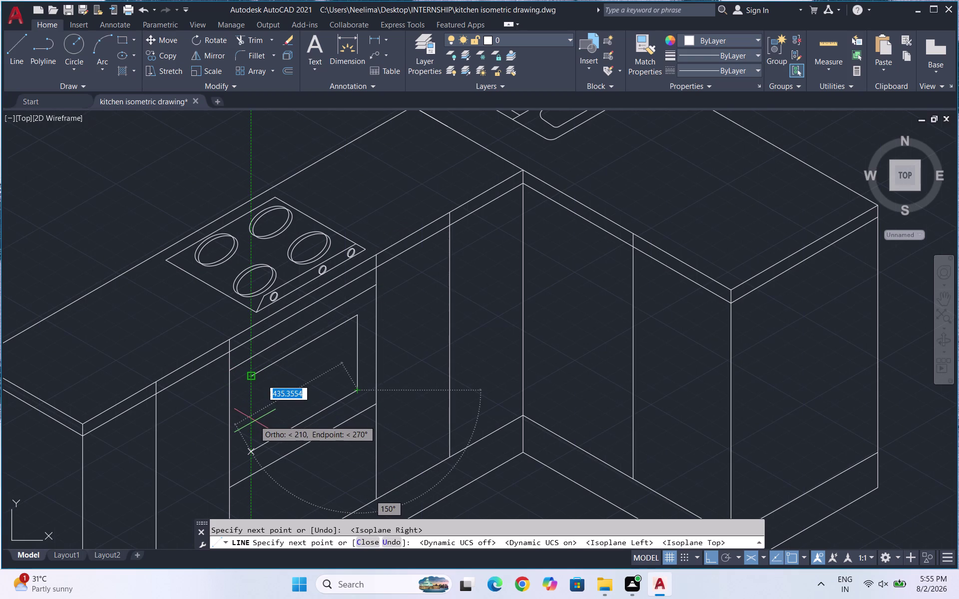
click(251, 425)
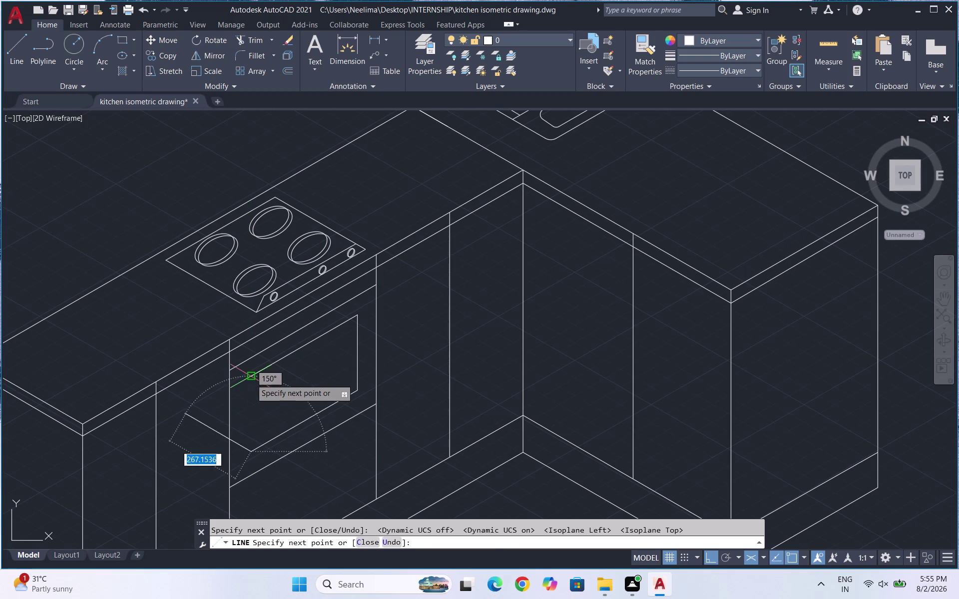
key(F5)
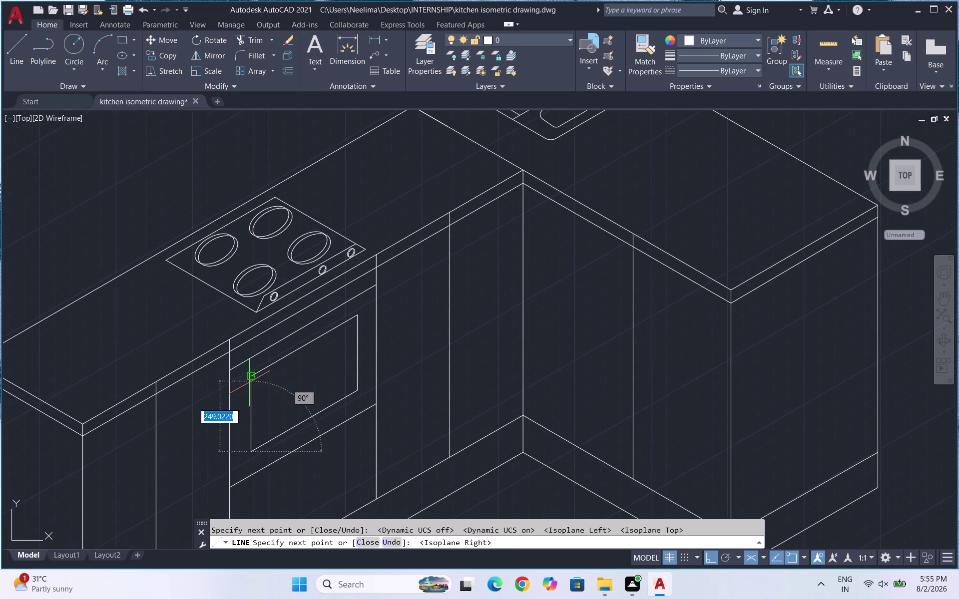
click(249, 382)
key(Escape)
scroll(down, 3)
scroll(down, 3)
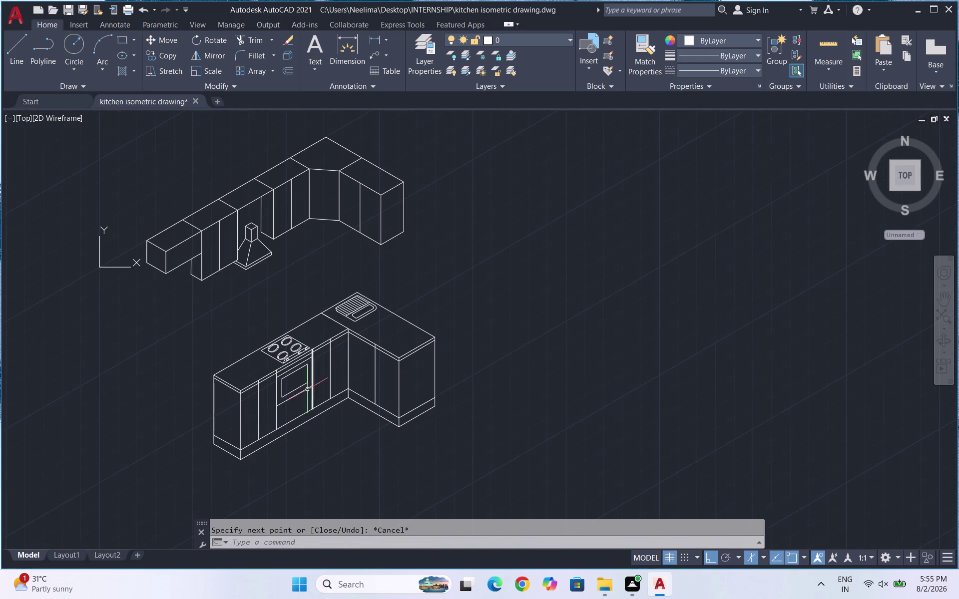
Move the lower oven door line down on the oven front.
scroll(up, 3)
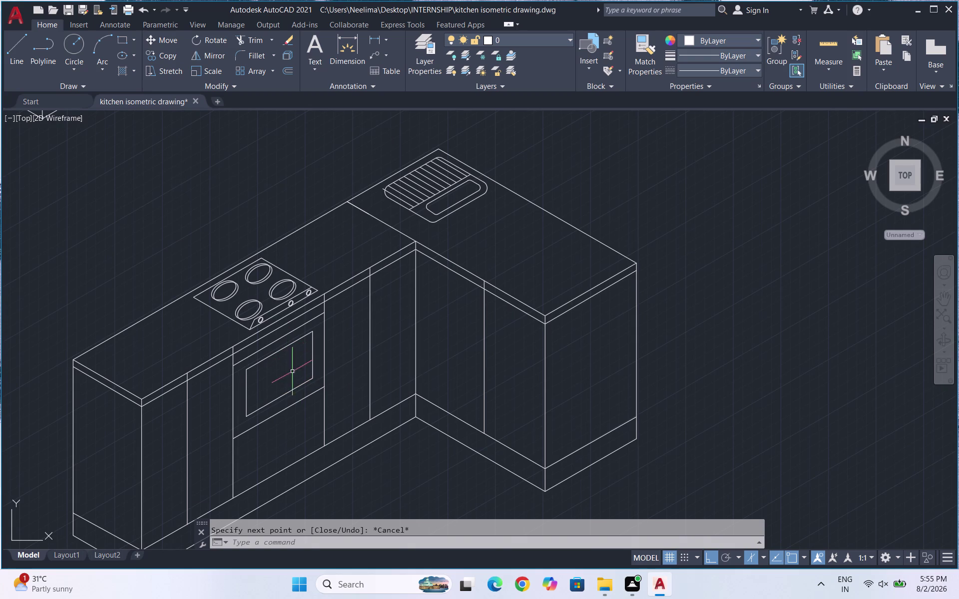
scroll(up, 3)
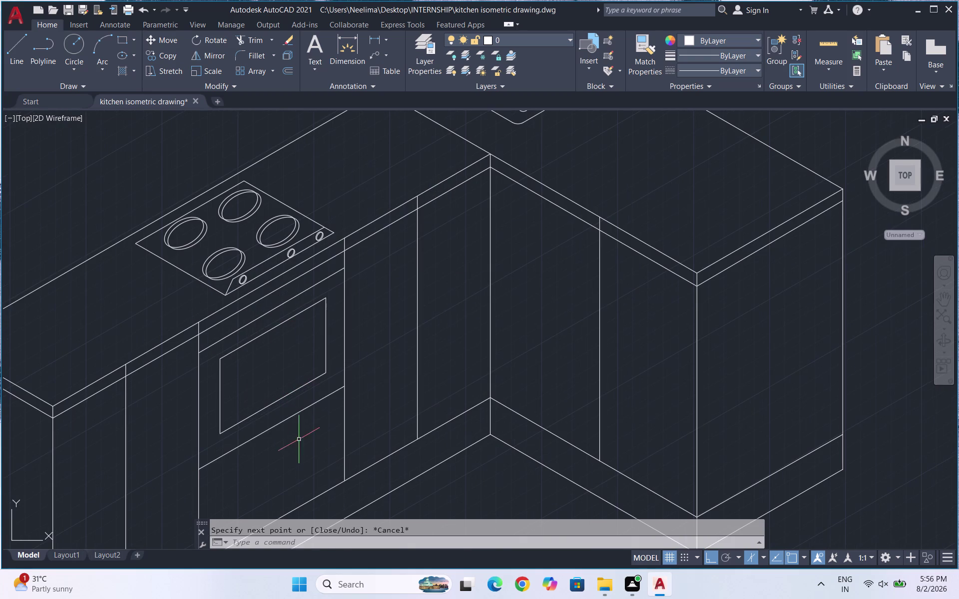
drag(299, 438, 291, 423)
click(280, 416)
key(m)
key(Return)
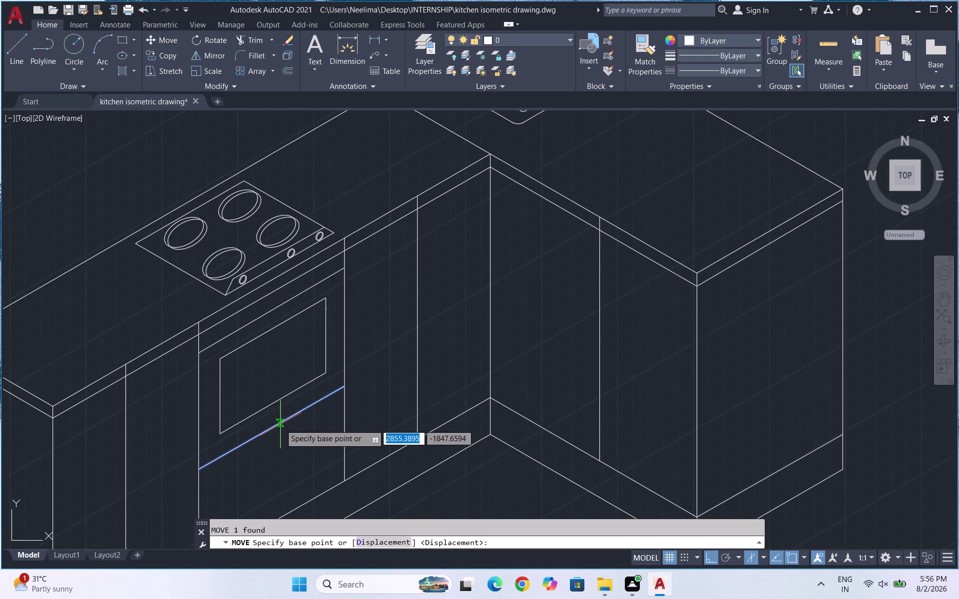
click(270, 430)
click(275, 443)
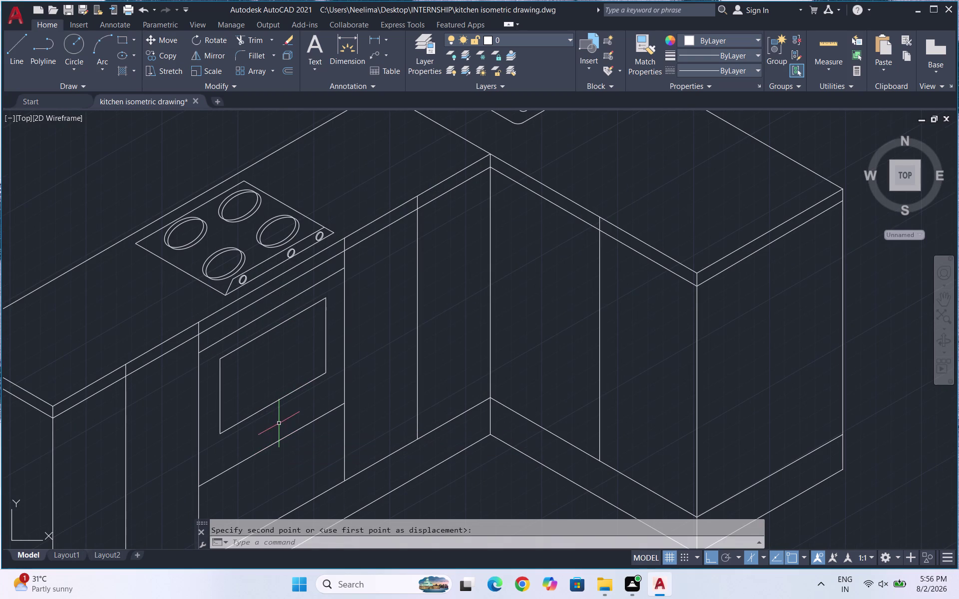
Select the oven window outline and move it down within the oven front.
click(269, 414)
click(215, 354)
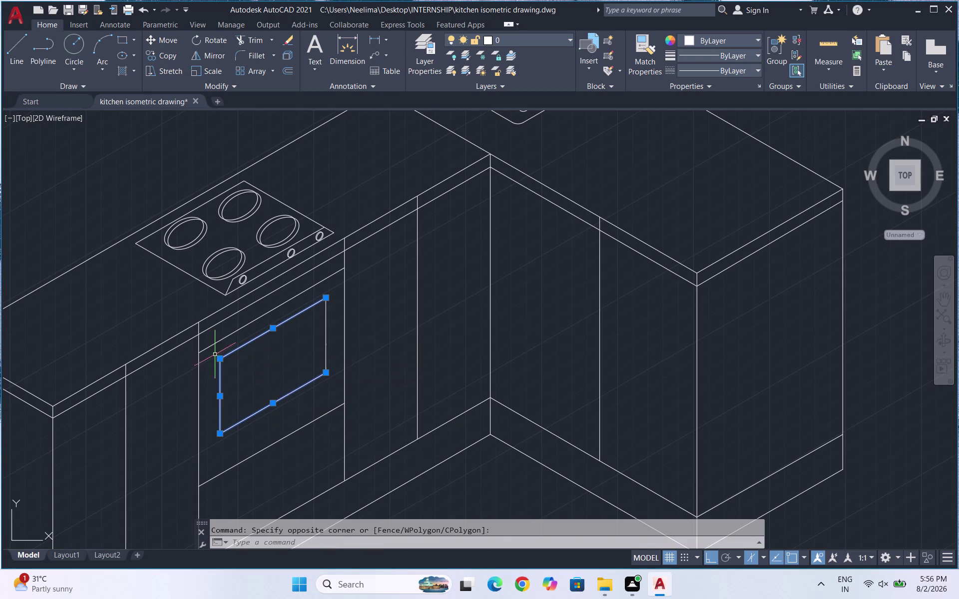
drag(331, 328, 315, 333)
click(290, 346)
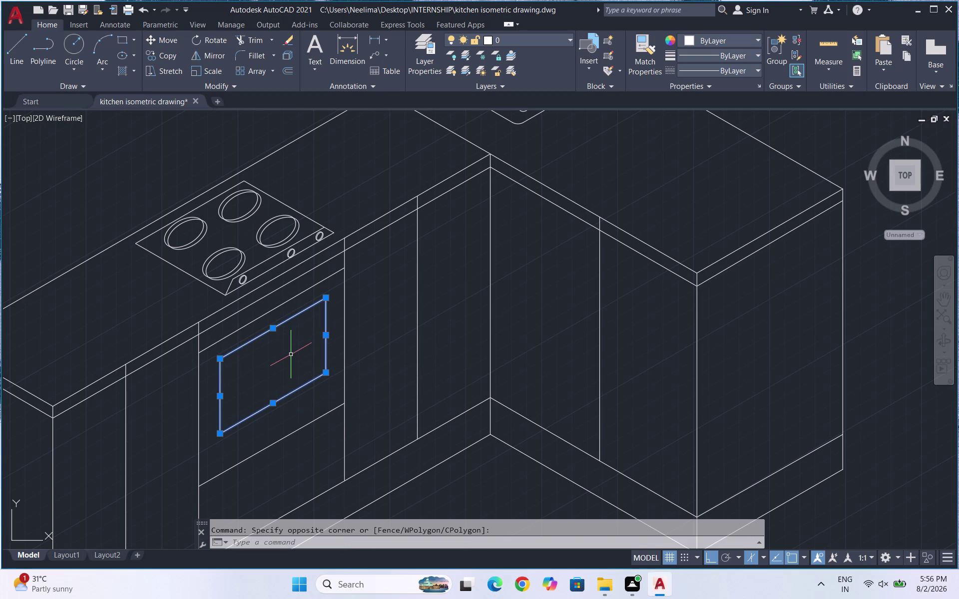
key(m)
key(Return)
click(273, 365)
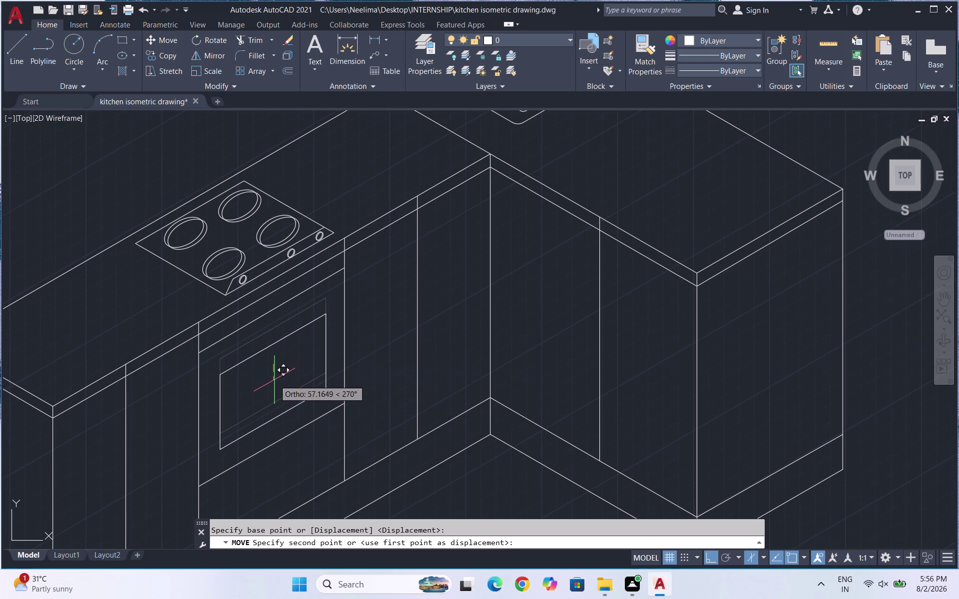
click(274, 383)
scroll(down, 3)
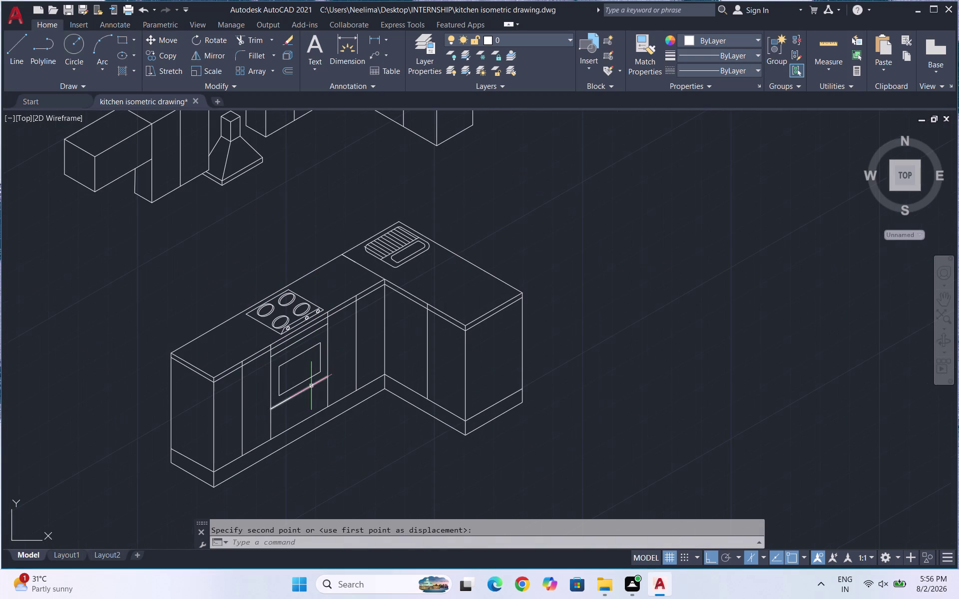
key(Escape)
key(Escape)
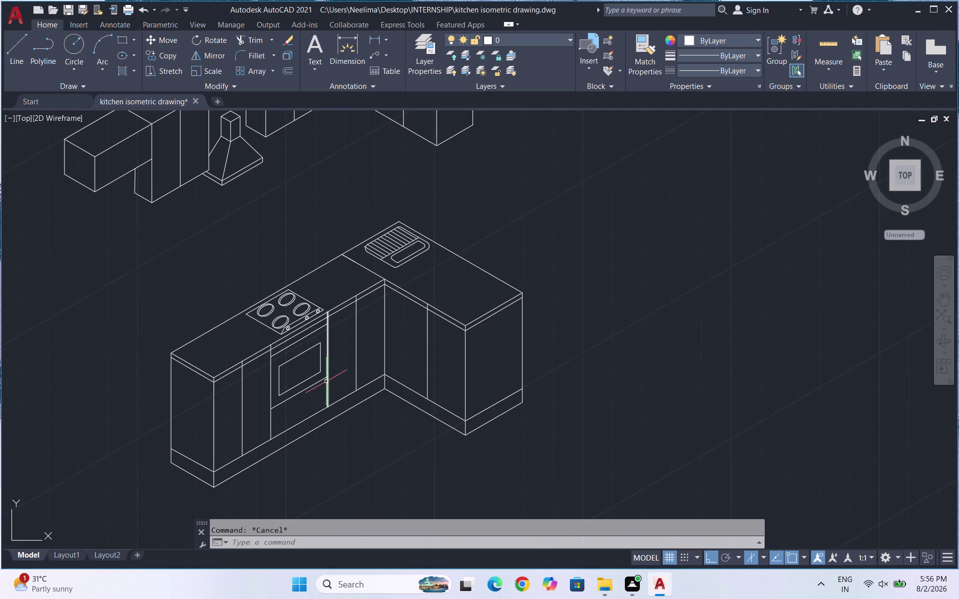
Start a spline on the left cabinet door, then cancel the unfinished attempt.
key(s)
text(pl)
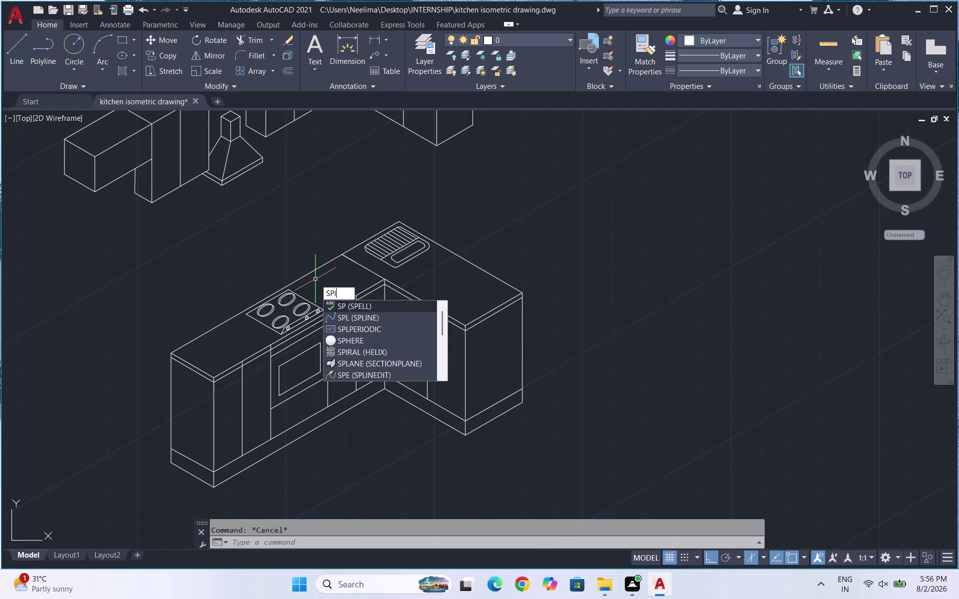
key(Return)
scroll(up, 3)
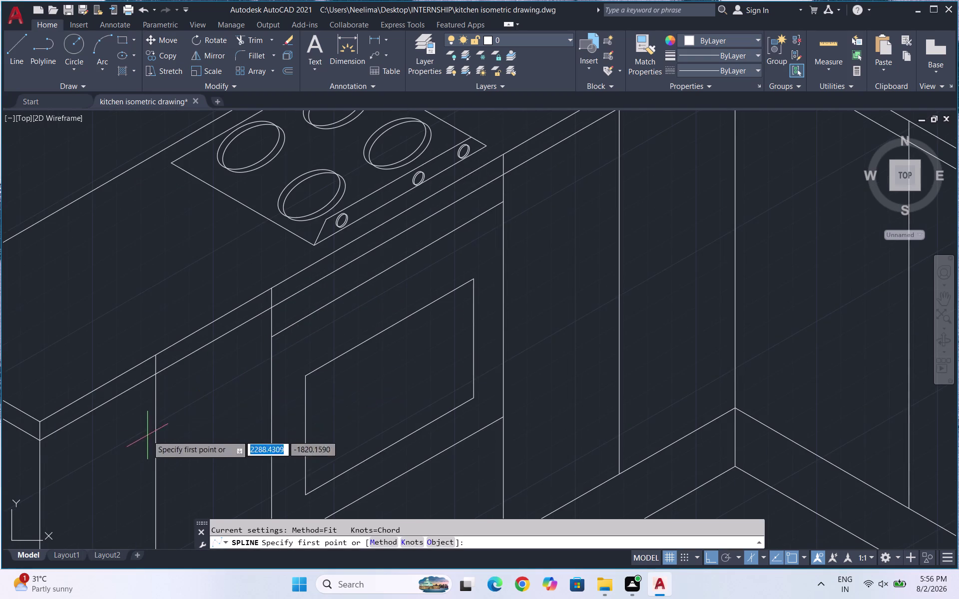
scroll(down, 3)
scroll(up, 3)
click(145, 349)
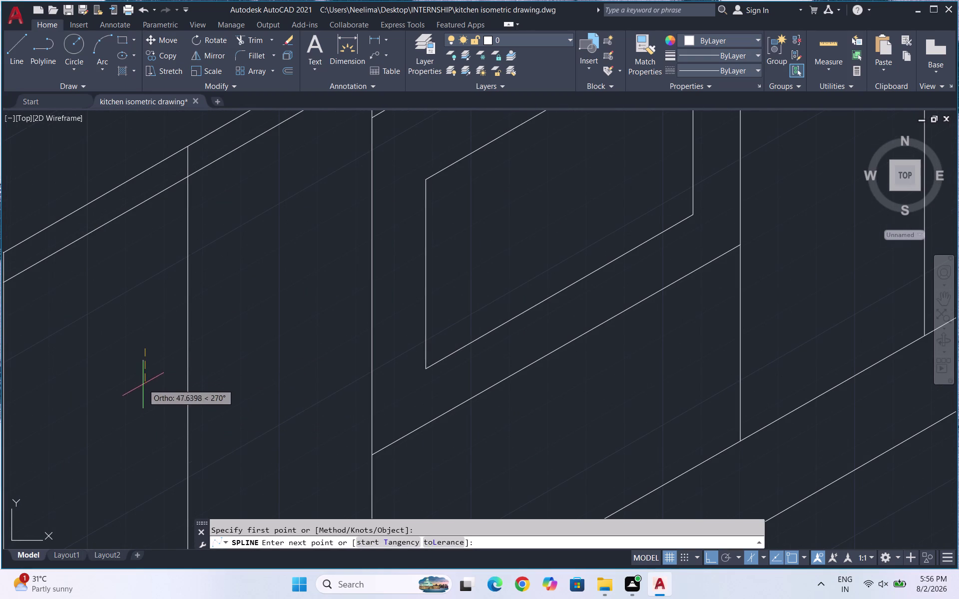
click(146, 394)
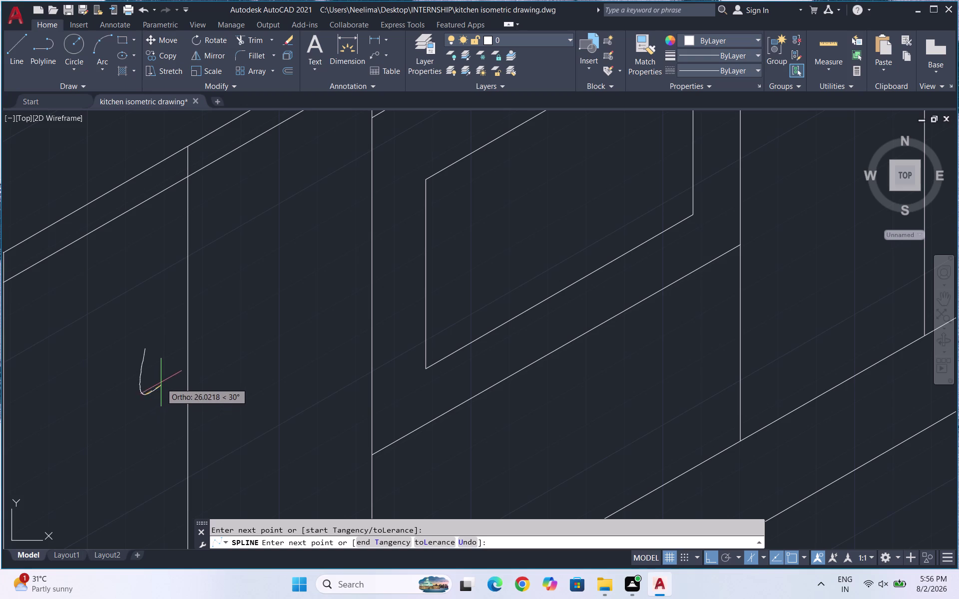
click(133, 394)
scroll(down, 3)
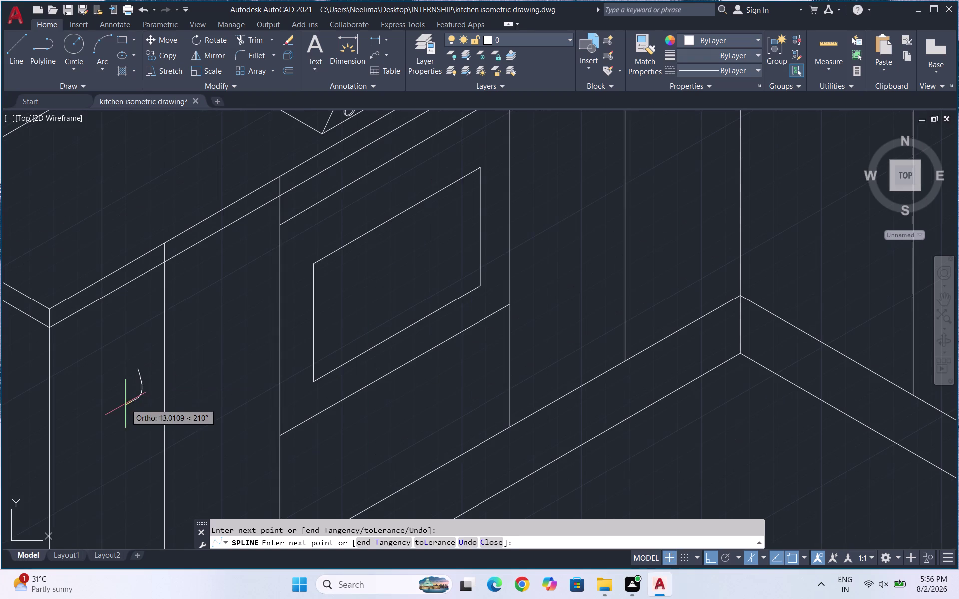
key(Escape)
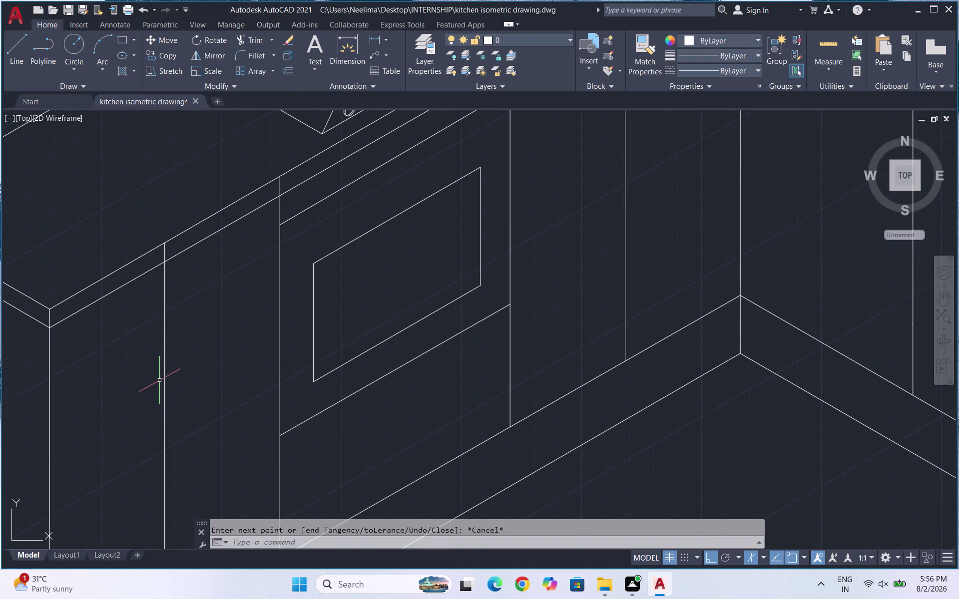
Draw a new short spline handle on the door and select it.
text(spl)
key(Return)
click(141, 393)
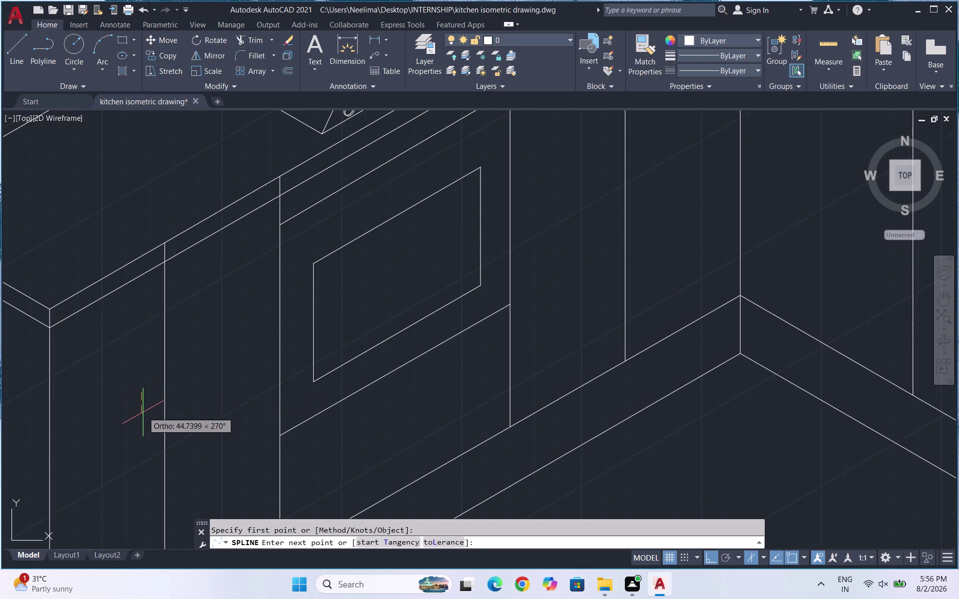
click(141, 423)
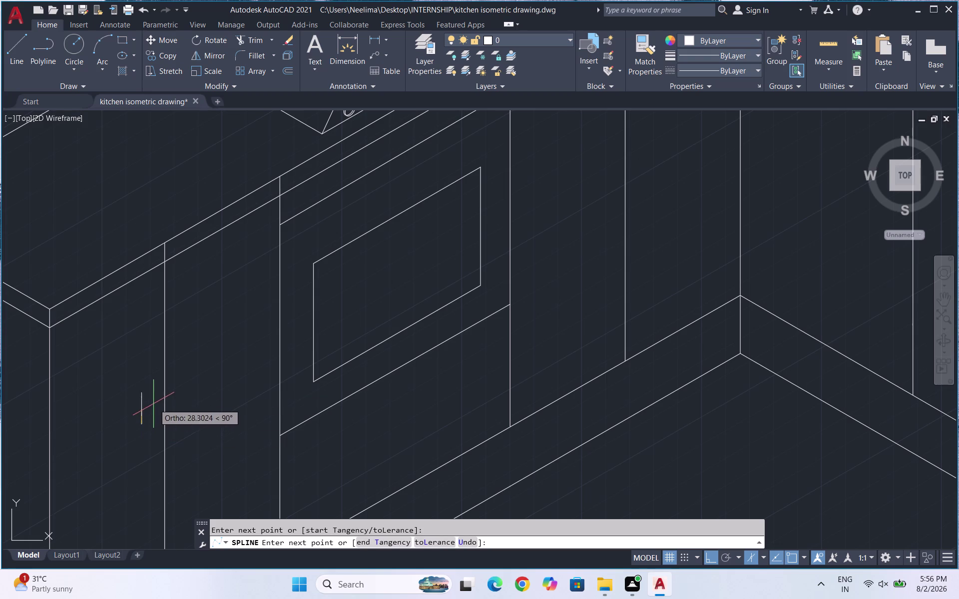
double_click(134, 423)
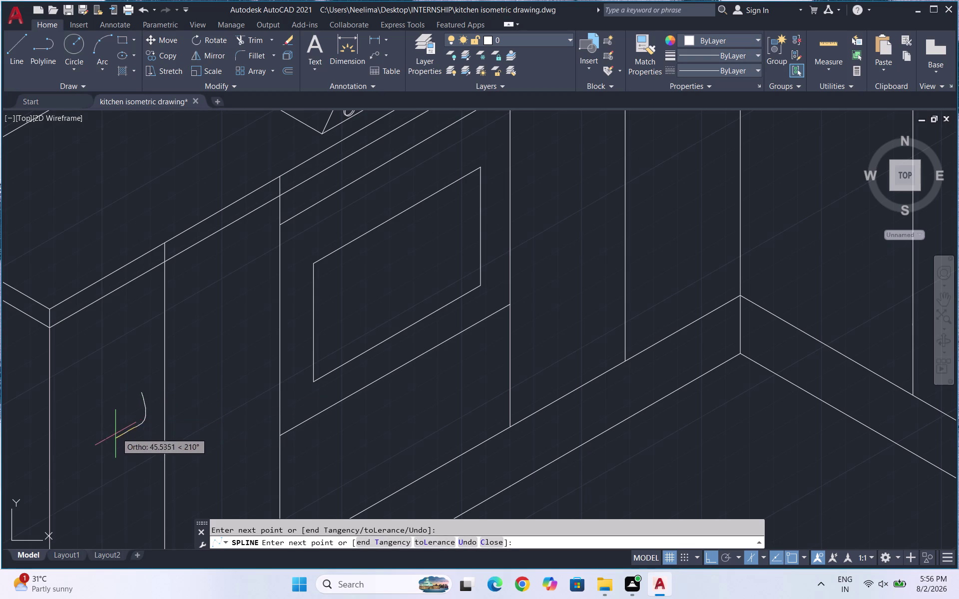
key(Return)
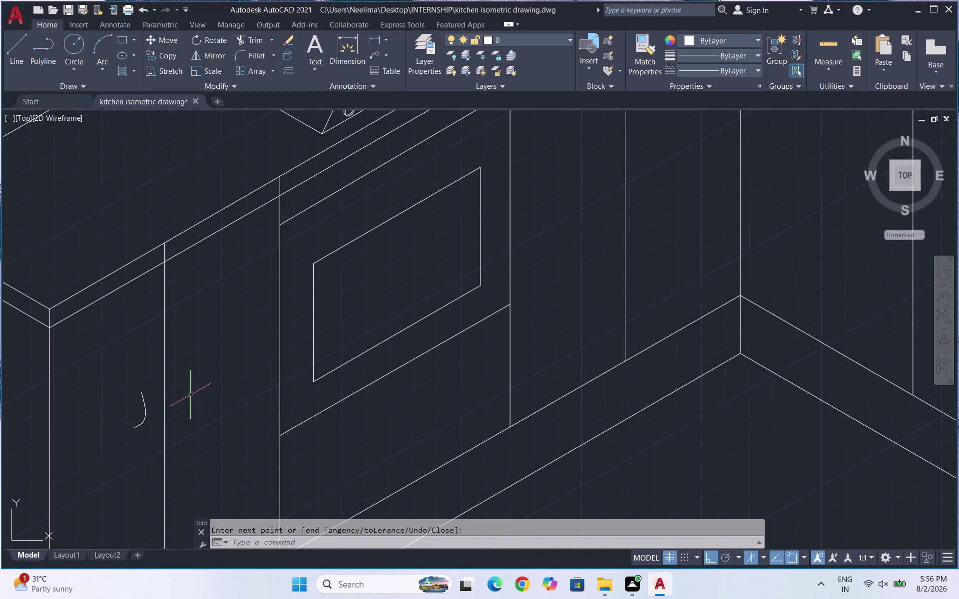
scroll(up, 3)
drag(185, 401, 150, 441)
click(148, 441)
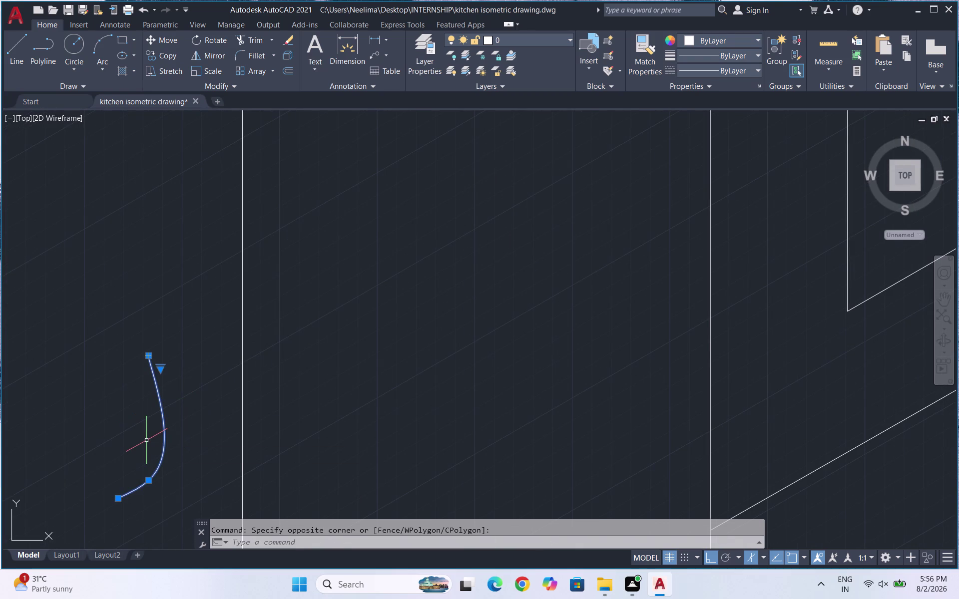
Copy the handle curve to sit parallel beside the original.
text(co)
key(Return)
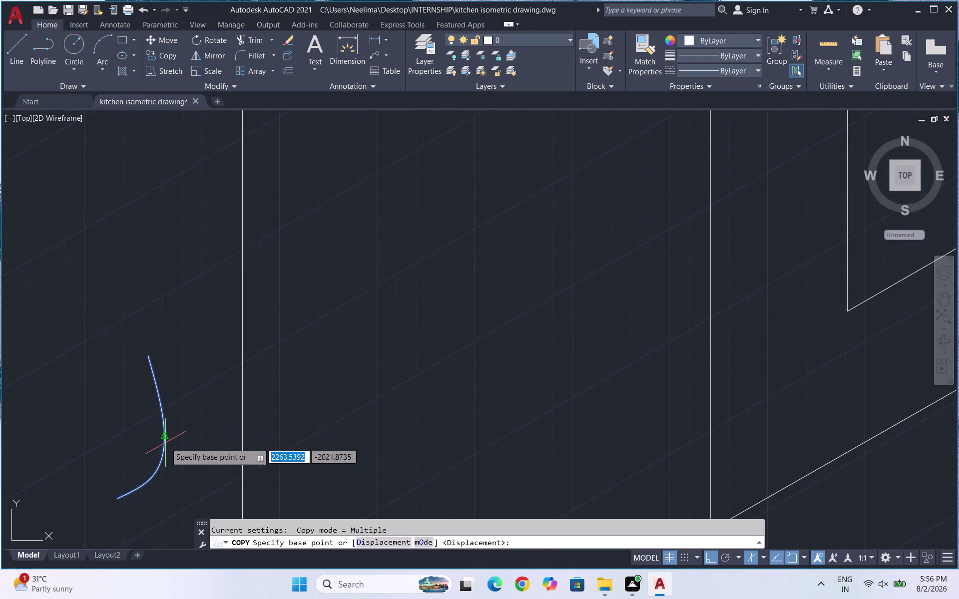
click(165, 440)
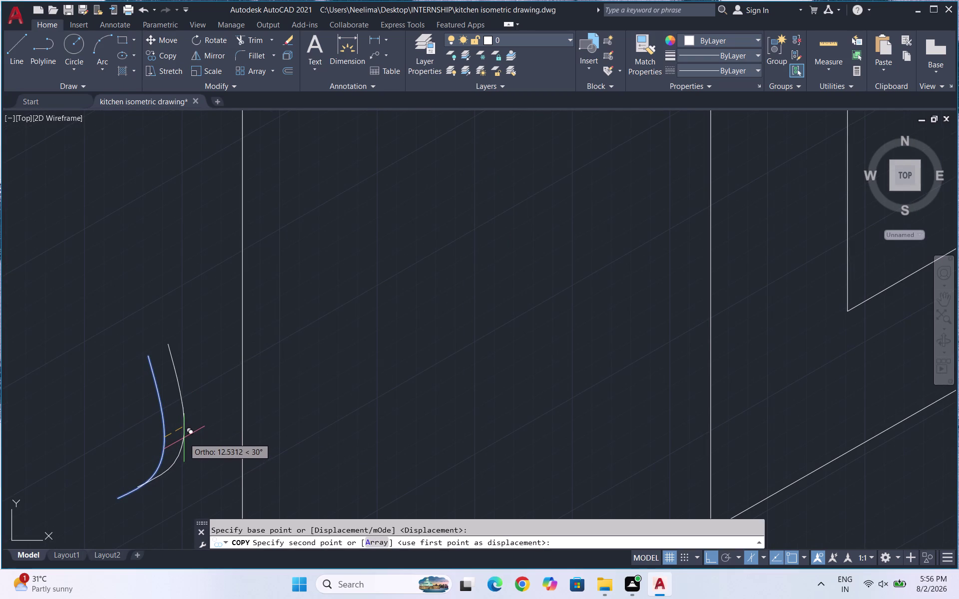
click(184, 438)
key(Escape)
Move the original curve closer to its copy to form a double-curve handle.
drag(171, 453, 161, 447)
click(153, 444)
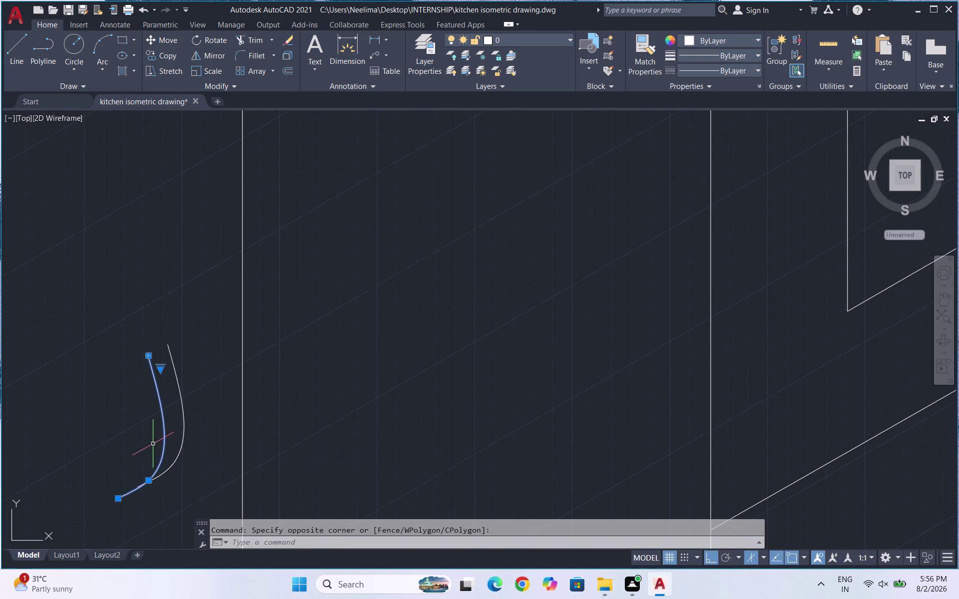
key(m)
key(Return)
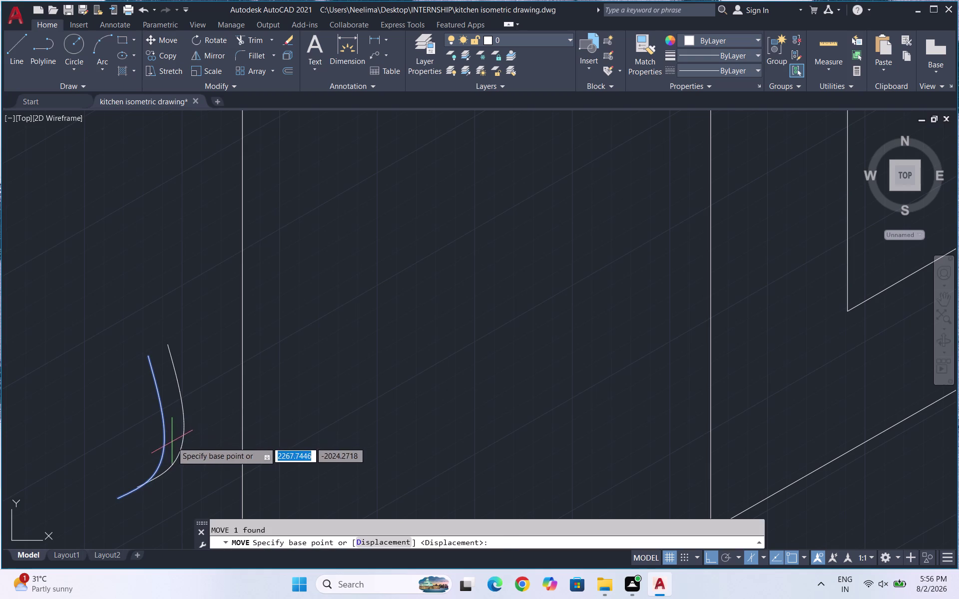
click(168, 442)
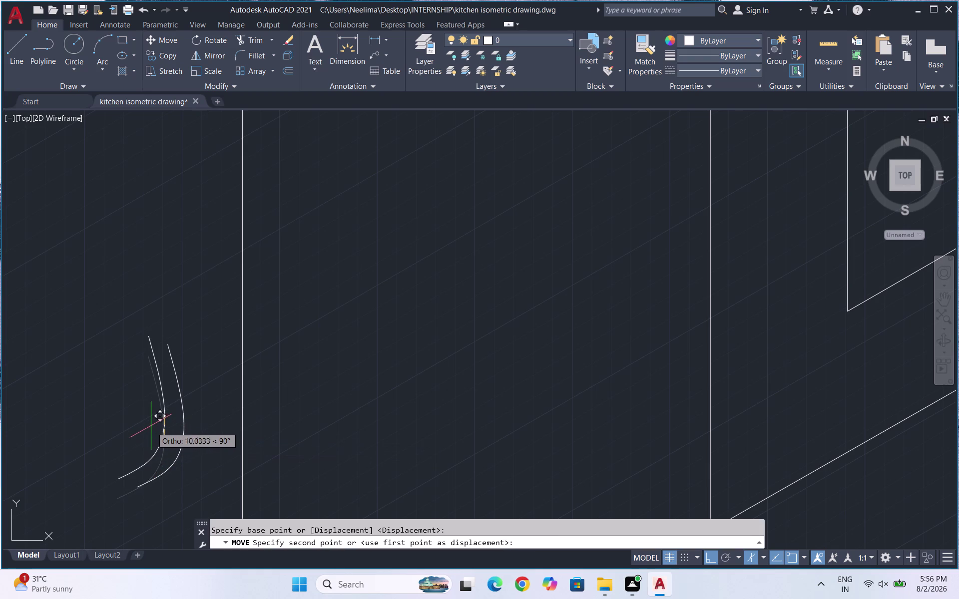
click(155, 433)
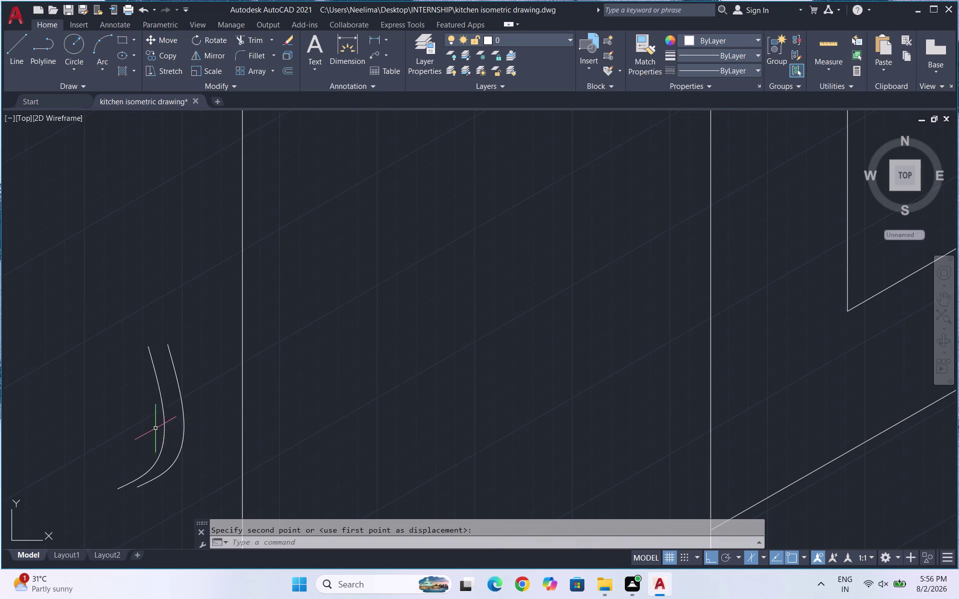
Select both handle curves and start a copy, then cancel the unfinished attempt.
scroll(down, 3)
scroll(up, 3)
drag(164, 435, 136, 419)
click(86, 400)
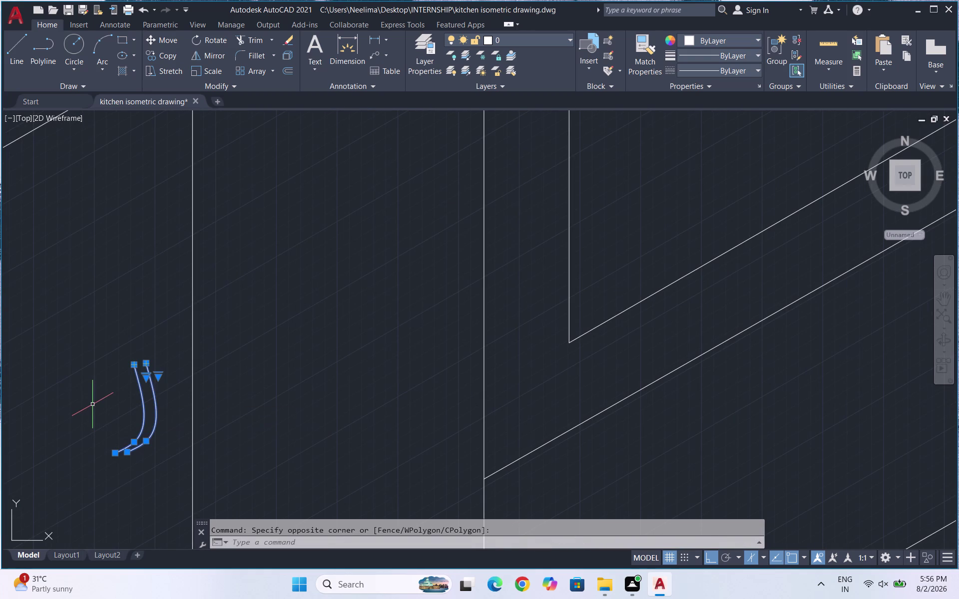
text(co)
key(Return)
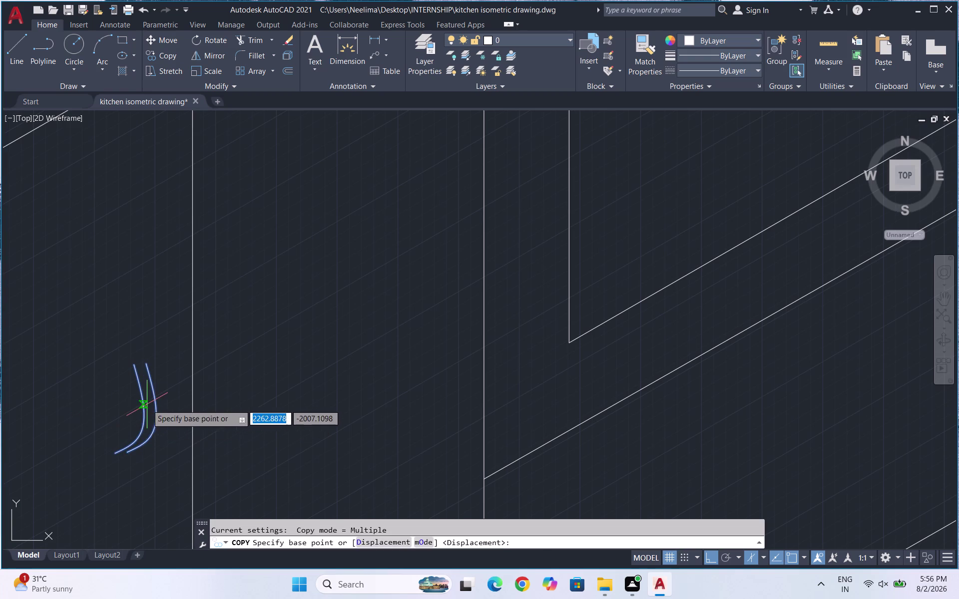
click(147, 404)
scroll(down, 3)
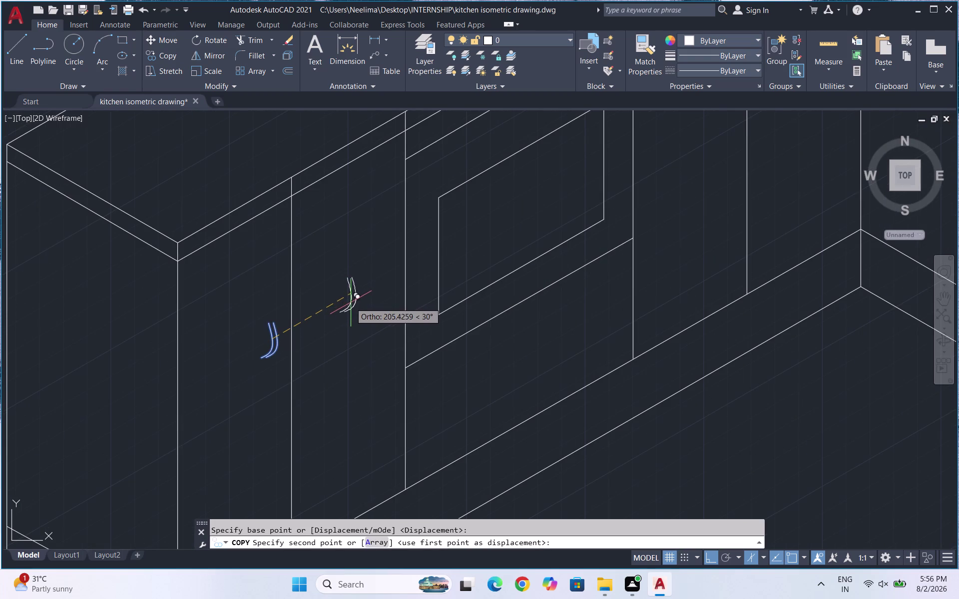
scroll(down, 3)
key(Escape)
Reselect the handle pair and copy it onto the neighbouring base cabinet door.
scroll(down, 3)
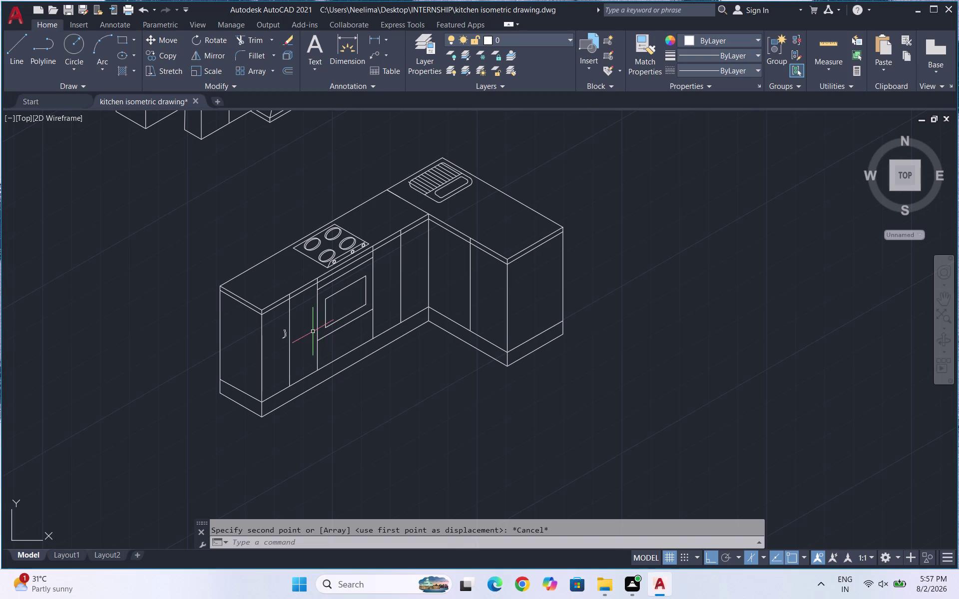
scroll(up, 3)
scroll(up, 3)
drag(276, 361, 263, 349)
click(245, 339)
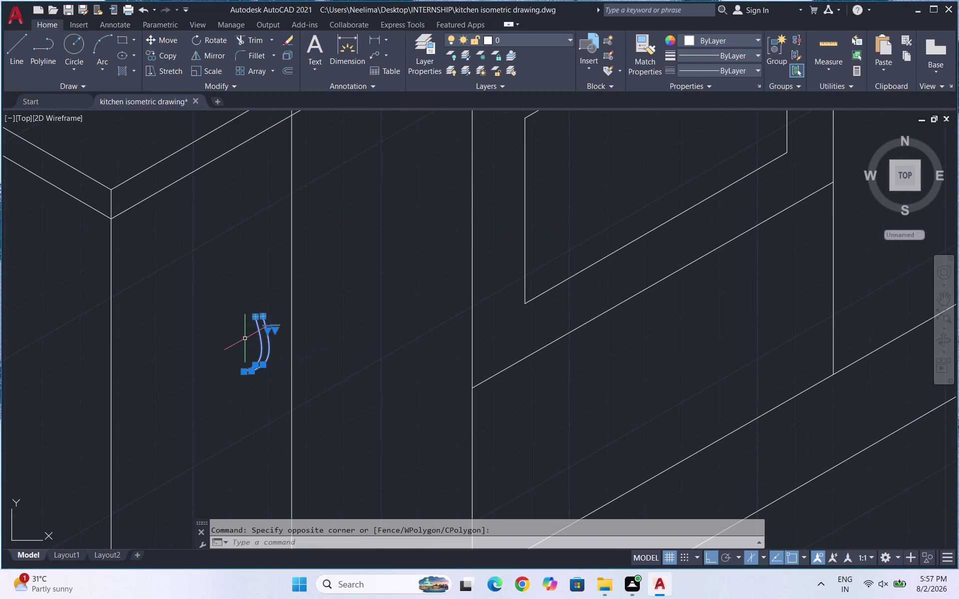
text(co)
key(Return)
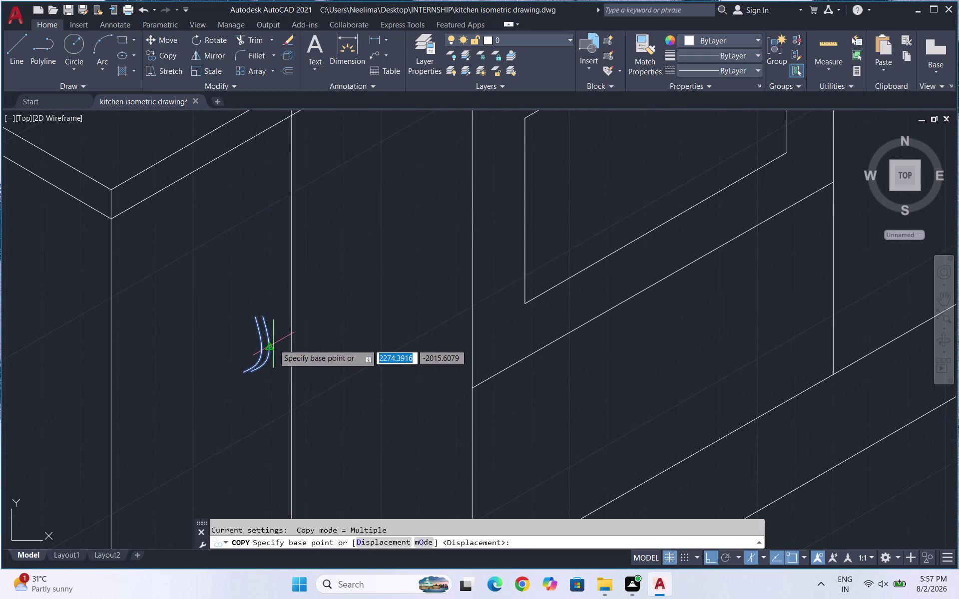
click(272, 345)
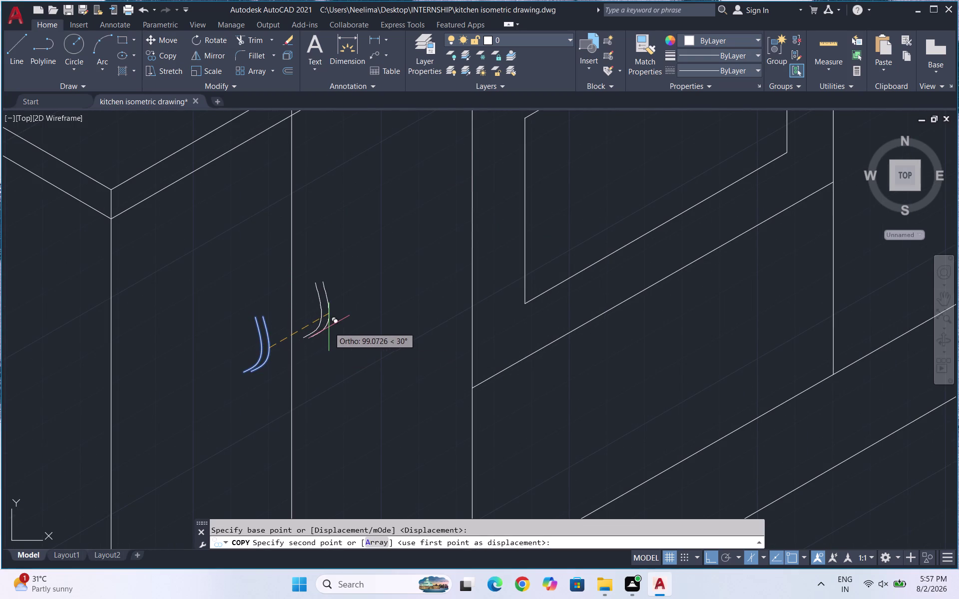
click(331, 326)
Place two more handle copies on the corner cabinet doors and end copying.
scroll(down, 3)
scroll(down, 3)
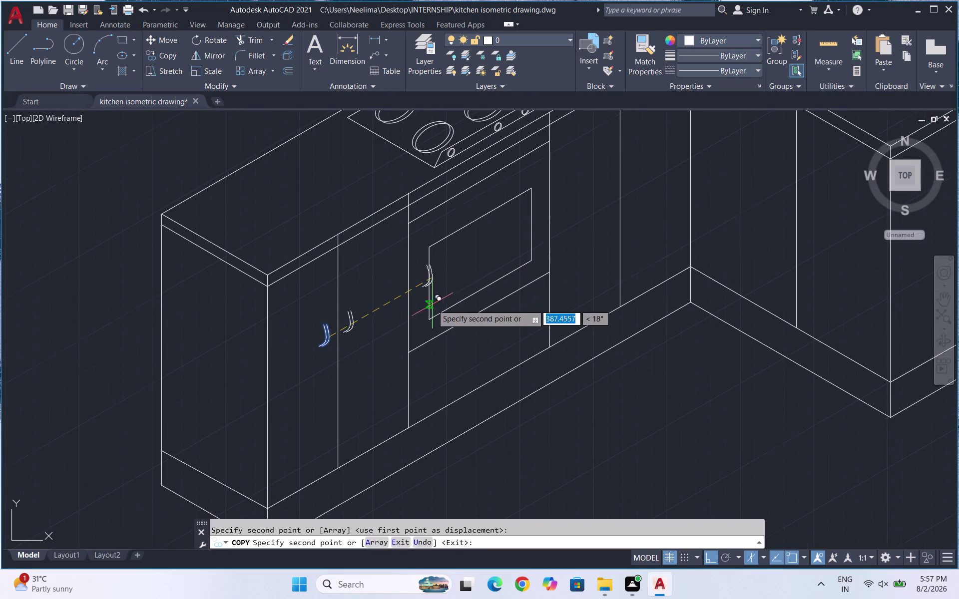
scroll(down, 3)
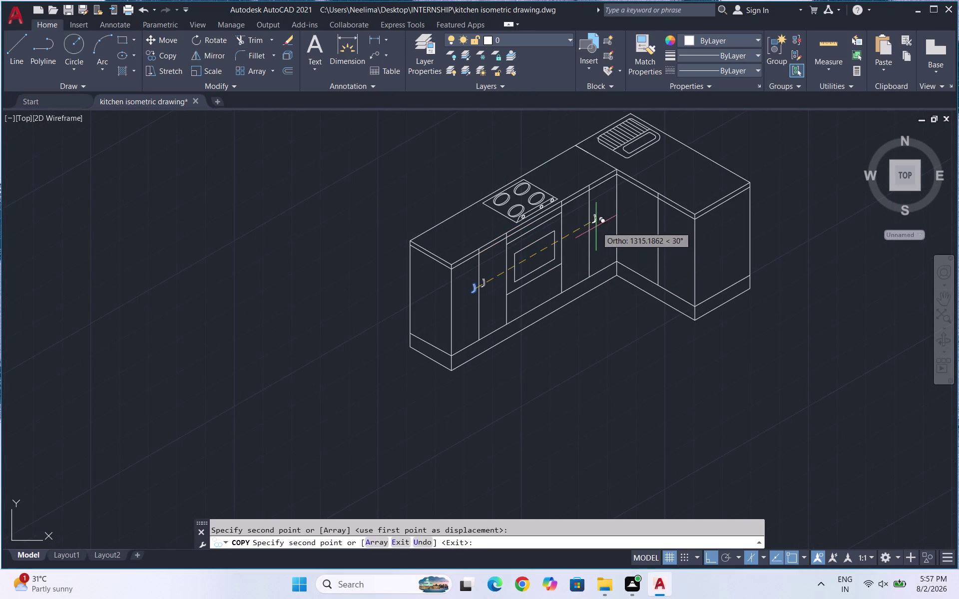
scroll(up, 3)
click(586, 225)
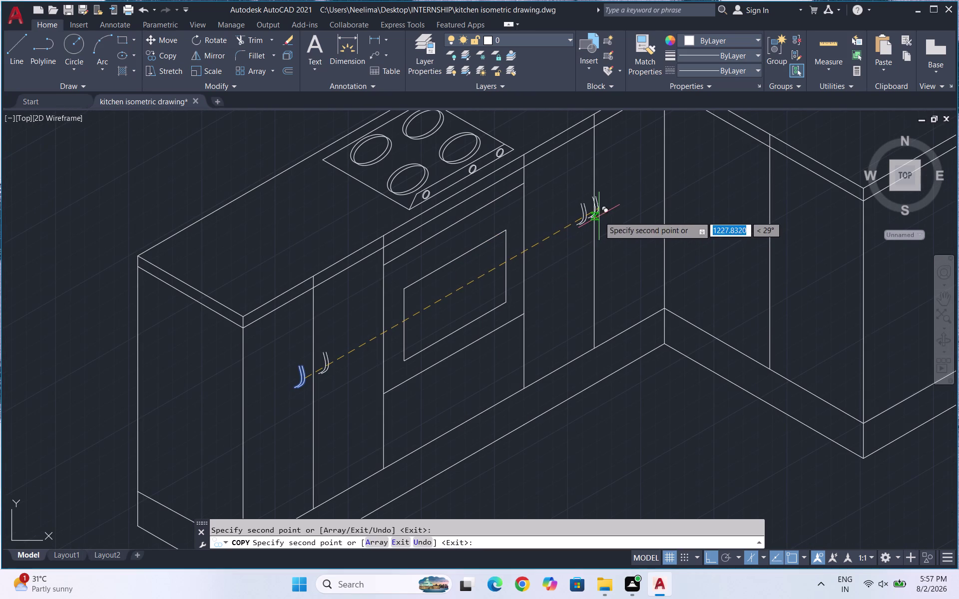
click(604, 214)
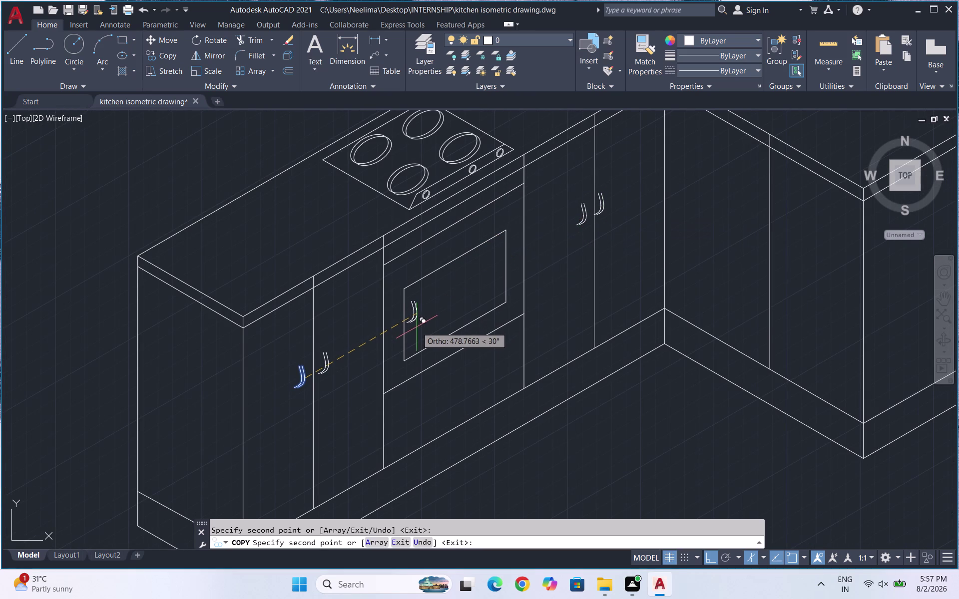
key(Escape)
scroll(down, 3)
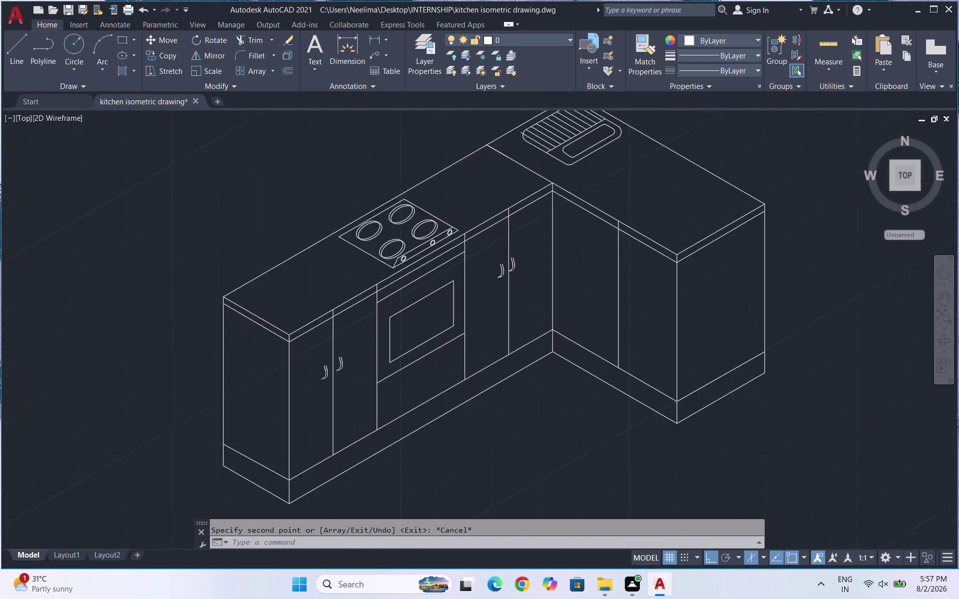
scroll(up, 3)
scroll(up, 3)
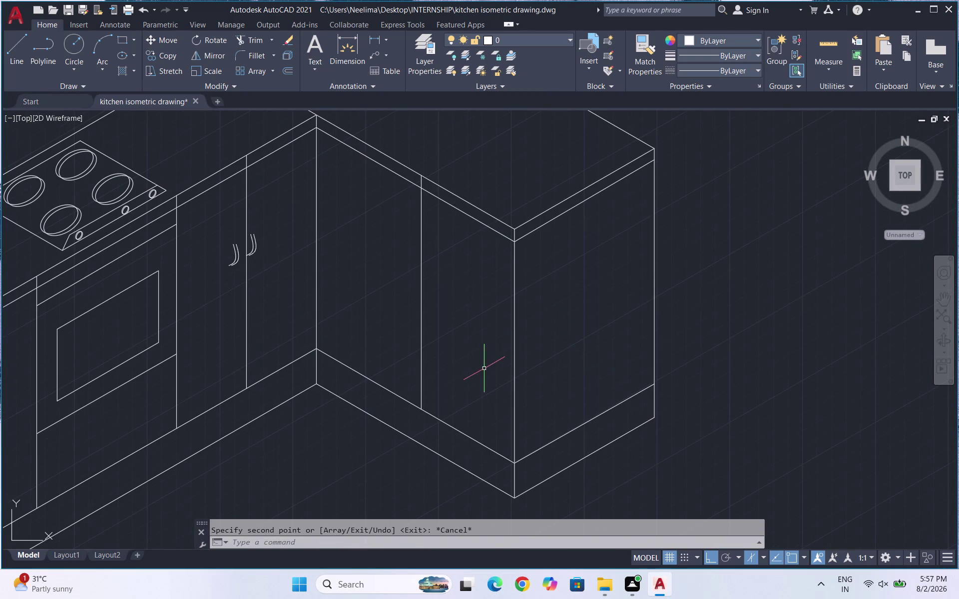
Draw a line across the corner cabinet front from the door's upper edge to the corner edge.
key(l)
key(Return)
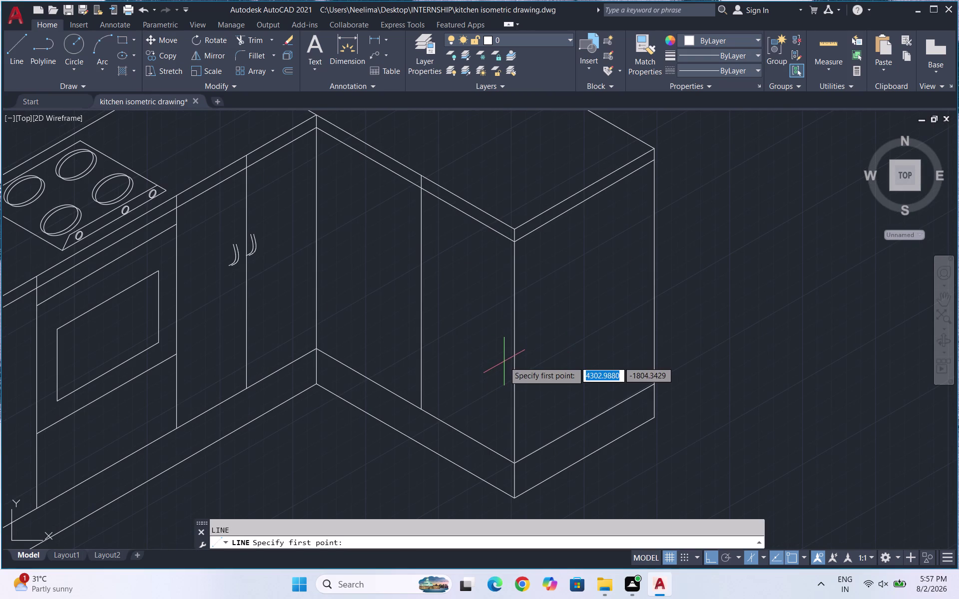
click(422, 248)
key(F5)
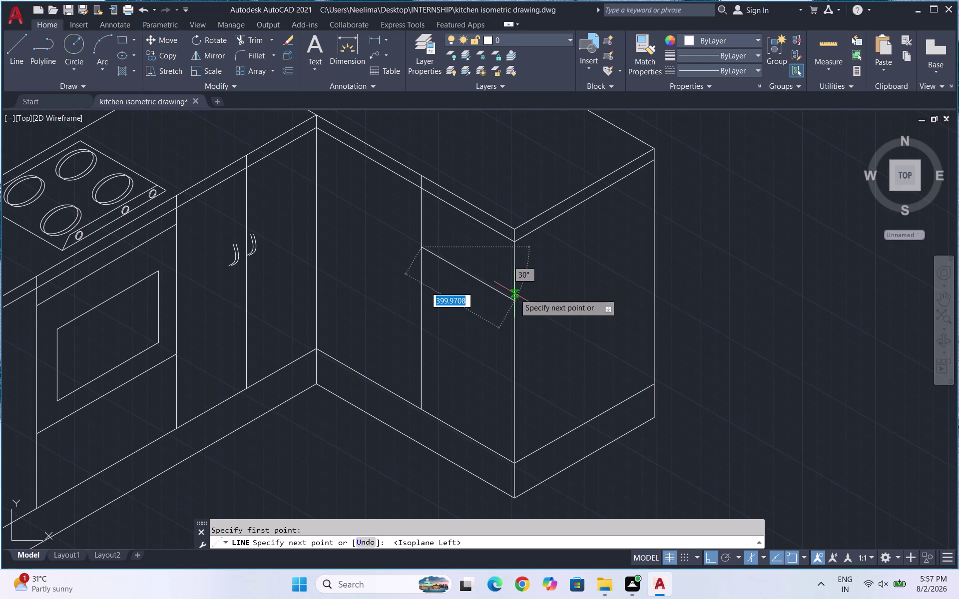
key(Escape)
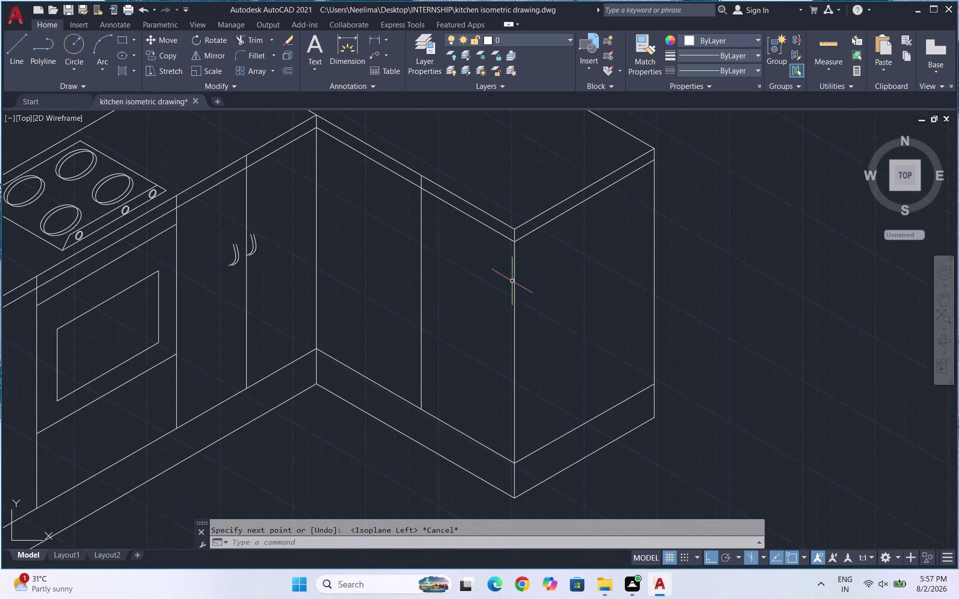
key(l)
key(Return)
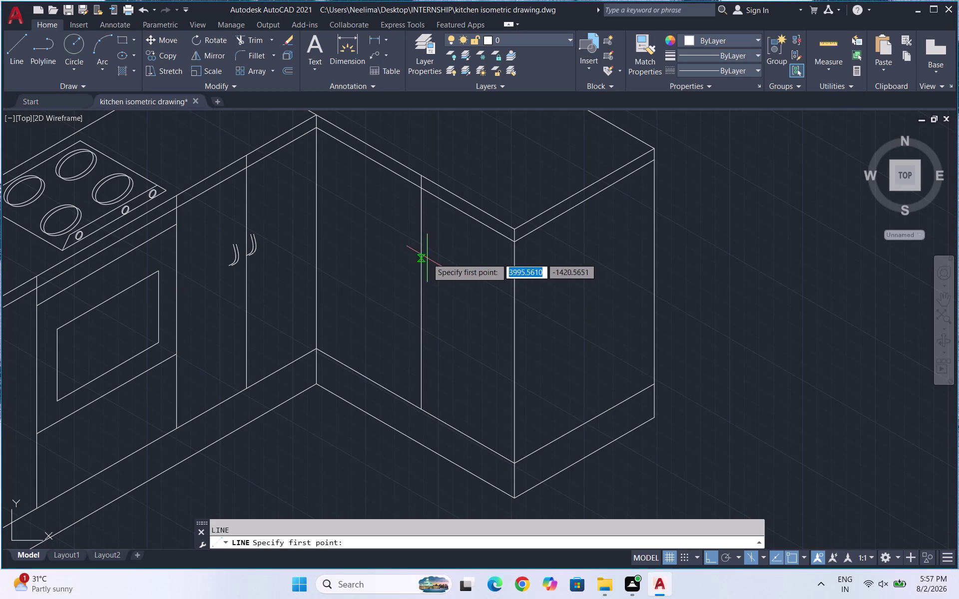
click(421, 245)
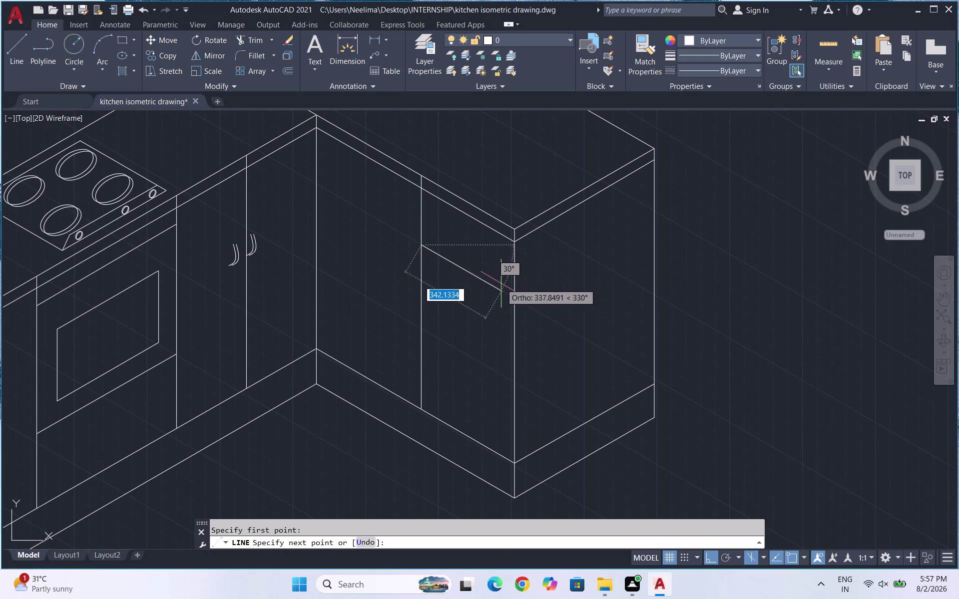
click(517, 296)
key(Escape)
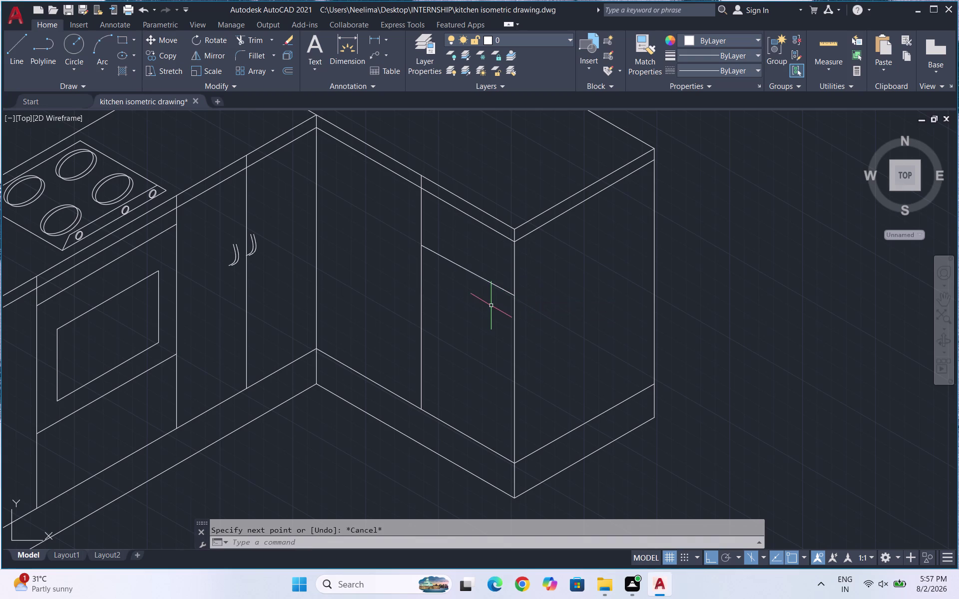
Select the new line and attempt a copy with displacement 5, then cancel.
drag(490, 305, 495, 269)
click(493, 257)
drag(492, 307, 479, 269)
click(470, 254)
text(c)
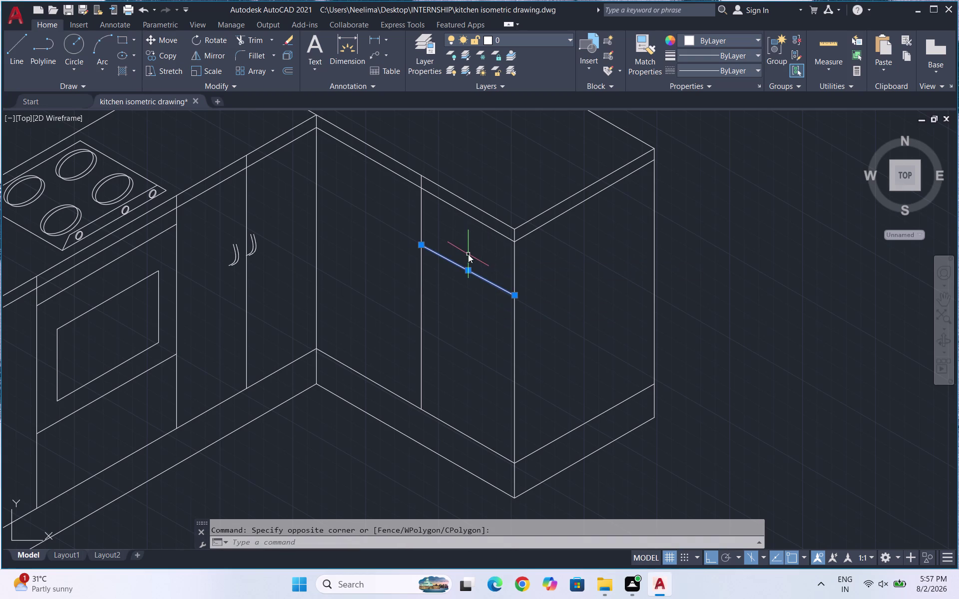
text(o)
key(Return)
key(a)
key(Return)
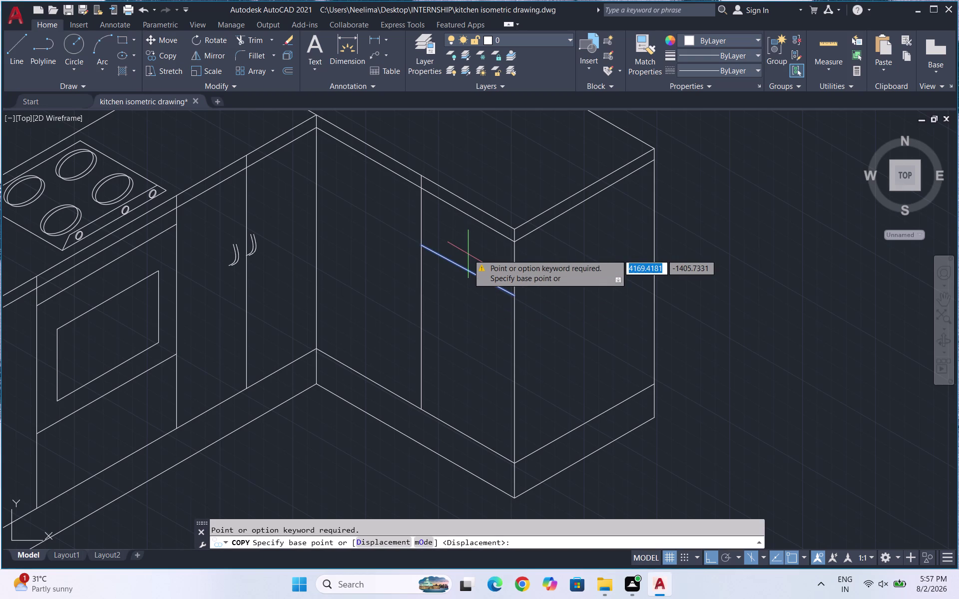
key(5)
key(Return)
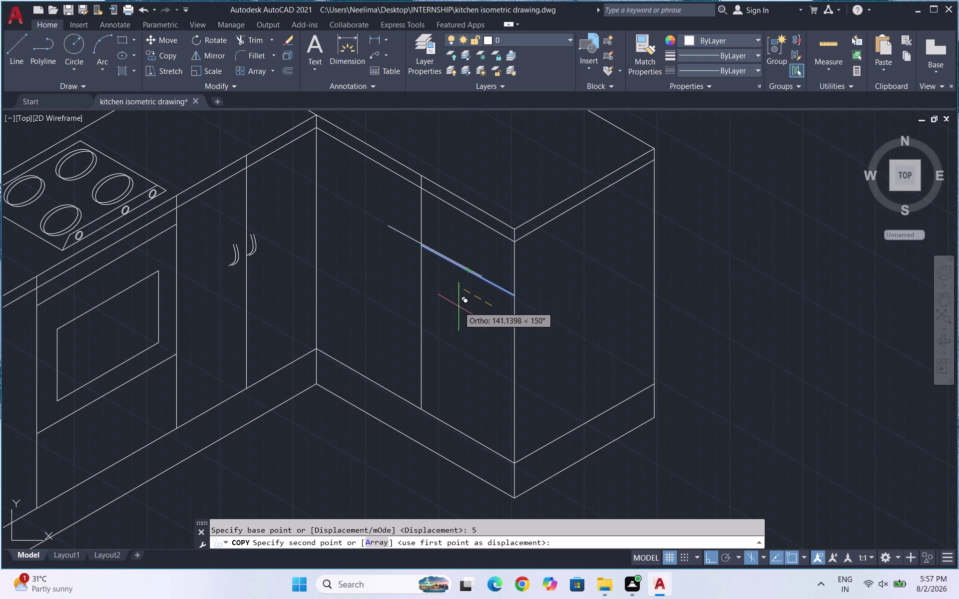
key(F8)
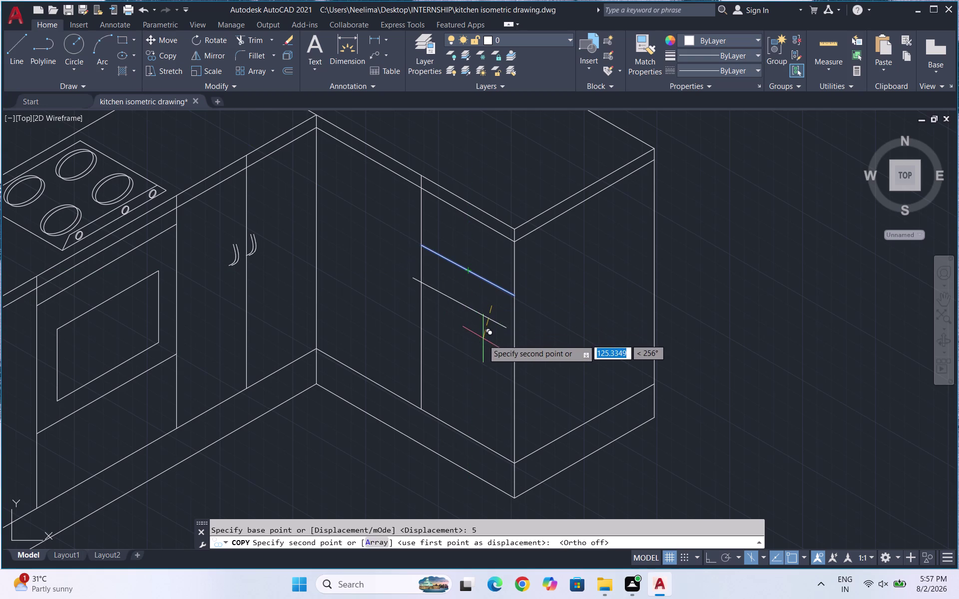
key(Escape)
Select the horizontal line across the corner cabinet front.
drag(484, 334, 479, 316)
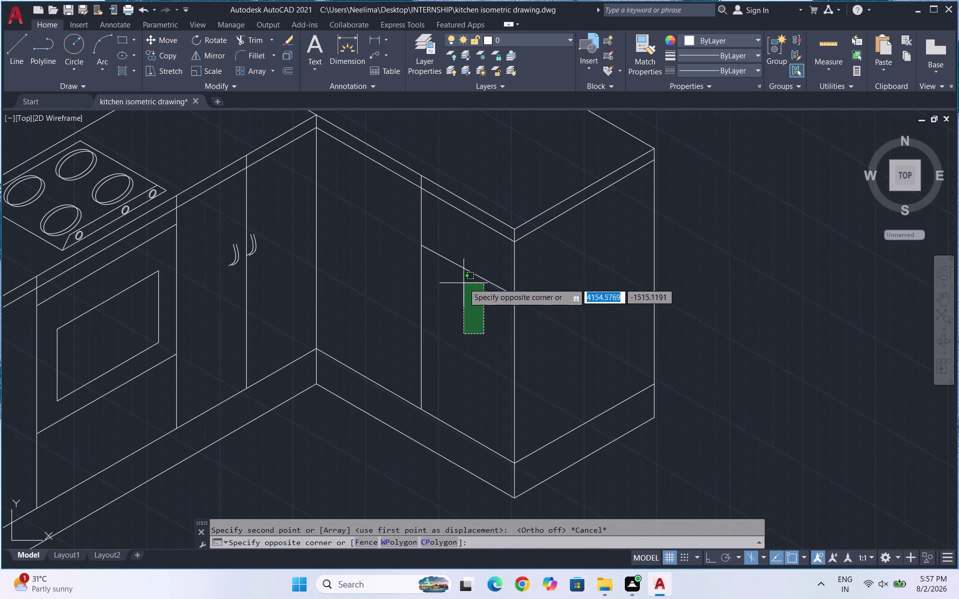
click(457, 260)
key(Escape)
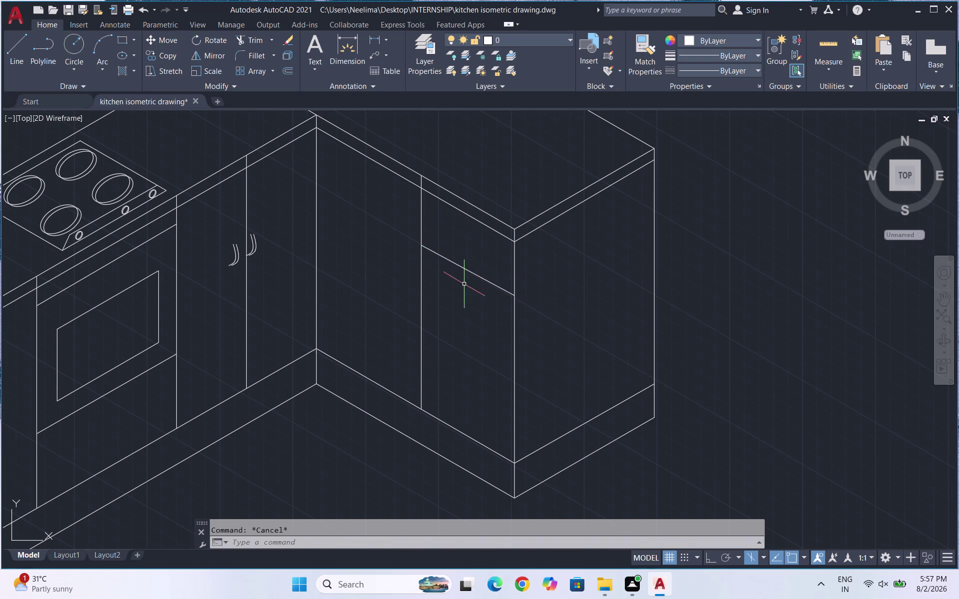
drag(469, 274, 472, 263)
click(472, 263)
drag(473, 319, 470, 286)
click(464, 272)
With Ortho on, copy the line to two lower points, creating stacked drawers.
text(c)
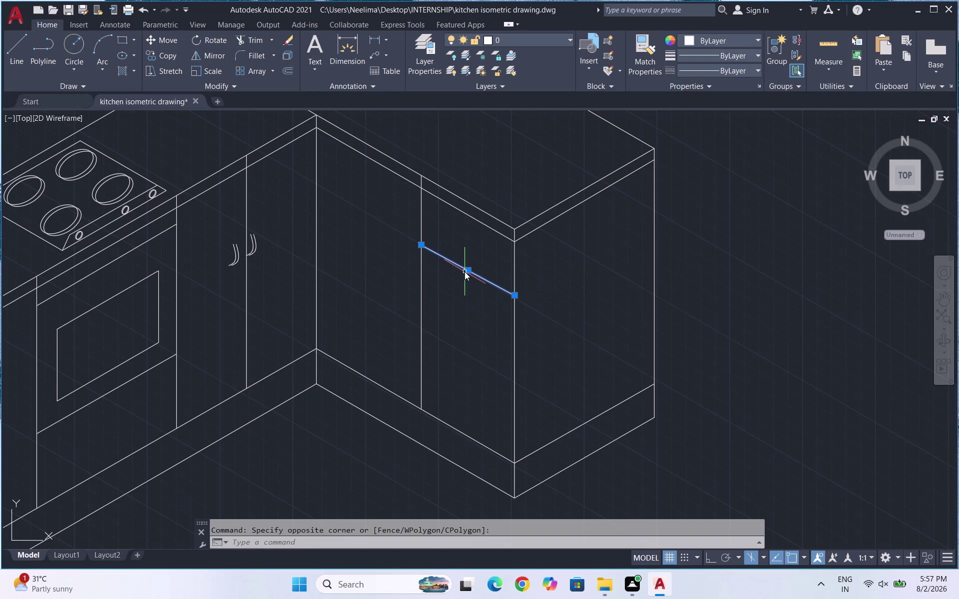
text(o)
key(Return)
click(463, 271)
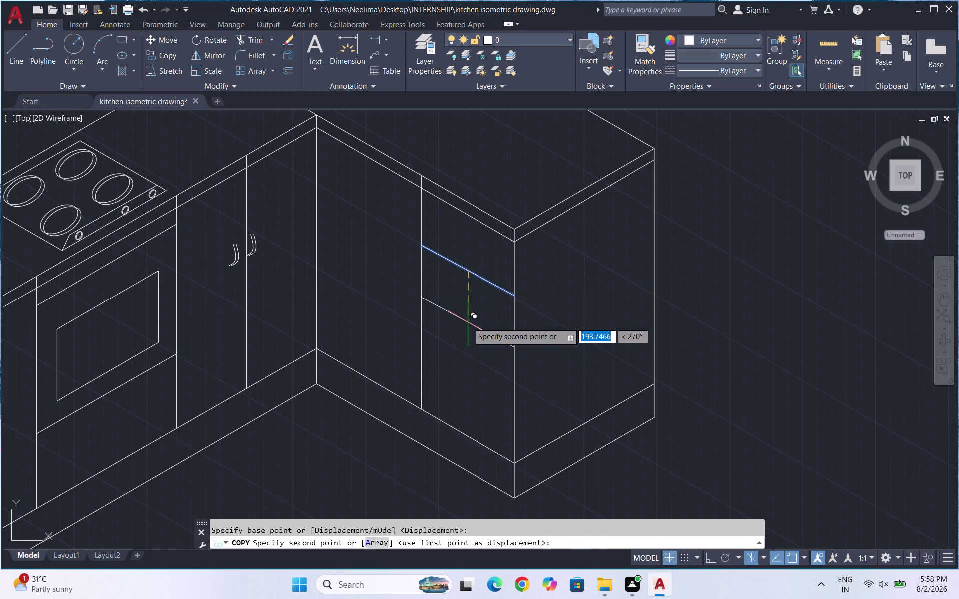
key(F8)
click(468, 323)
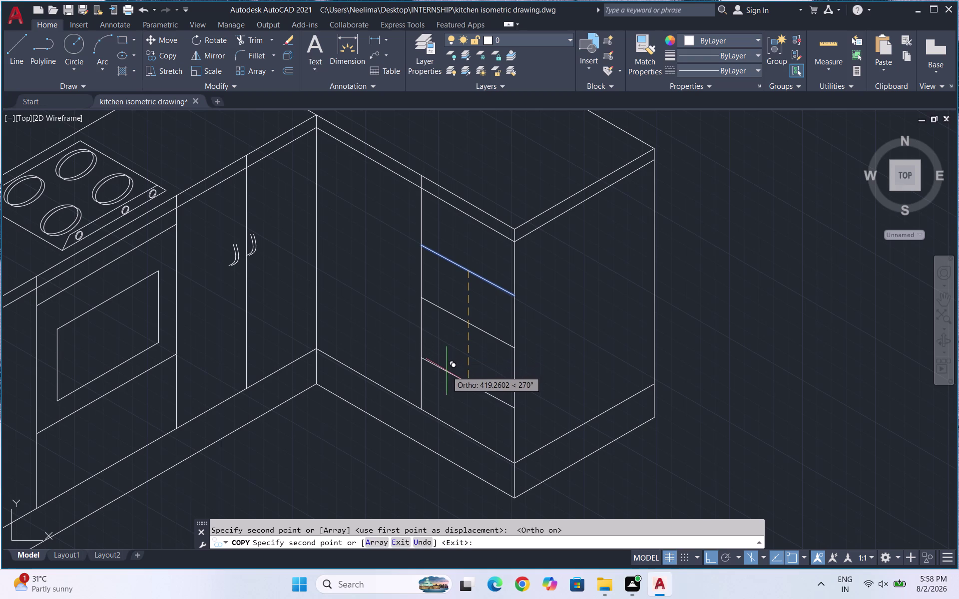
click(447, 370)
key(Escape)
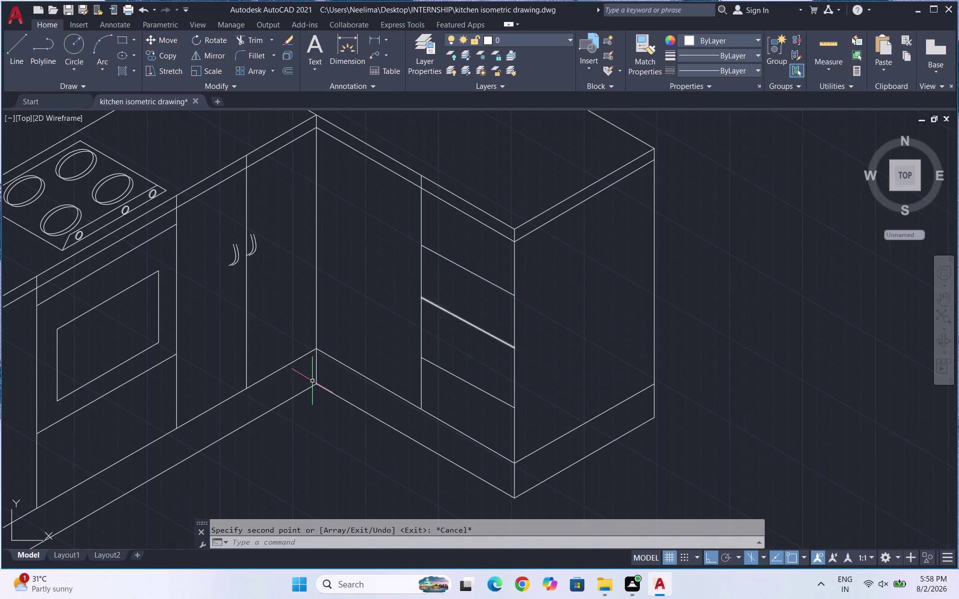
Try twice to draw the handle spline on the drawer, abandoning both unfinished curves.
text(spl)
key(Return)
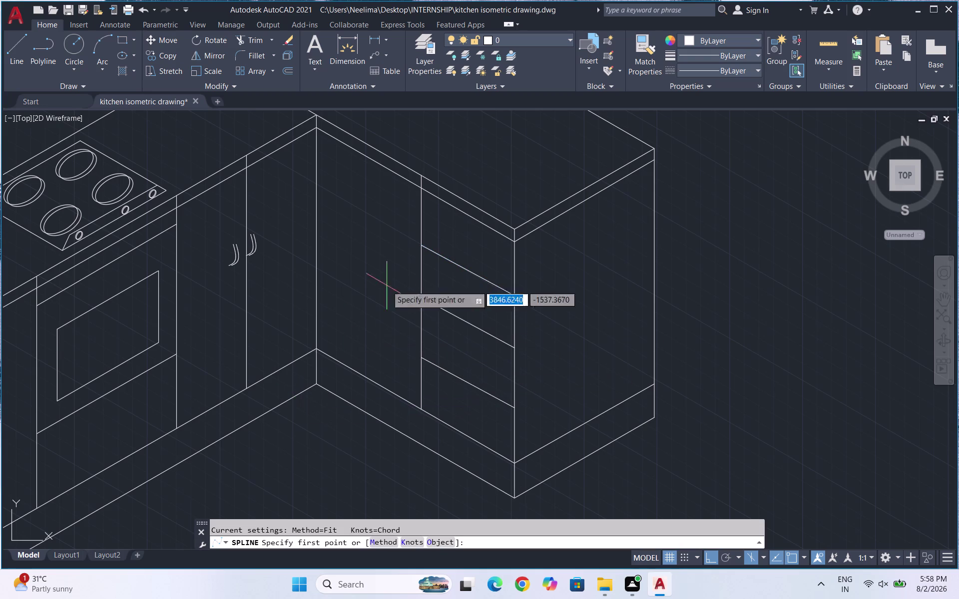
click(450, 241)
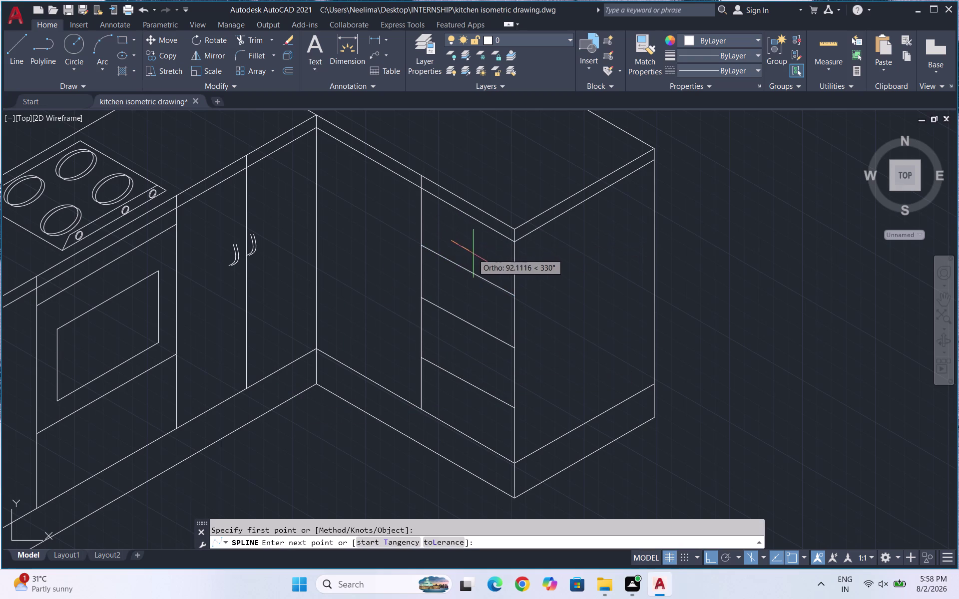
click(474, 252)
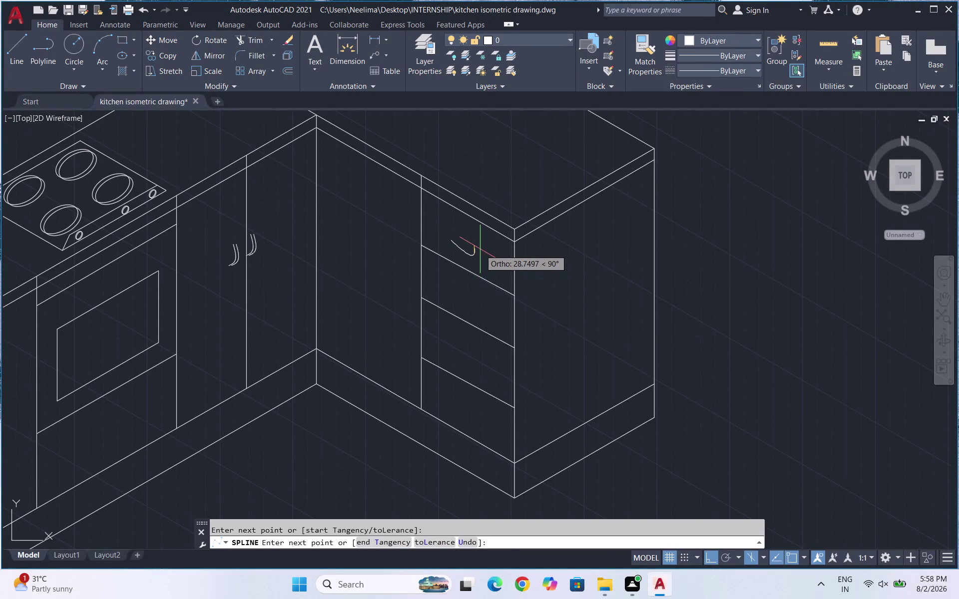
click(480, 250)
key(Escape)
scroll(up, 3)
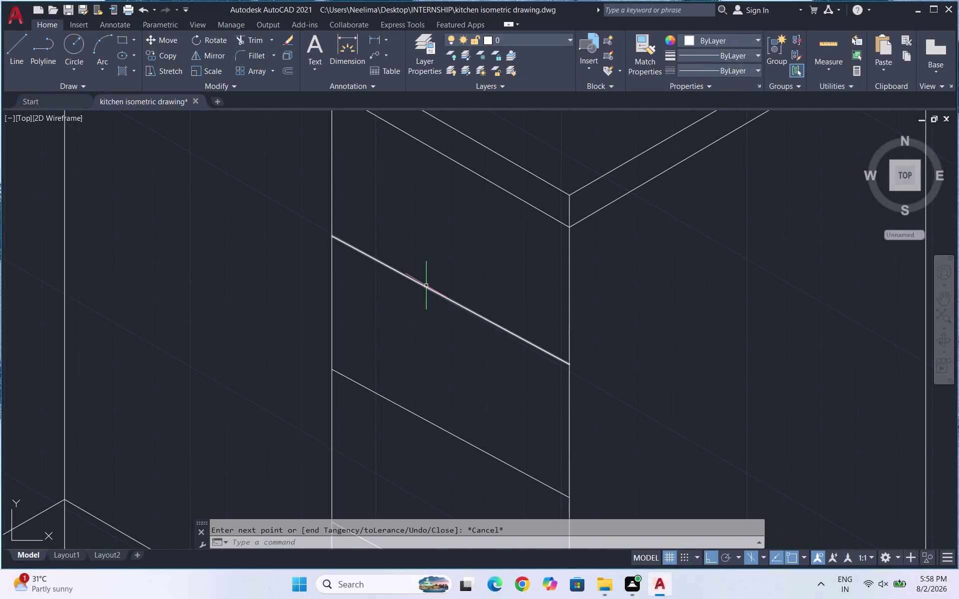
text(spl)
key(Return)
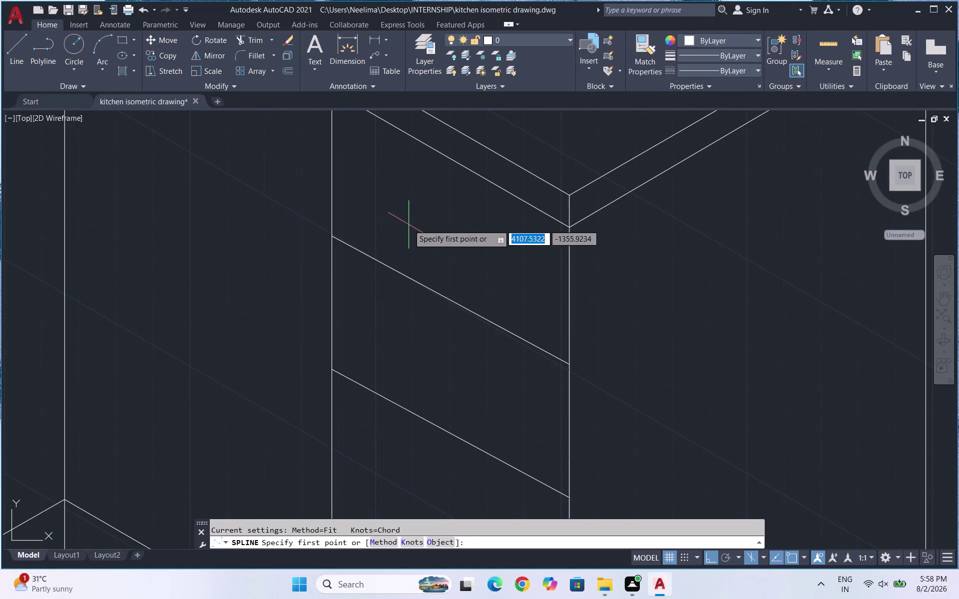
click(408, 220)
click(469, 248)
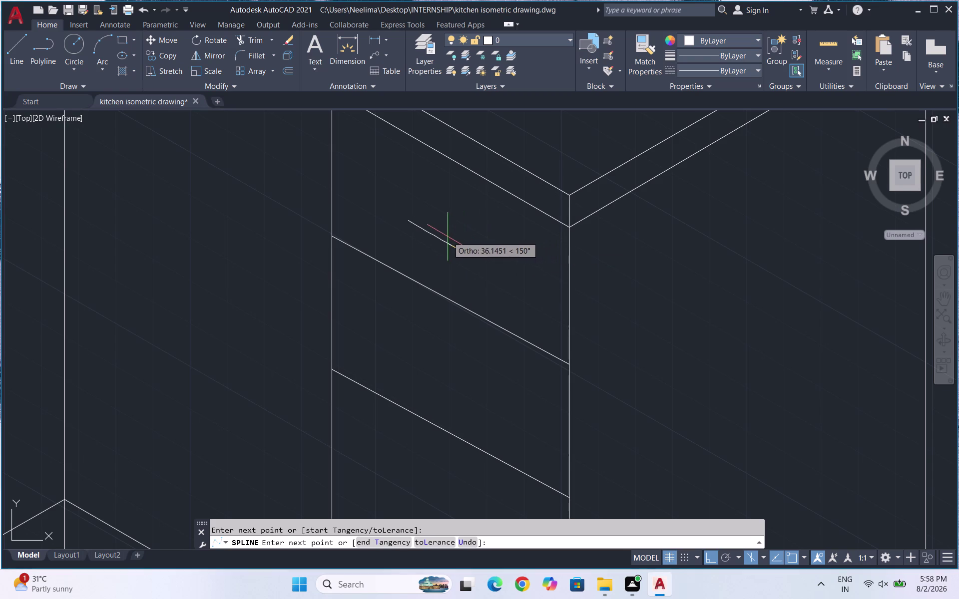
click(463, 239)
key(Escape)
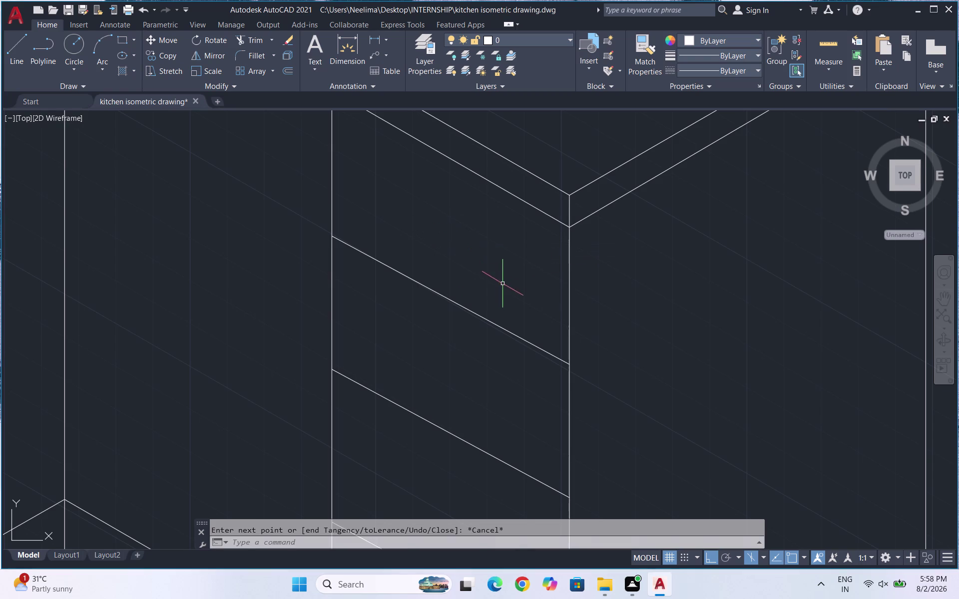
Draw a four-point hooked handle spline across the drawer face.
text(spl)
key(Return)
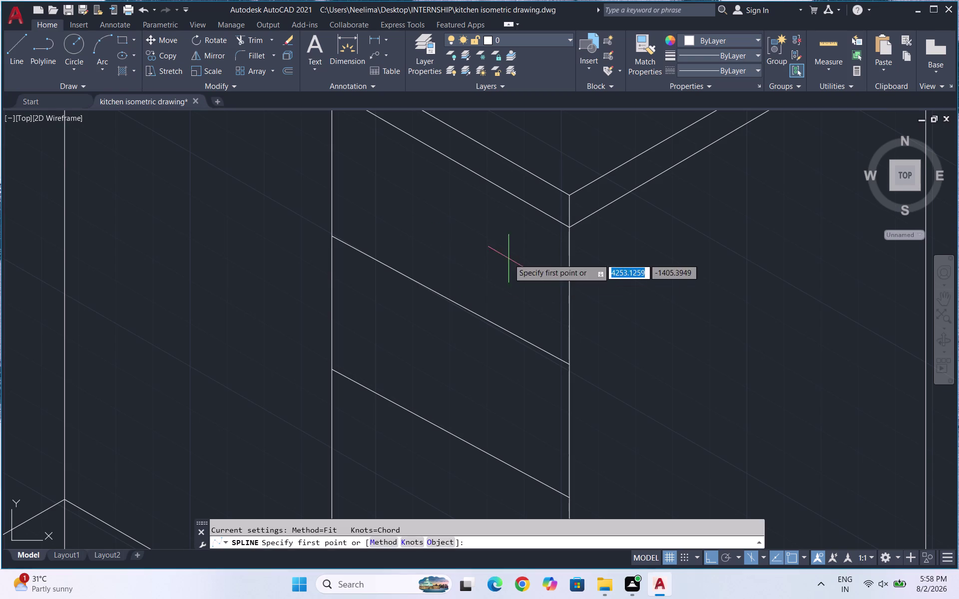
click(419, 222)
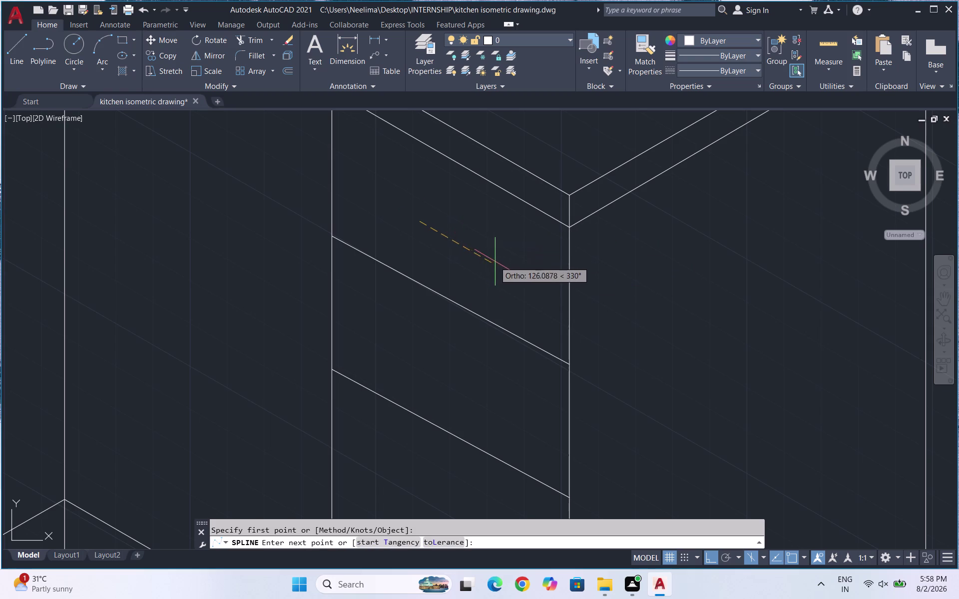
click(495, 262)
click(499, 262)
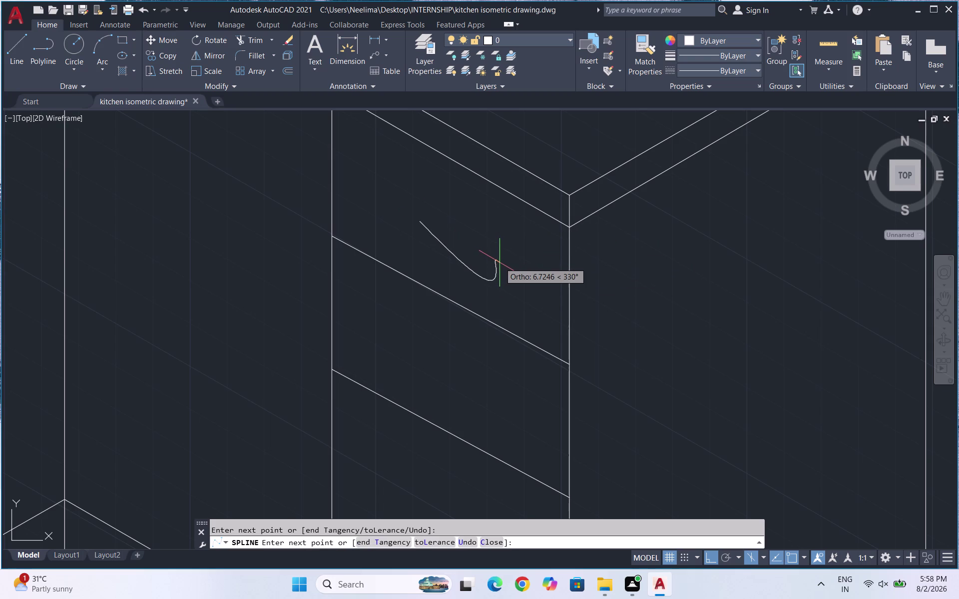
click(503, 261)
key(Return)
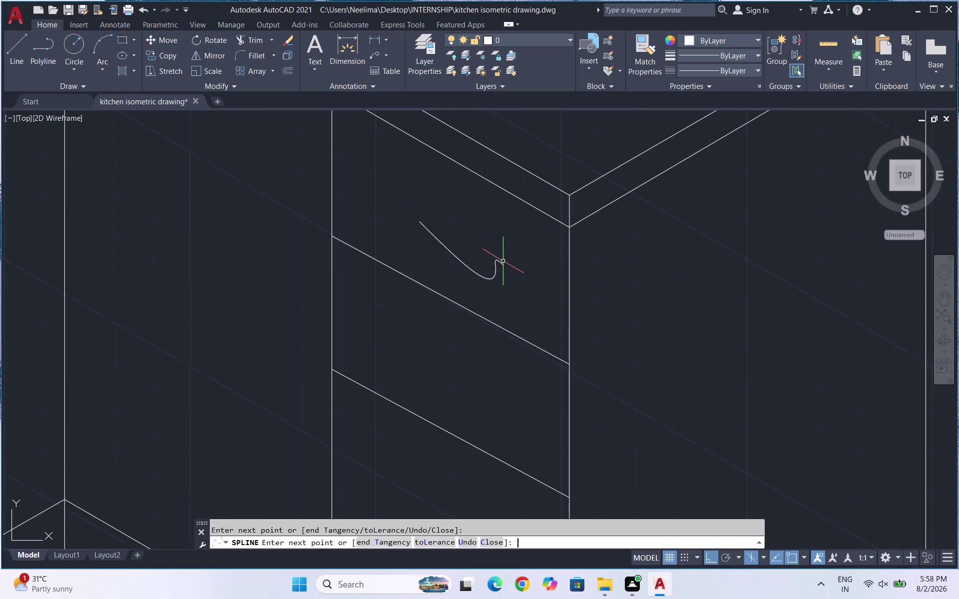
Delete the oversized handle spline.
scroll(up, 3)
drag(492, 313, 459, 268)
click(444, 240)
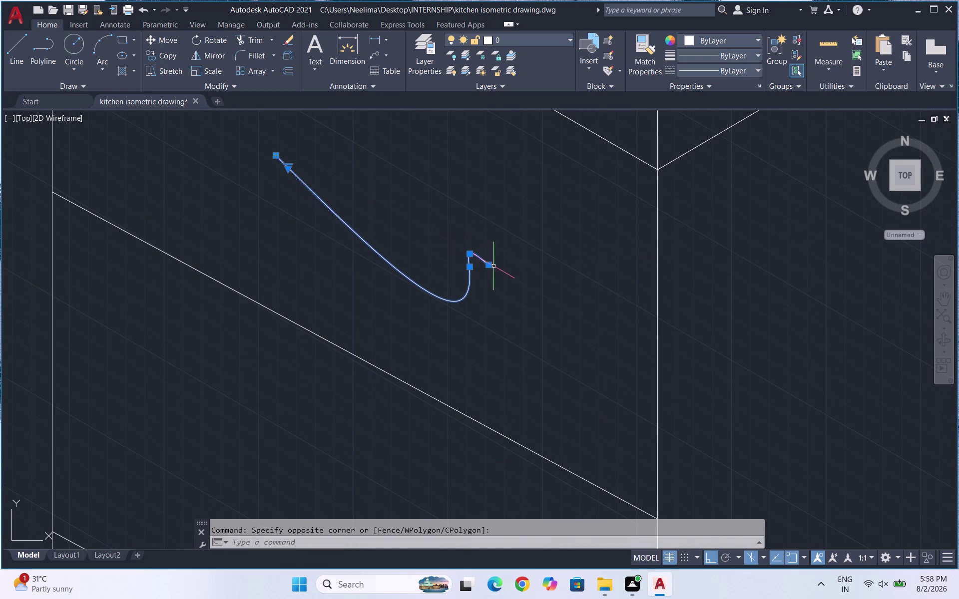
key(BackSpace)
key(Delete)
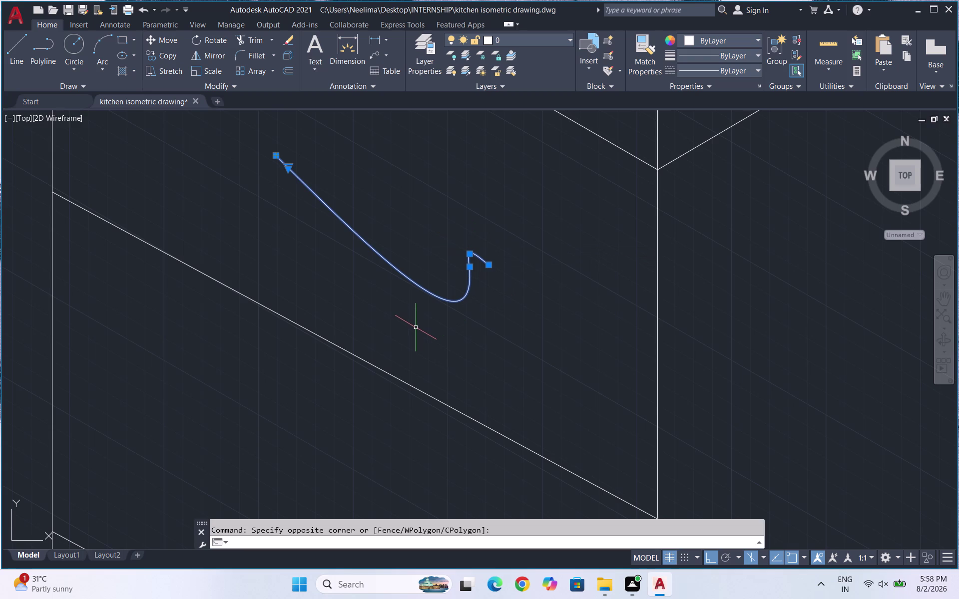
key(Delete)
key(Escape)
key(Delete)
drag(469, 316, 379, 248)
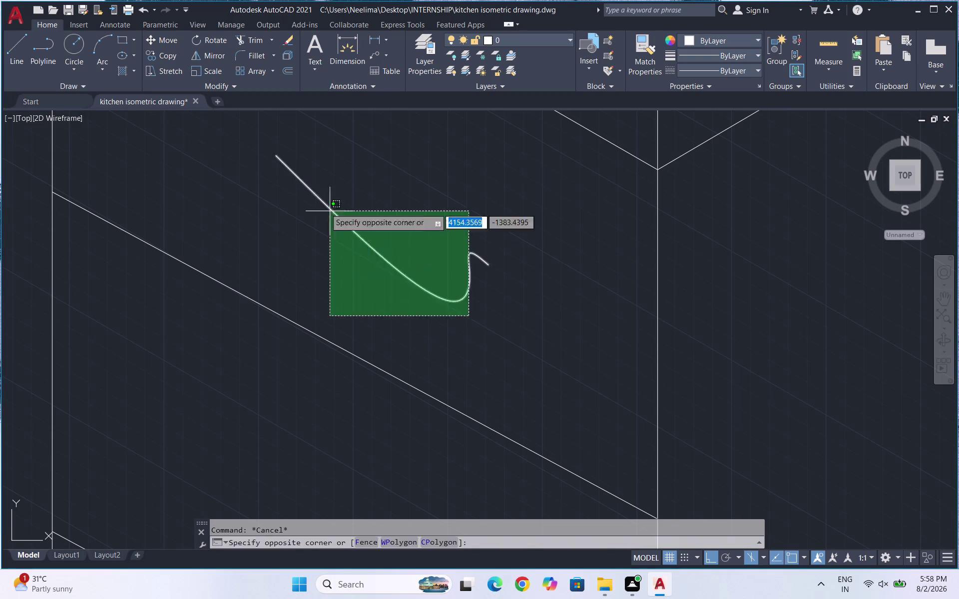
click(317, 201)
key(Delete)
Draw a shorter two-point handle spline, then delete the faulty stroke.
text(spl)
key(Return)
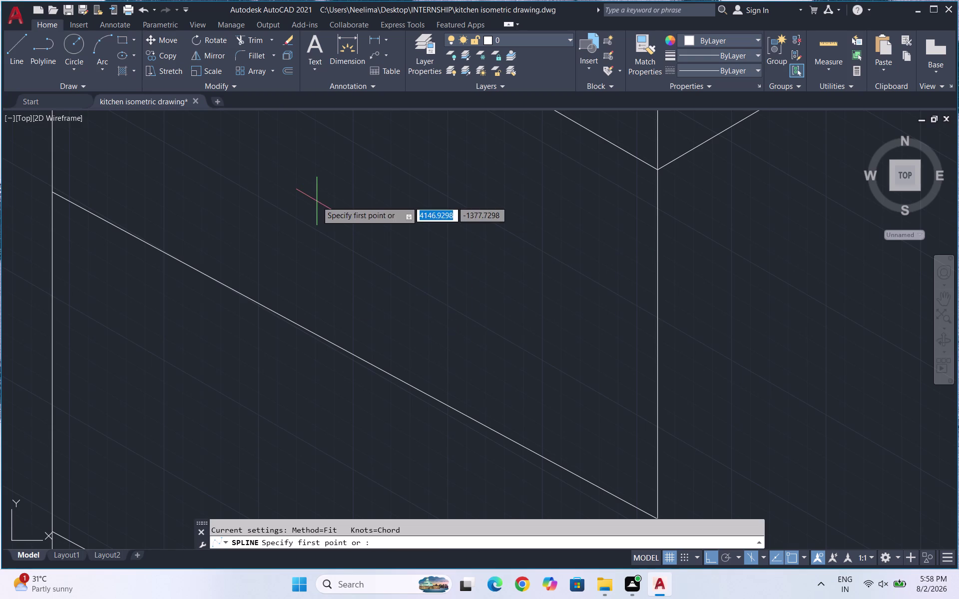
click(296, 190)
click(369, 231)
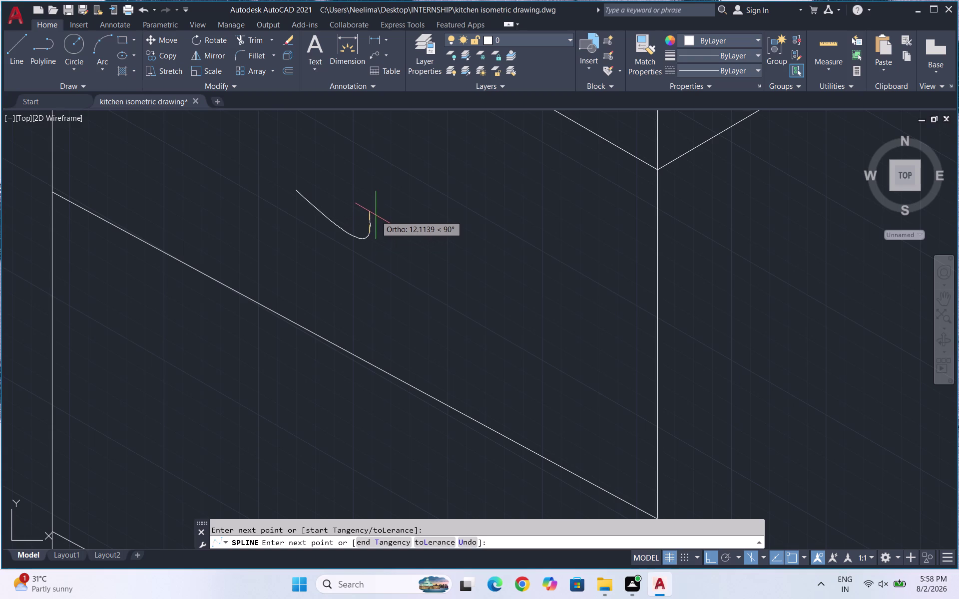
key(Return)
scroll(down, 3)
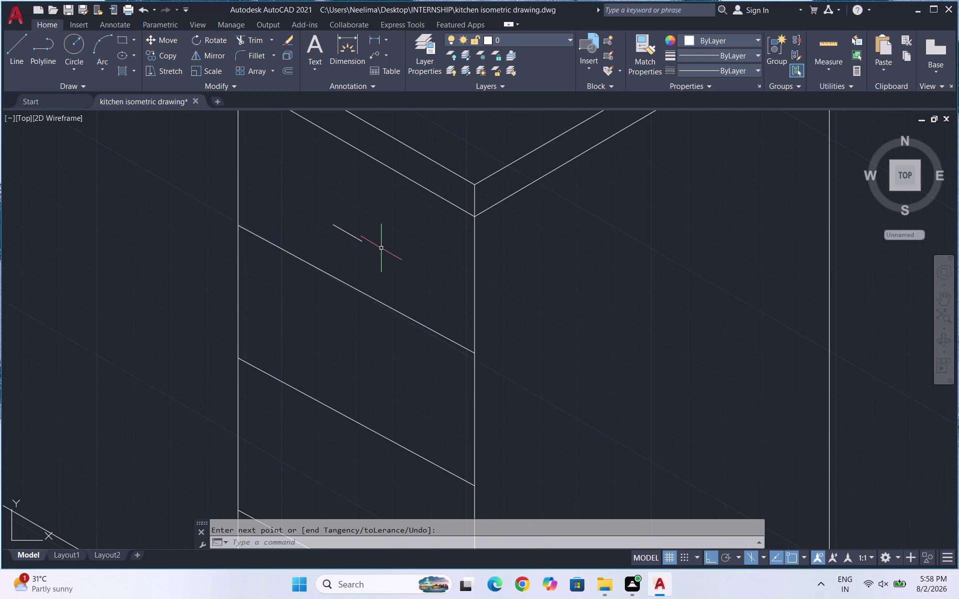
scroll(up, 3)
drag(380, 254, 362, 215)
click(360, 211)
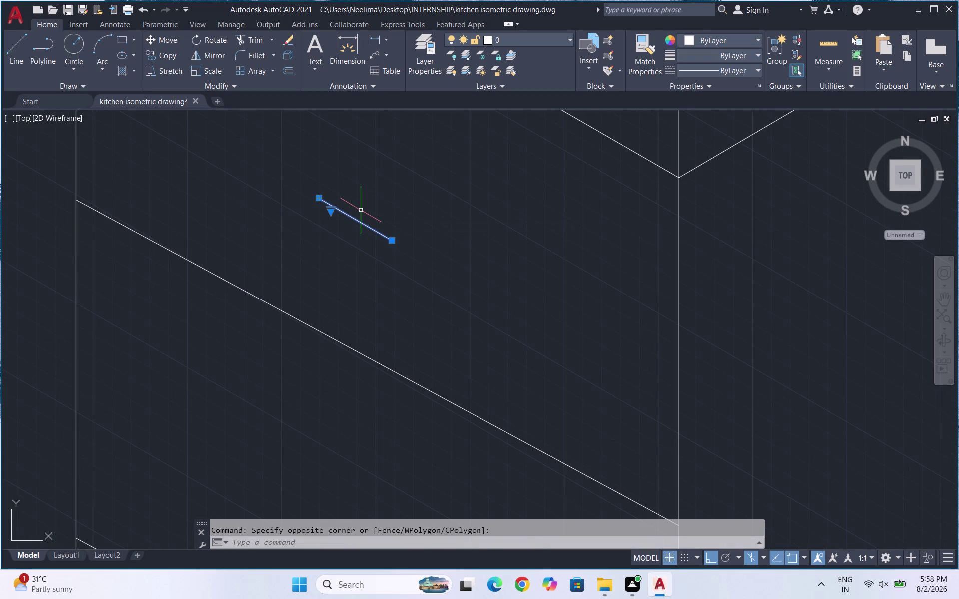
key(Delete)
Draw a three-point handle spline with a hooked end.
text(spl)
key(Return)
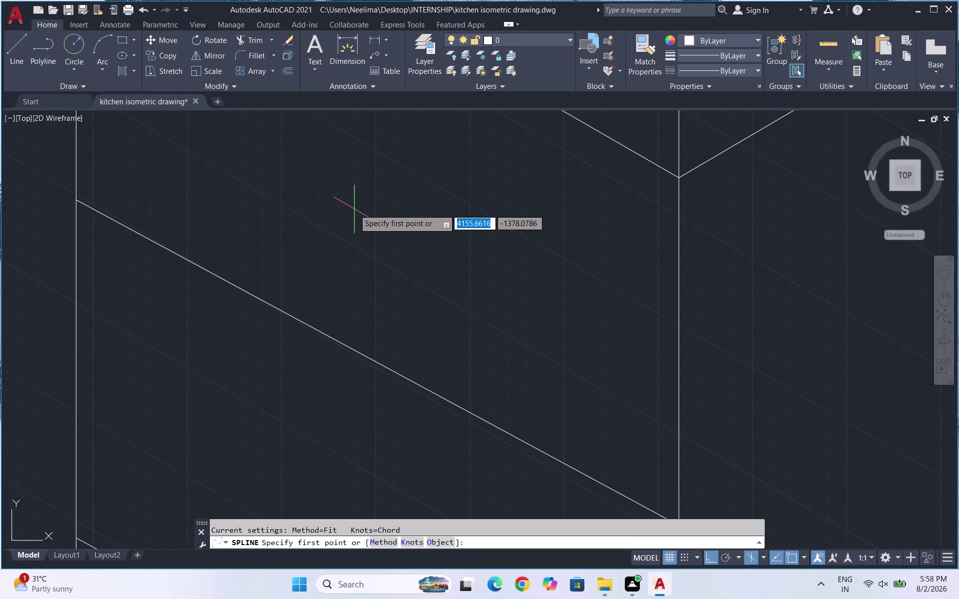
click(324, 220)
click(388, 252)
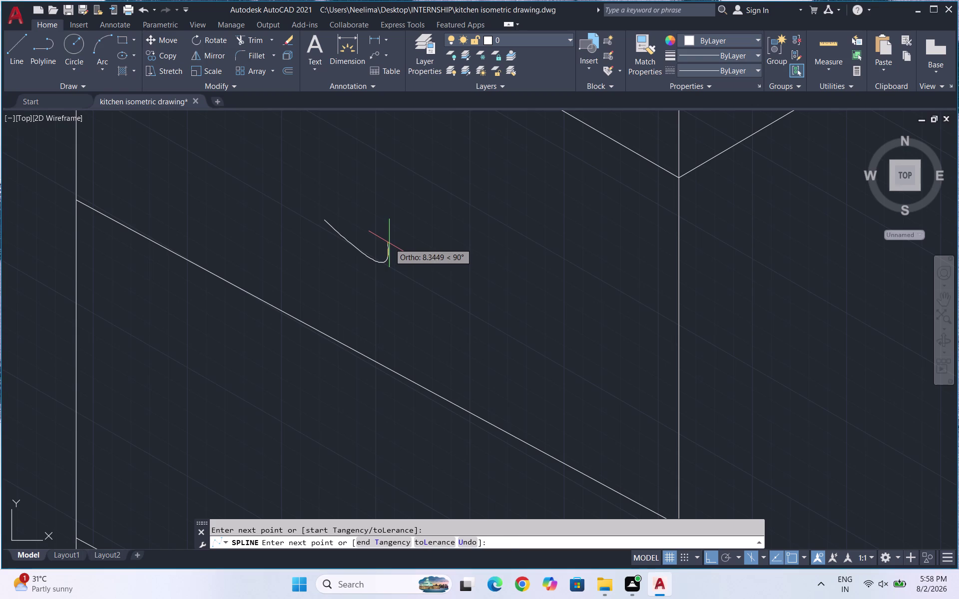
click(389, 244)
key(Return)
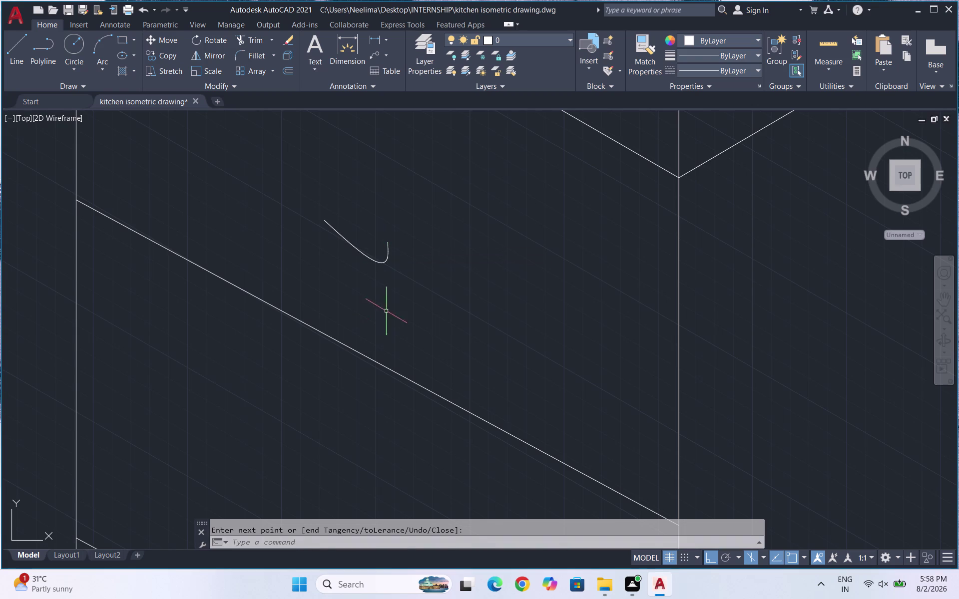
Copy the handle spline just below itself to form a double curve.
drag(385, 296, 356, 274)
click(317, 220)
text(c)
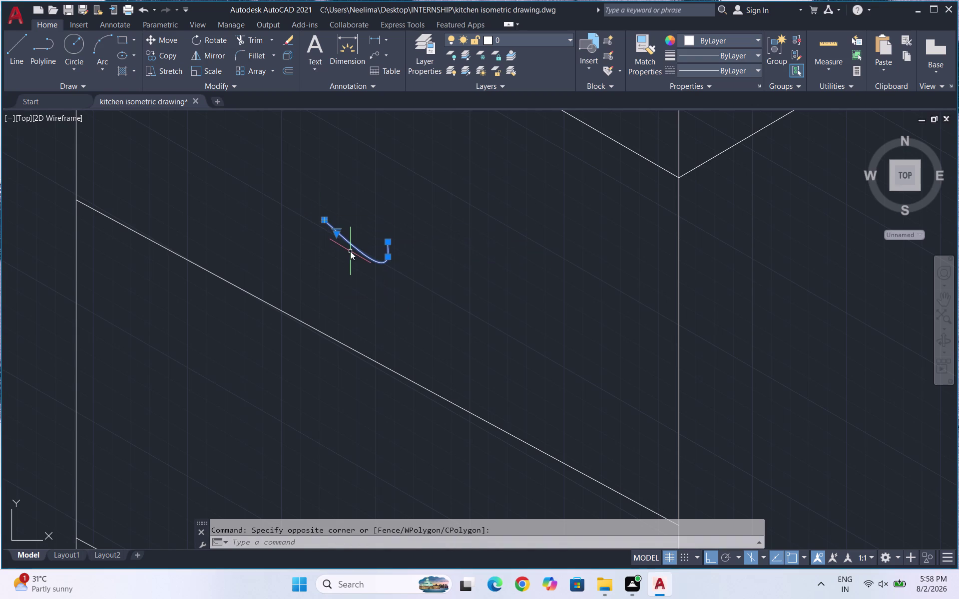
text(o)
key(Return)
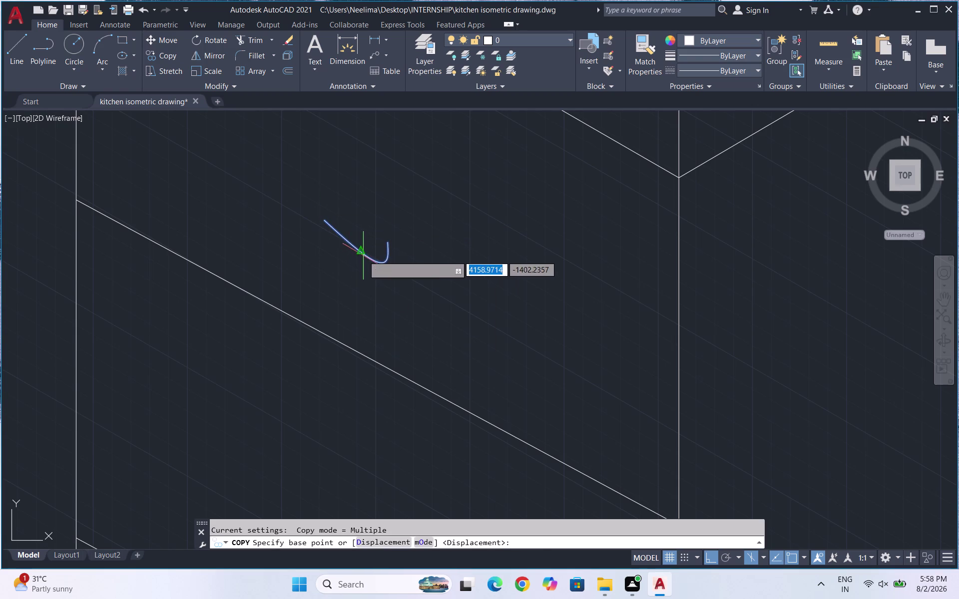
click(364, 256)
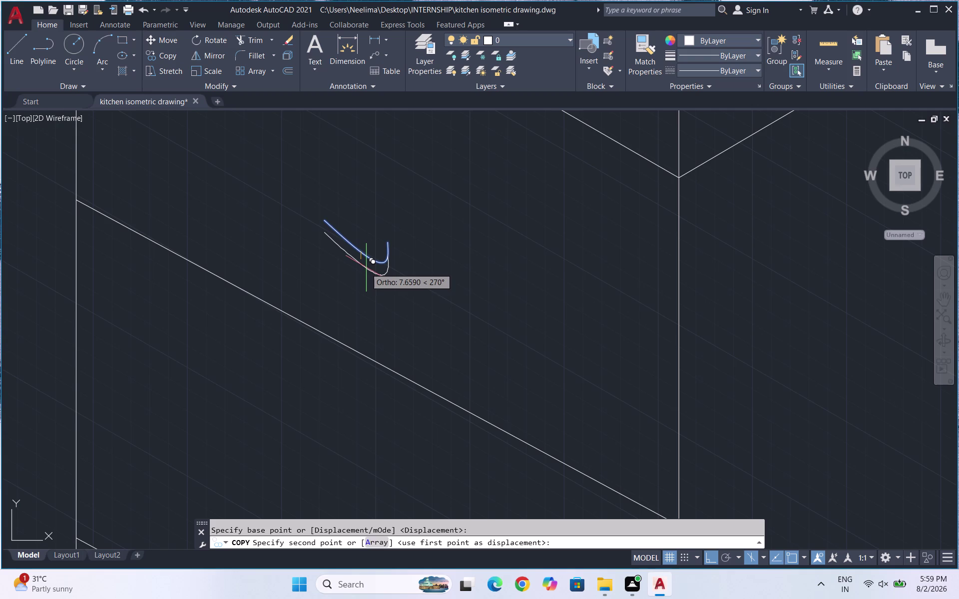
click(366, 268)
key(Escape)
Move the upper handle curve slightly to line up the double-curve handle.
scroll(up, 3)
drag(381, 269, 382, 252)
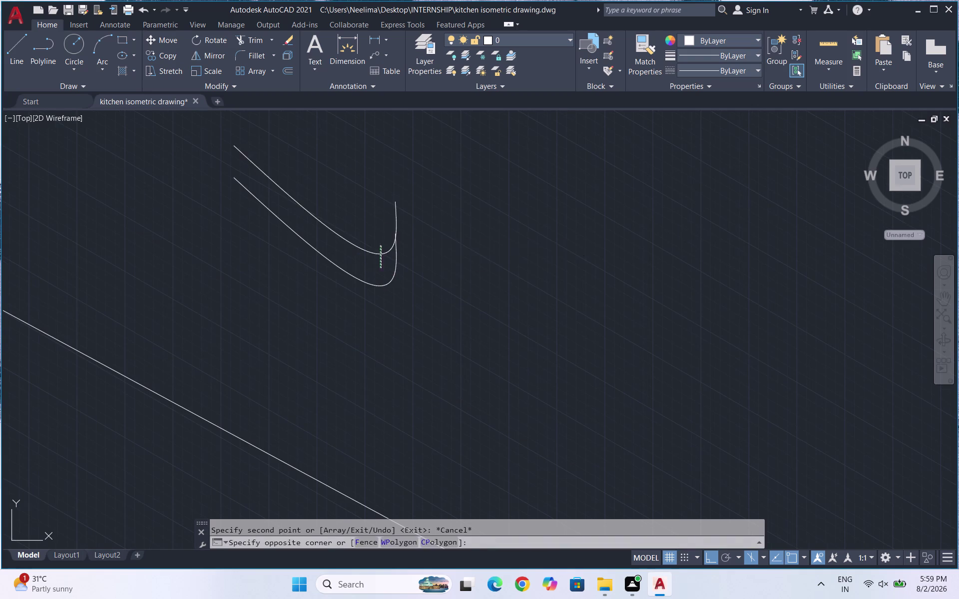
drag(382, 252, 380, 245)
click(376, 235)
key(m)
key(Return)
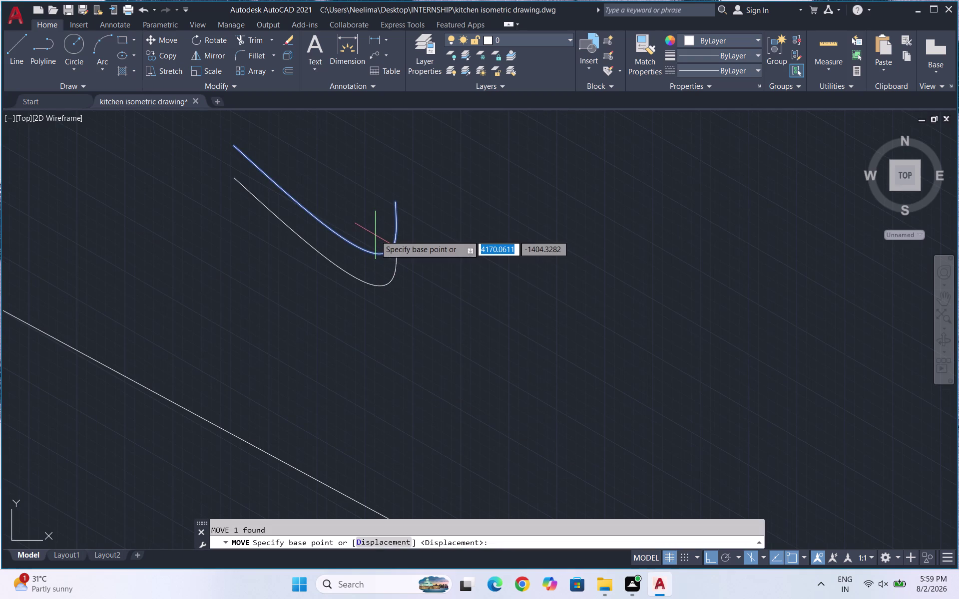
click(378, 254)
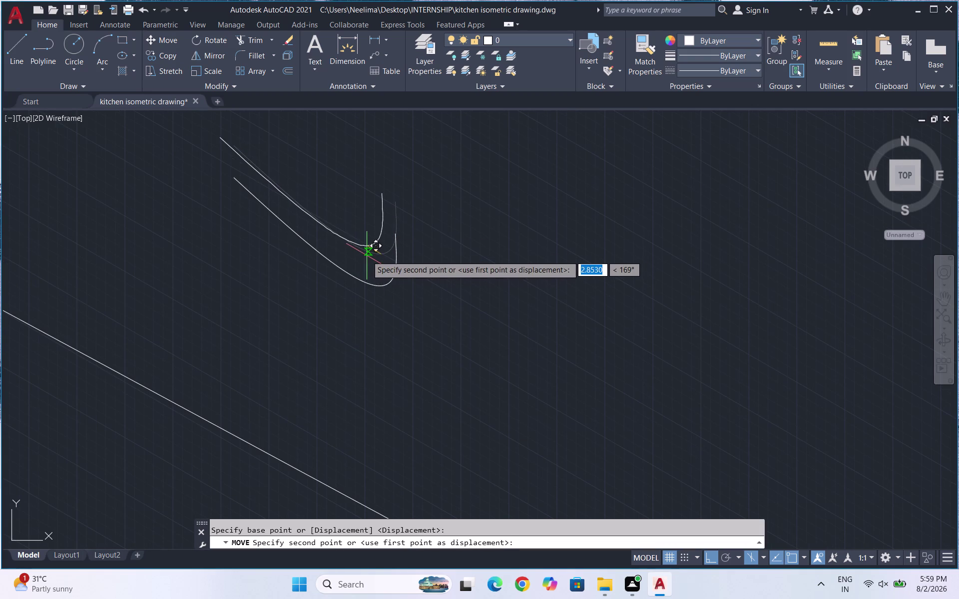
click(367, 255)
scroll(down, 3)
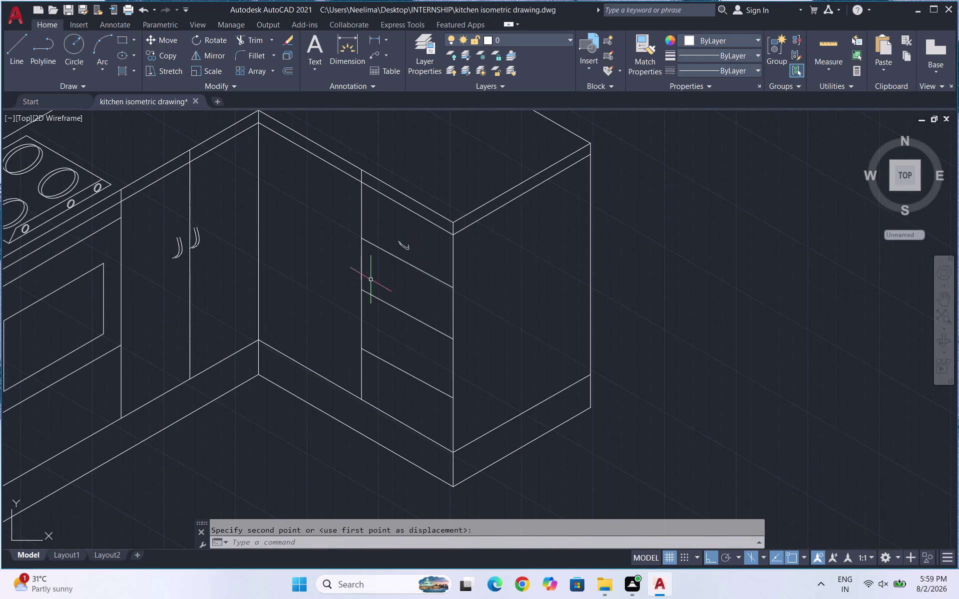
scroll(up, 3)
drag(454, 251, 435, 233)
click(379, 206)
key(Escape)
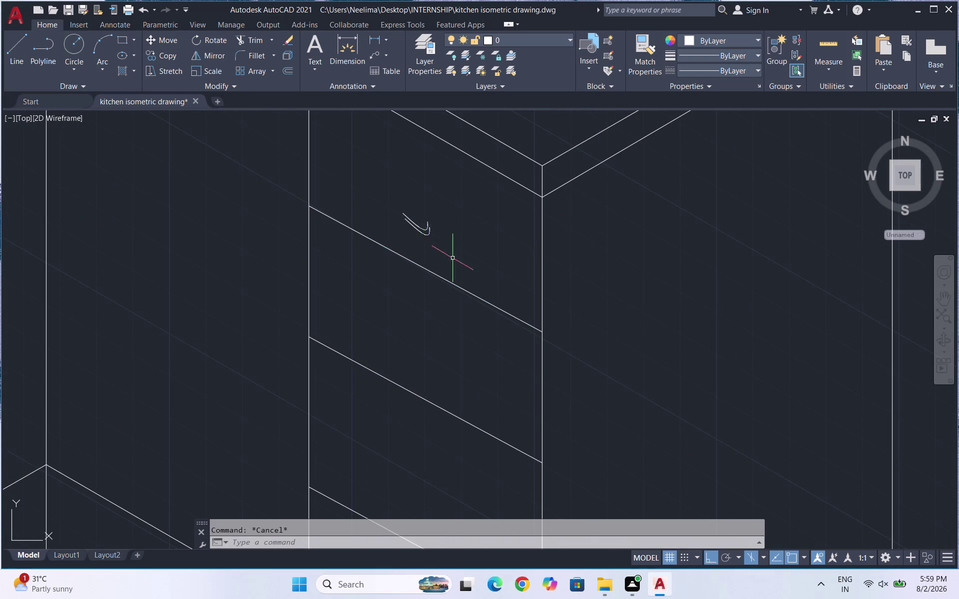
Scale the double-curve handle to fit the drawer.
drag(444, 251, 400, 201)
click(396, 198)
text(sc)
key(Return)
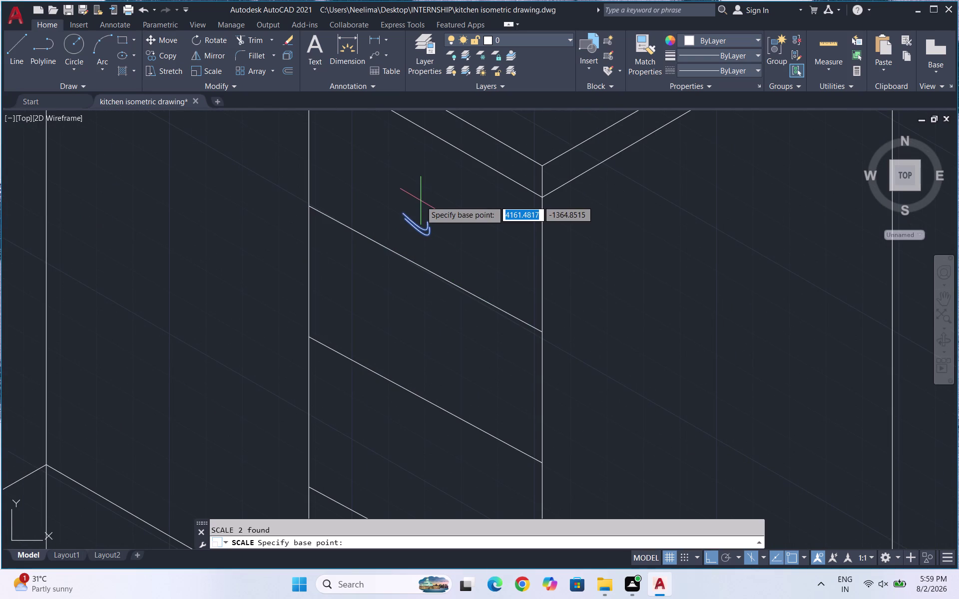
click(424, 227)
click(424, 188)
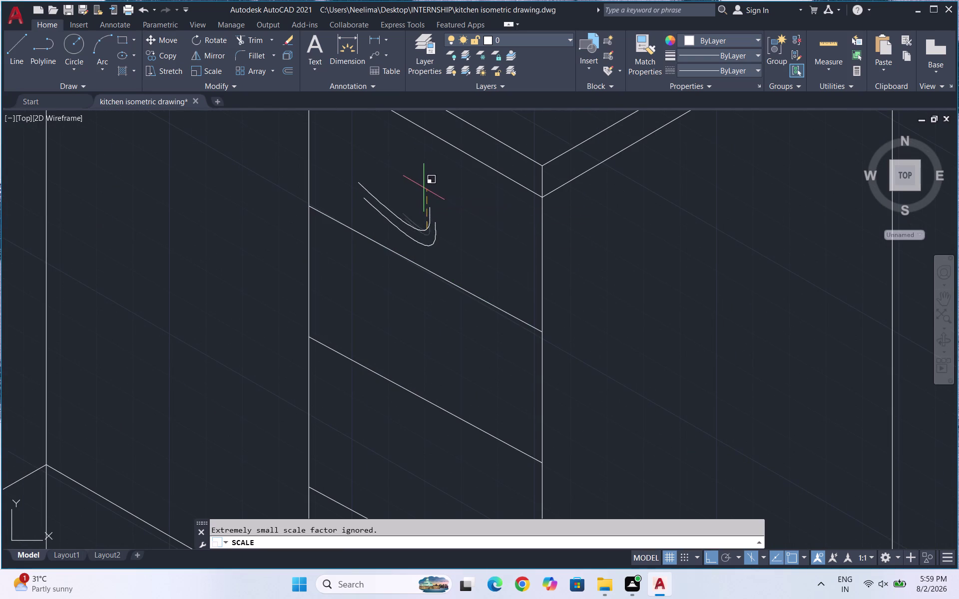
Move both handle curves onto the top drawer.
scroll(down, 3)
scroll(up, 3)
drag(453, 257, 431, 234)
click(399, 209)
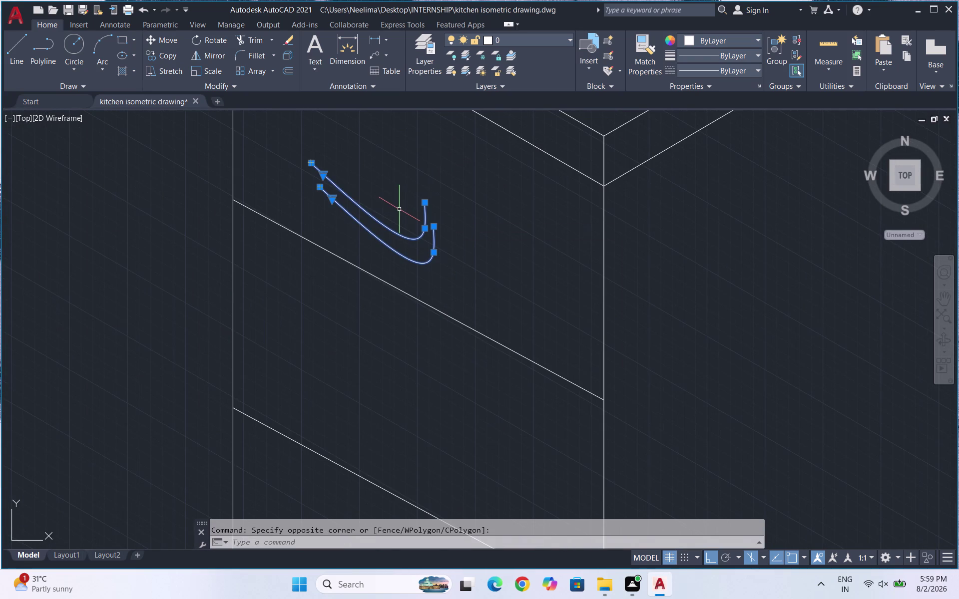
key(m)
key(Return)
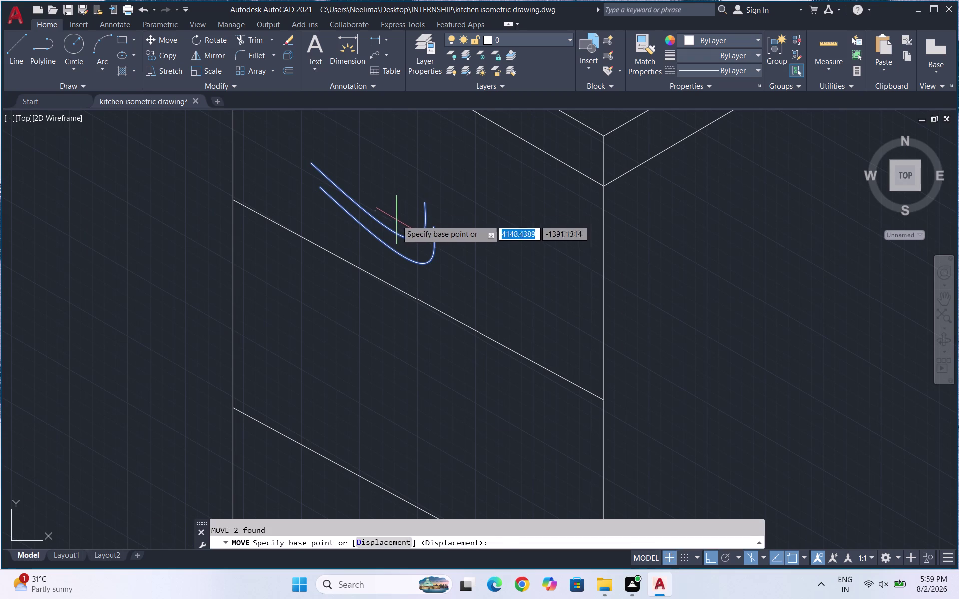
drag(396, 220, 400, 217)
click(407, 200)
scroll(down, 3)
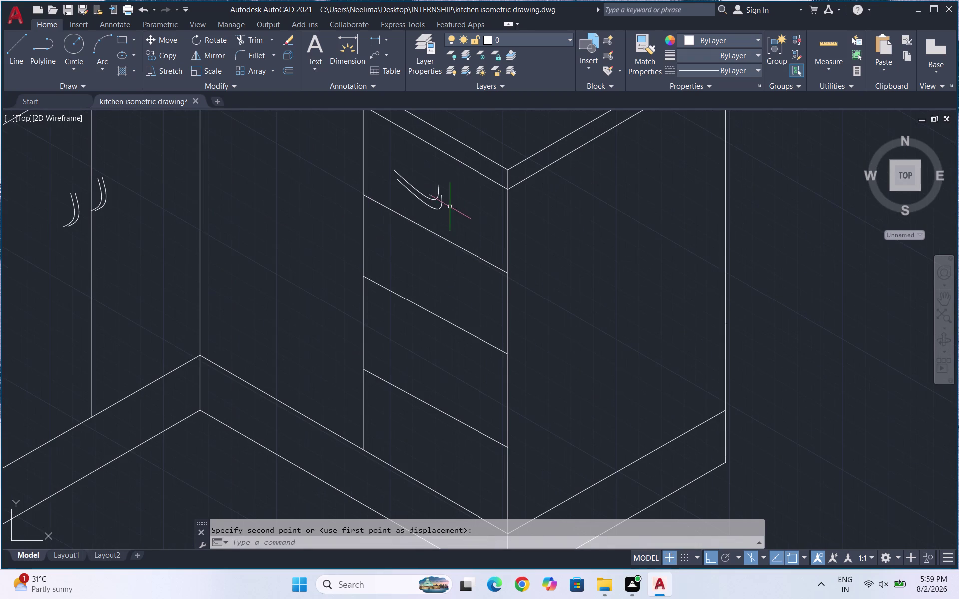
click(446, 213)
Copy the top drawer handle onto the second, third and bottom drawers.
click(418, 182)
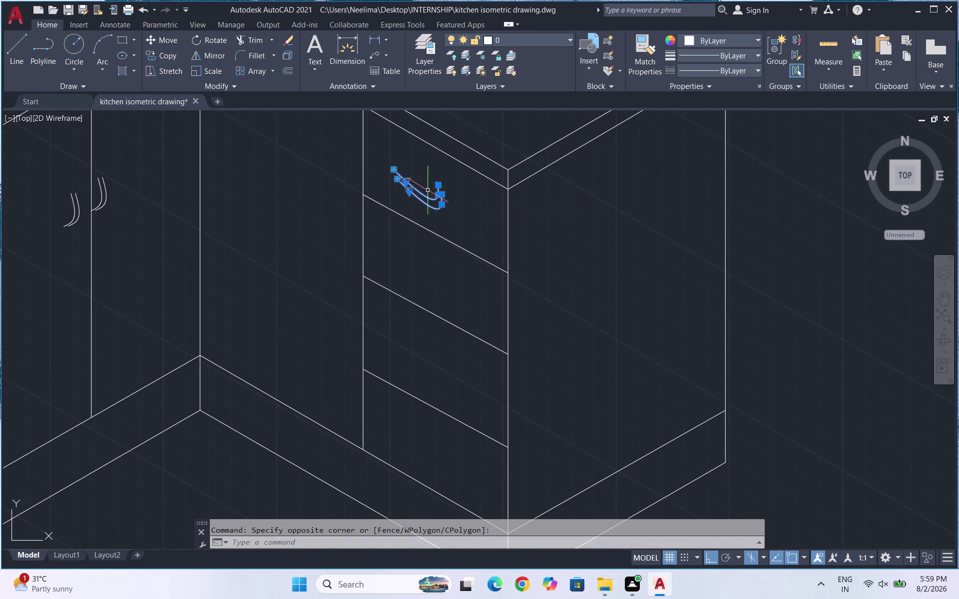
key(s)
key(BackSpace)
text(co)
key(Return)
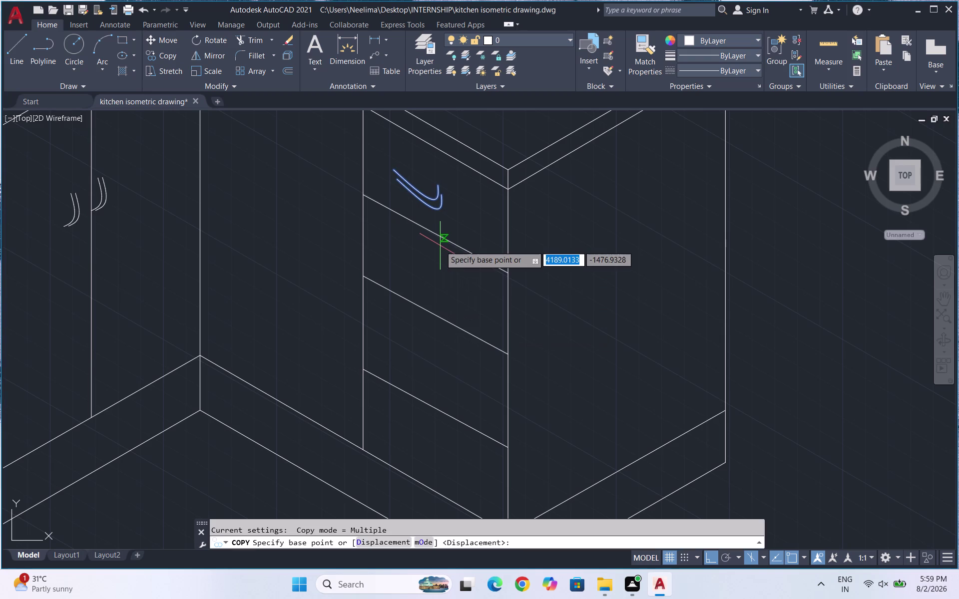
click(420, 193)
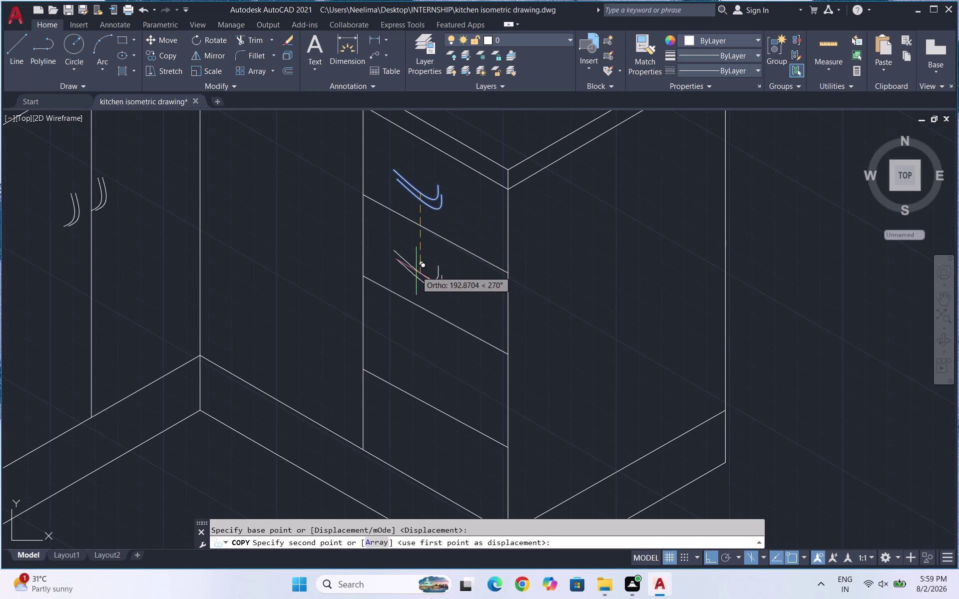
click(416, 270)
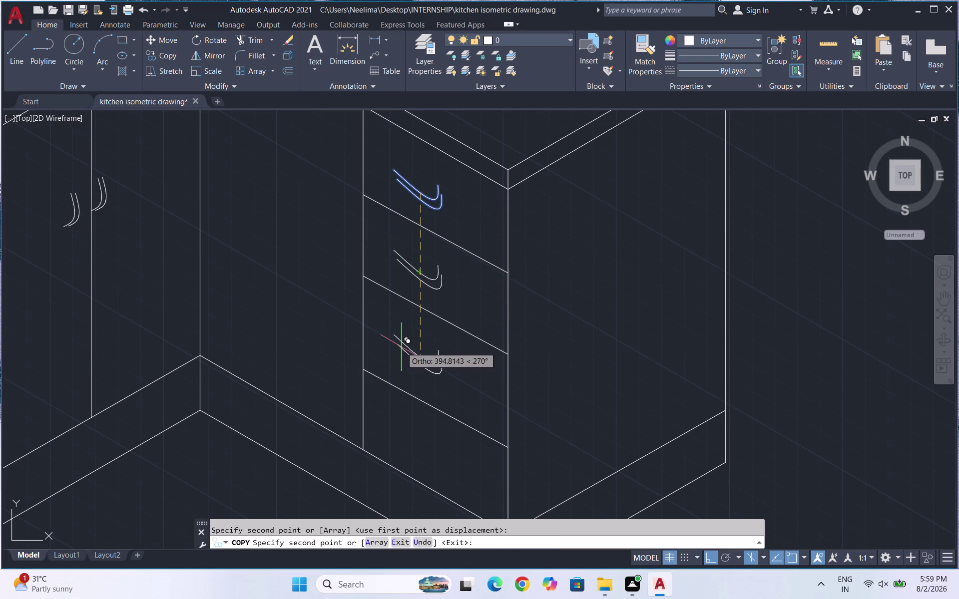
click(401, 347)
click(423, 445)
key(Escape)
scroll(down, 3)
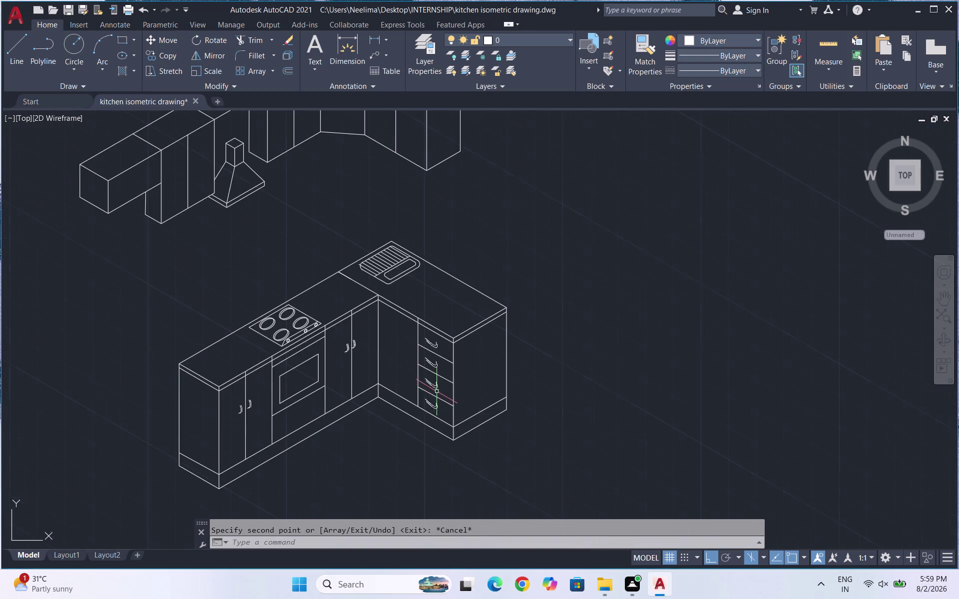
Draw a three-point spline beside the top drawer, switching isoplane midway.
scroll(up, 3)
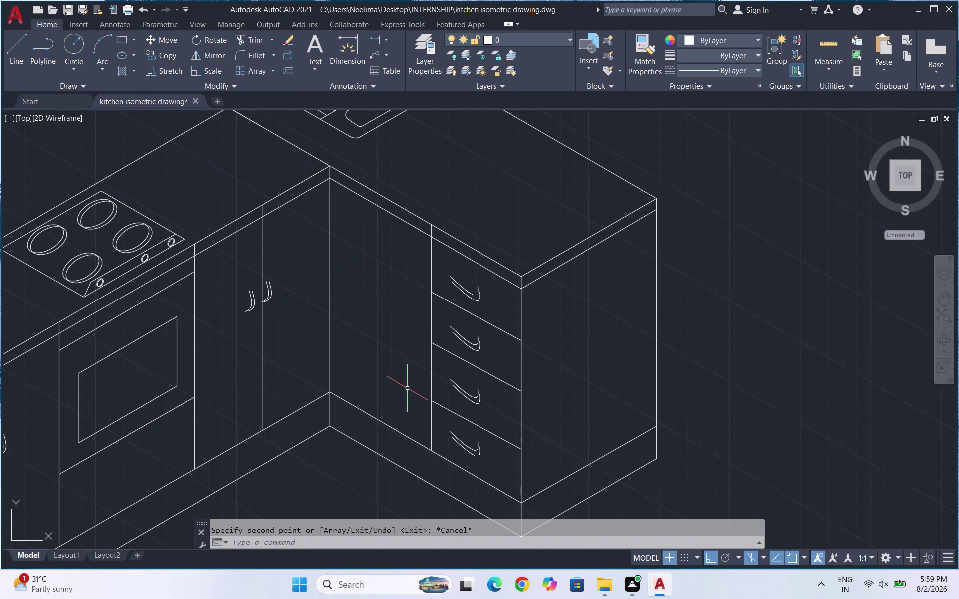
text(s)
text(pl)
key(Return)
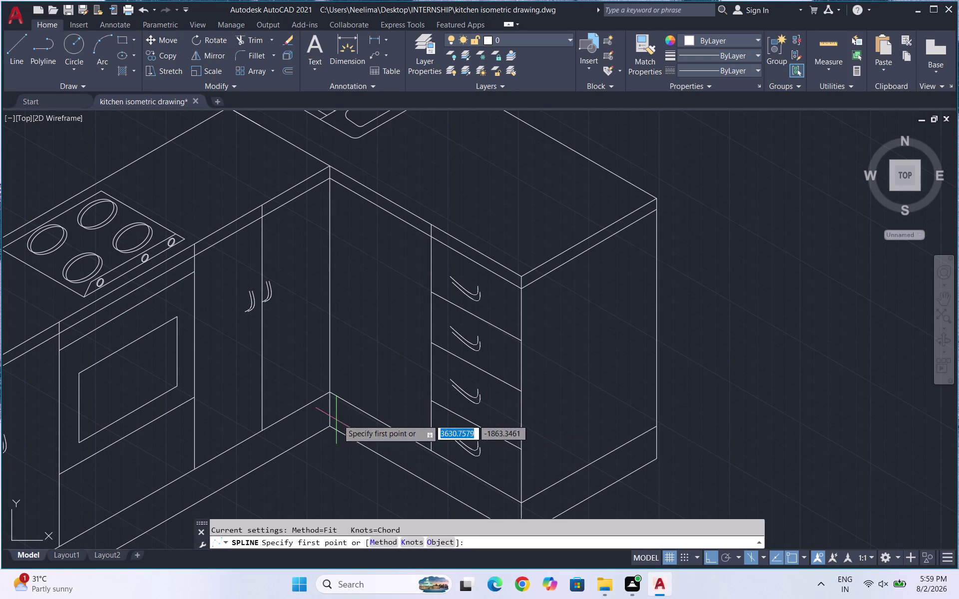
scroll(up, 3)
click(434, 234)
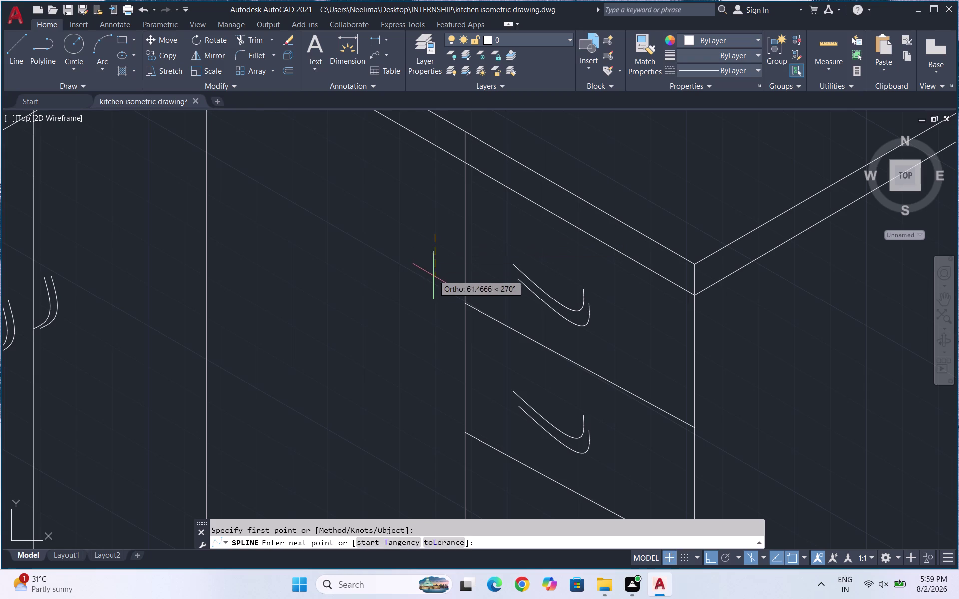
click(432, 277)
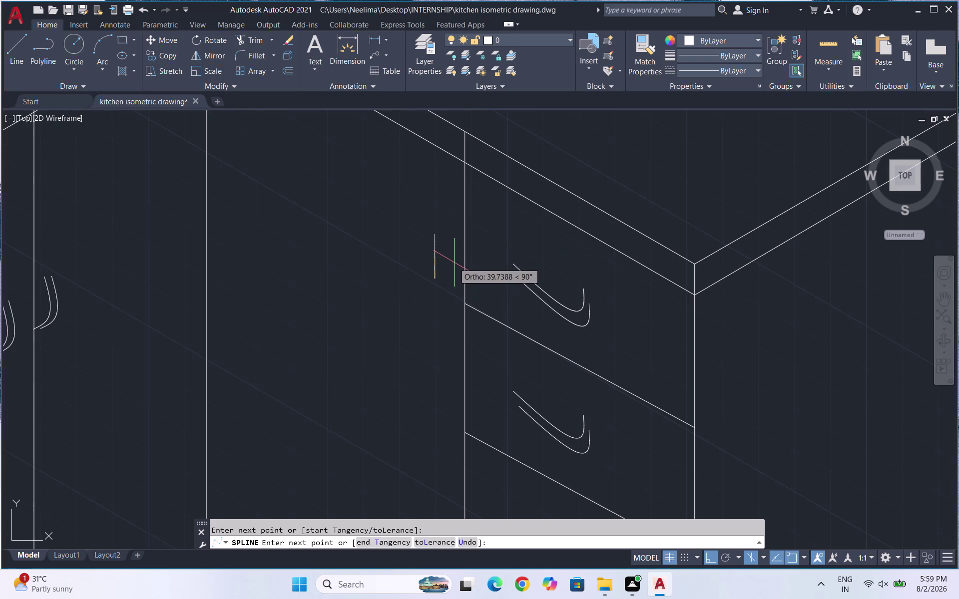
key(F5)
click(445, 271)
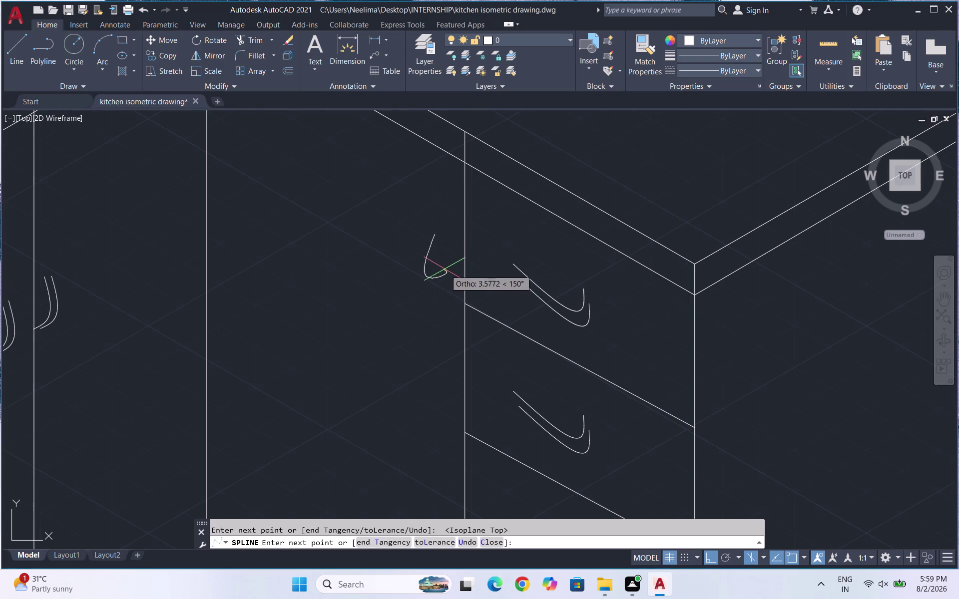
key(Return)
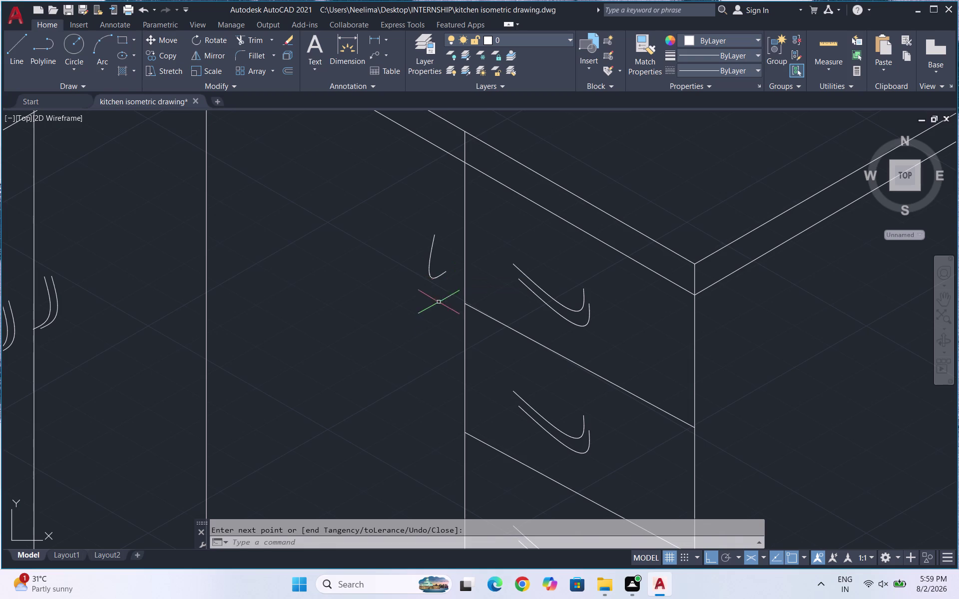
Copy the spline with a small offset to create a double-line handle.
drag(442, 268, 425, 256)
click(420, 259)
text(c)
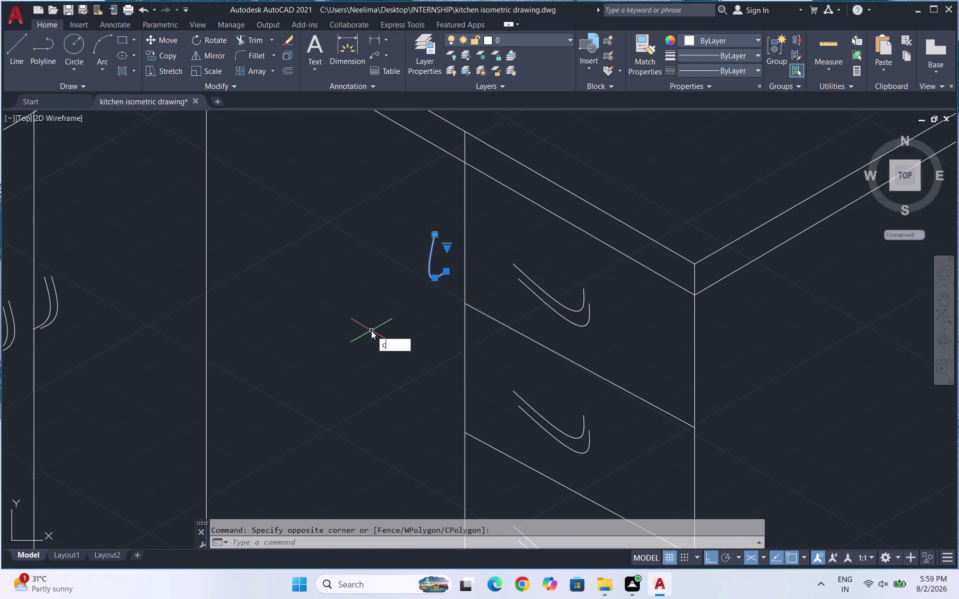
text(o)
key(Return)
click(424, 271)
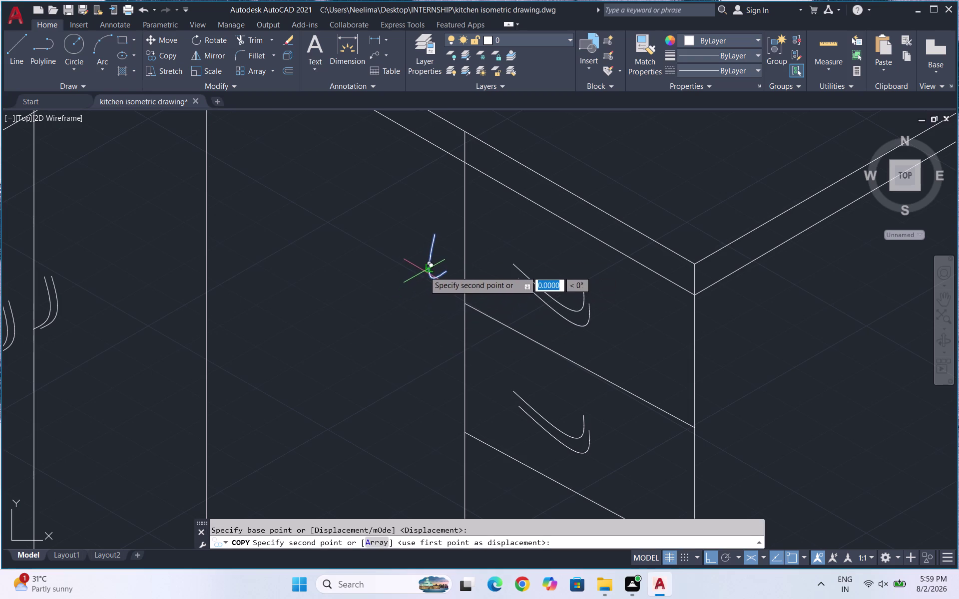
click(416, 268)
key(Escape)
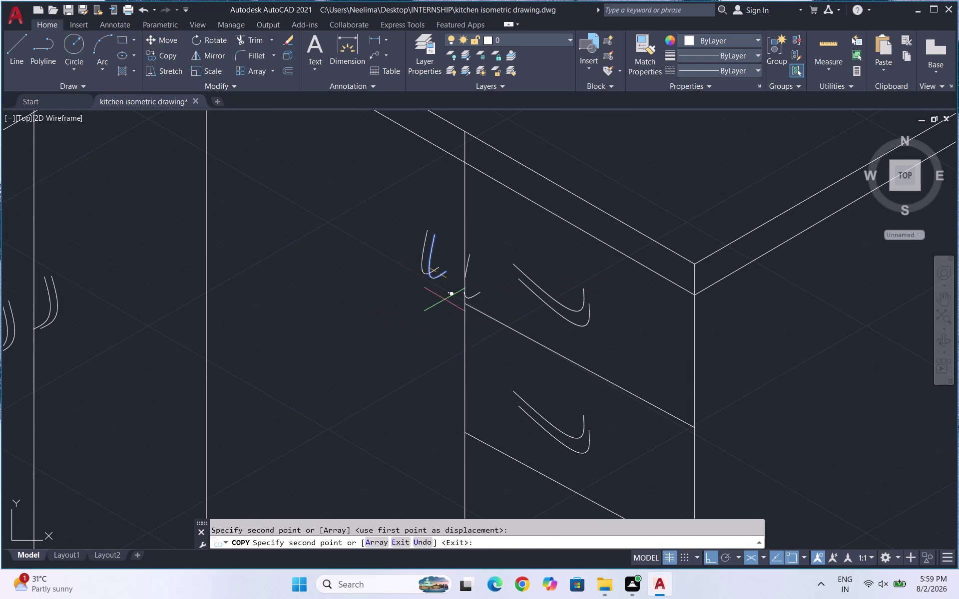
scroll(down, 3)
scroll(up, 3)
key(Escape)
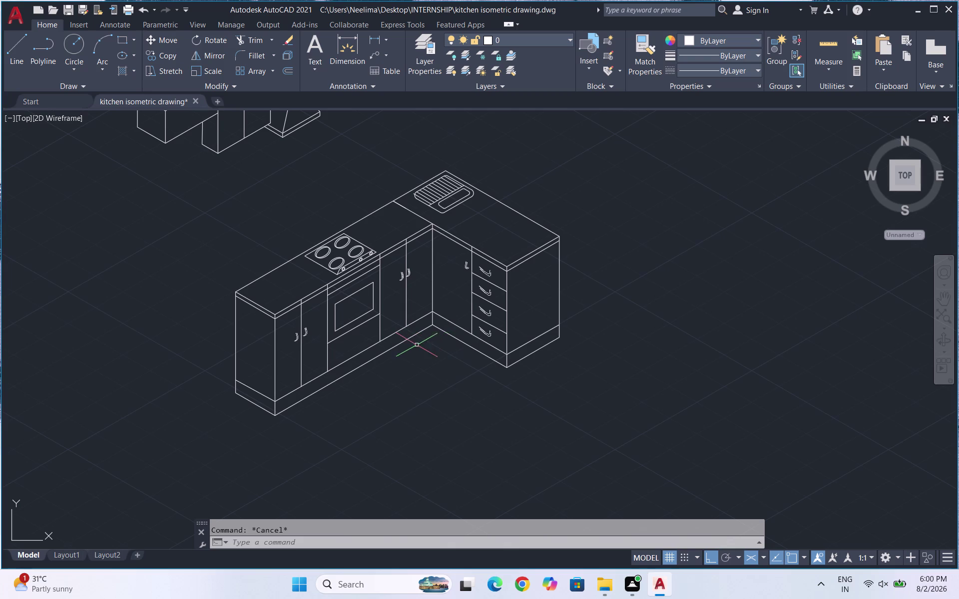
Draw an isocircle knob ring on the oven's front panel.
scroll(up, 3)
scroll(up, 3)
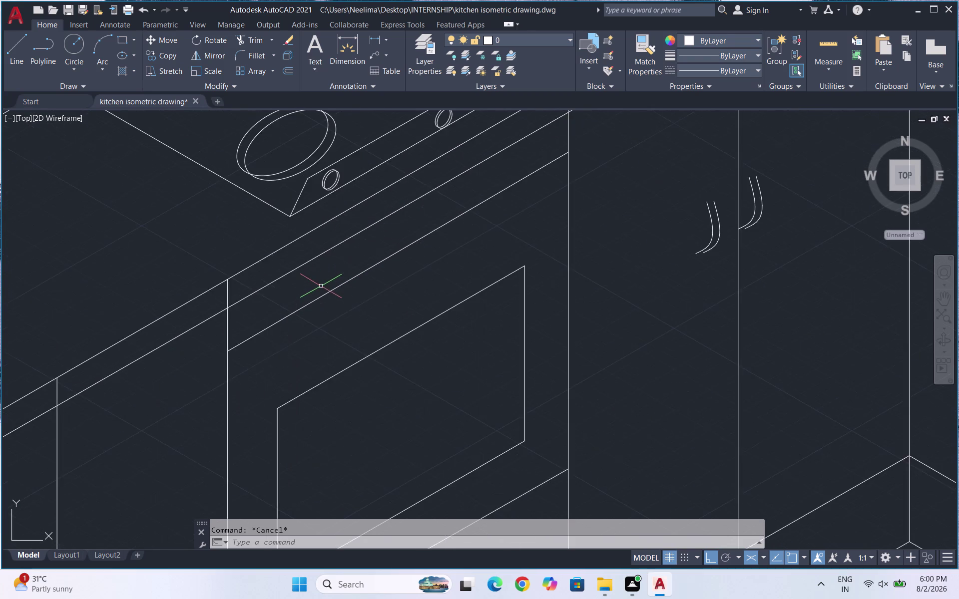
scroll(up, 3)
text(el)
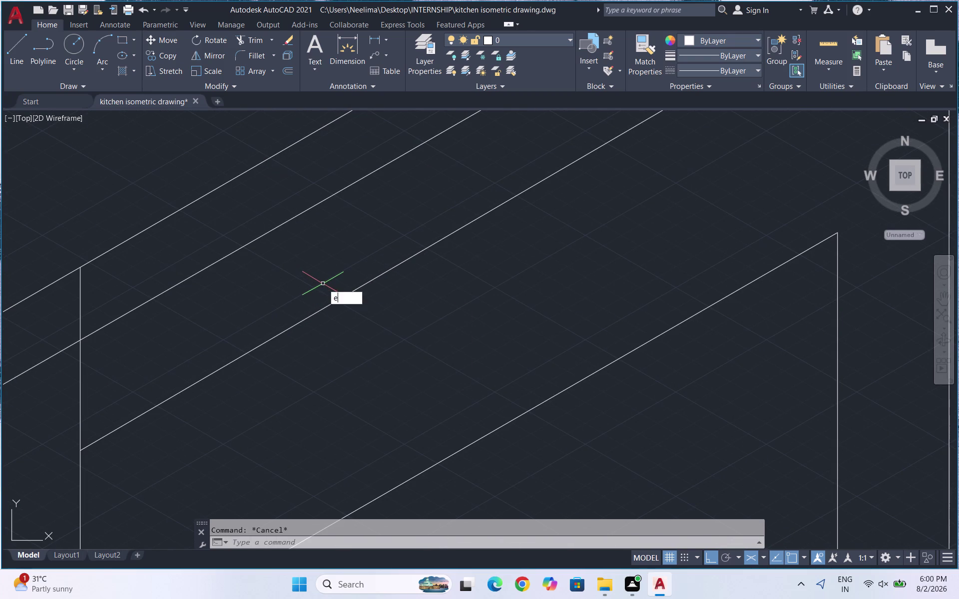
key(Return)
click(505, 543)
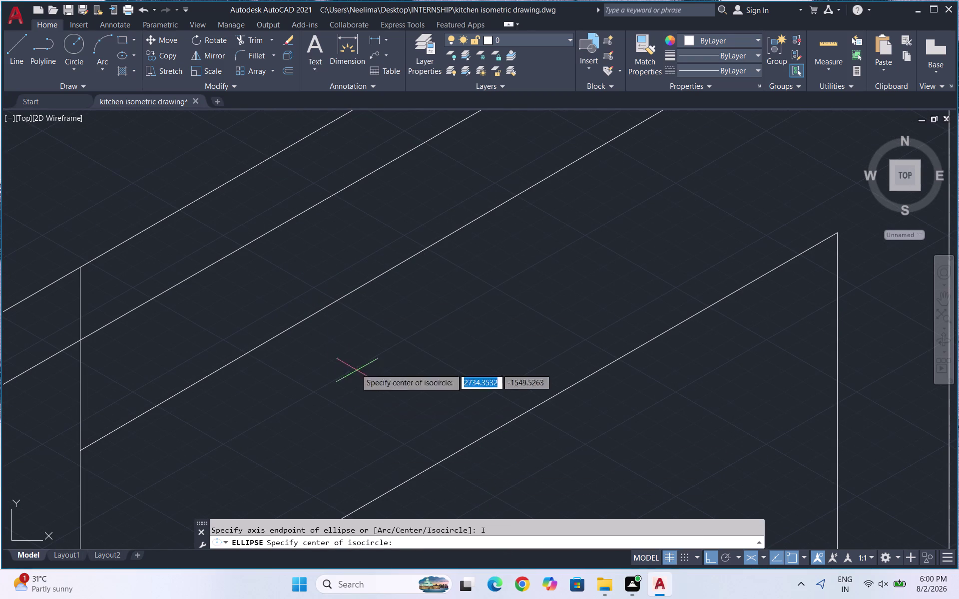
scroll(down, 3)
scroll(up, 3)
click(332, 301)
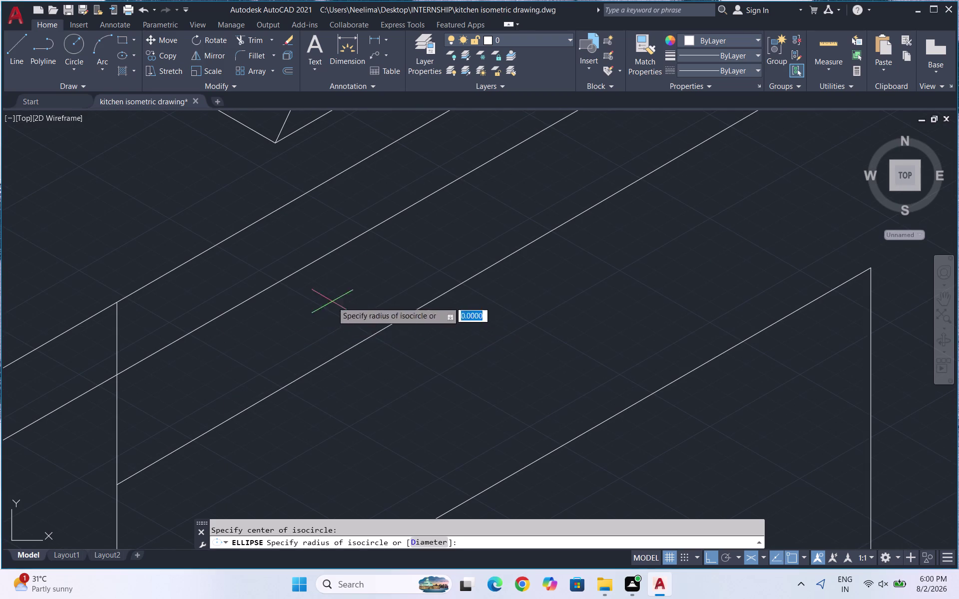
key(F5)
click(347, 336)
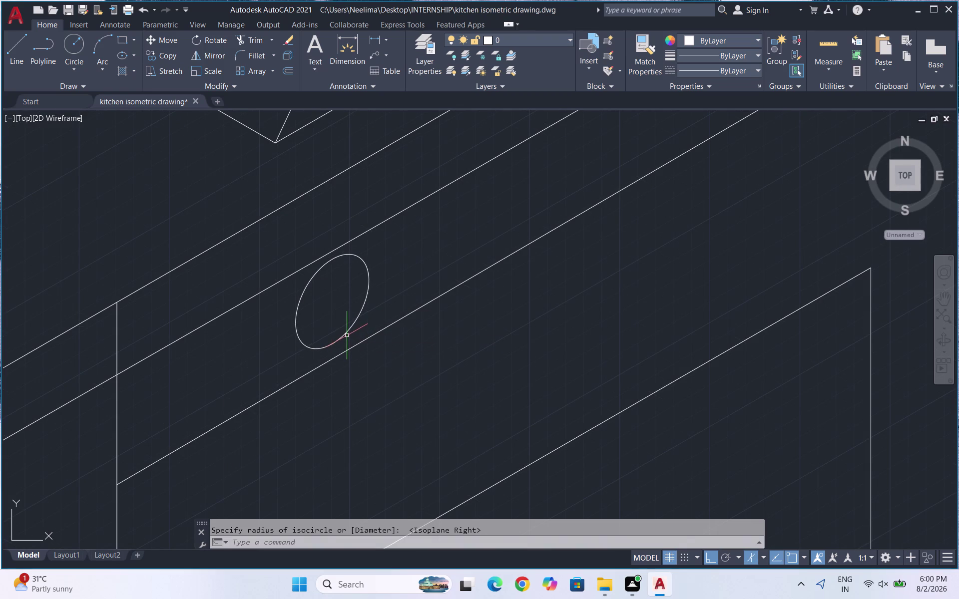
key(Escape)
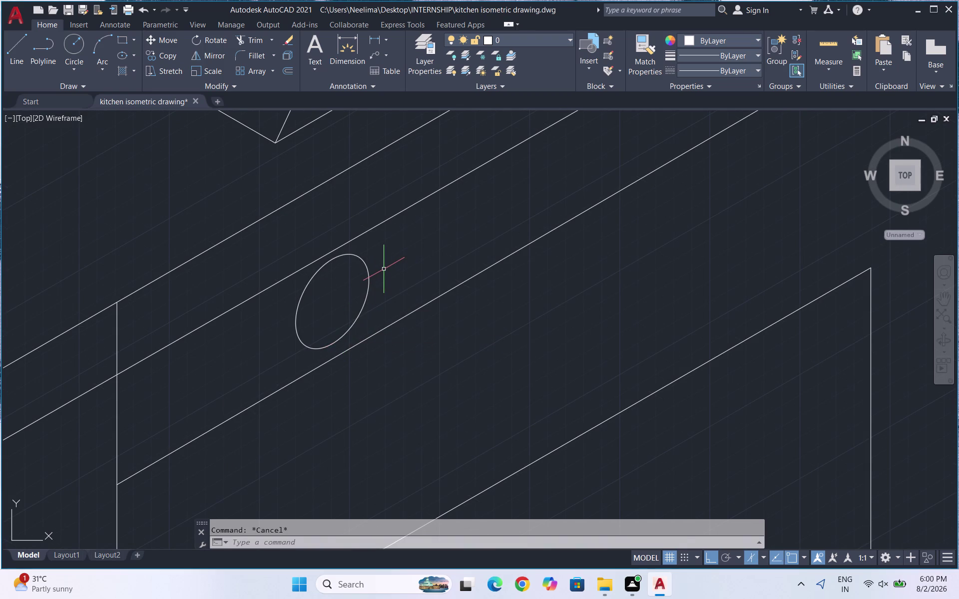
Copy the isocircle with a slight offset to form a double-ring knob.
text(co)
key(Return)
drag(378, 261, 347, 289)
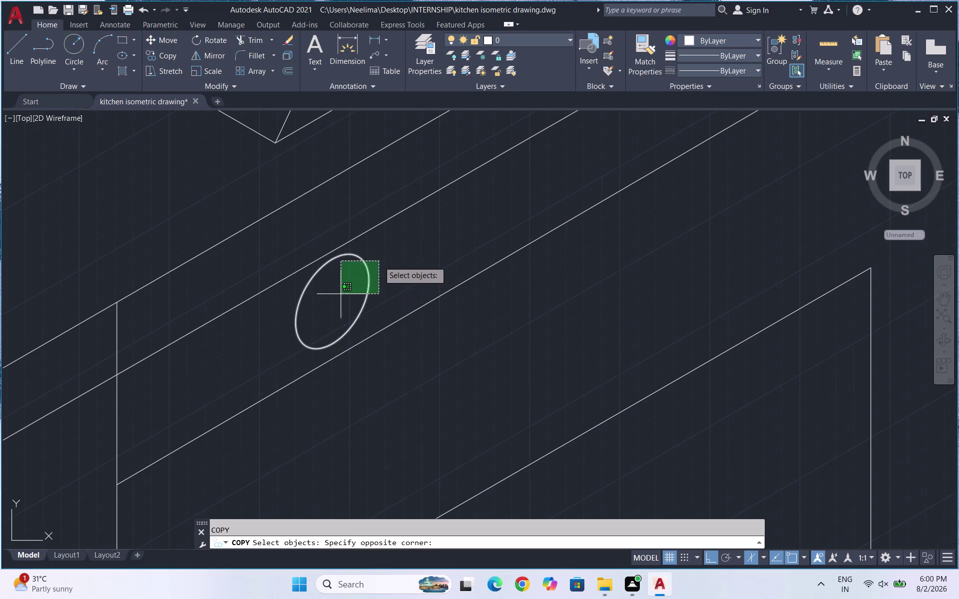
drag(347, 289, 337, 297)
click(337, 296)
key(Return)
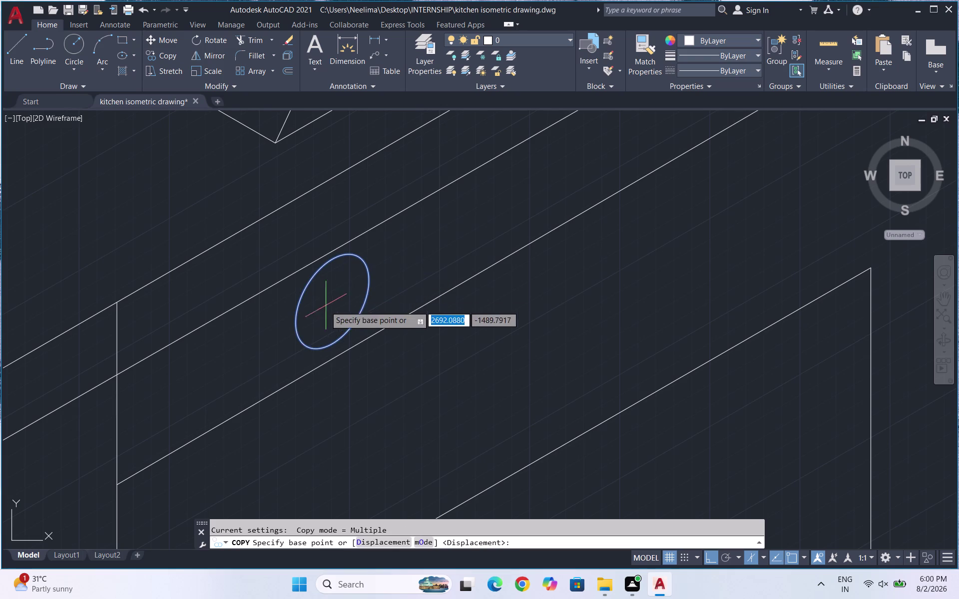
click(337, 292)
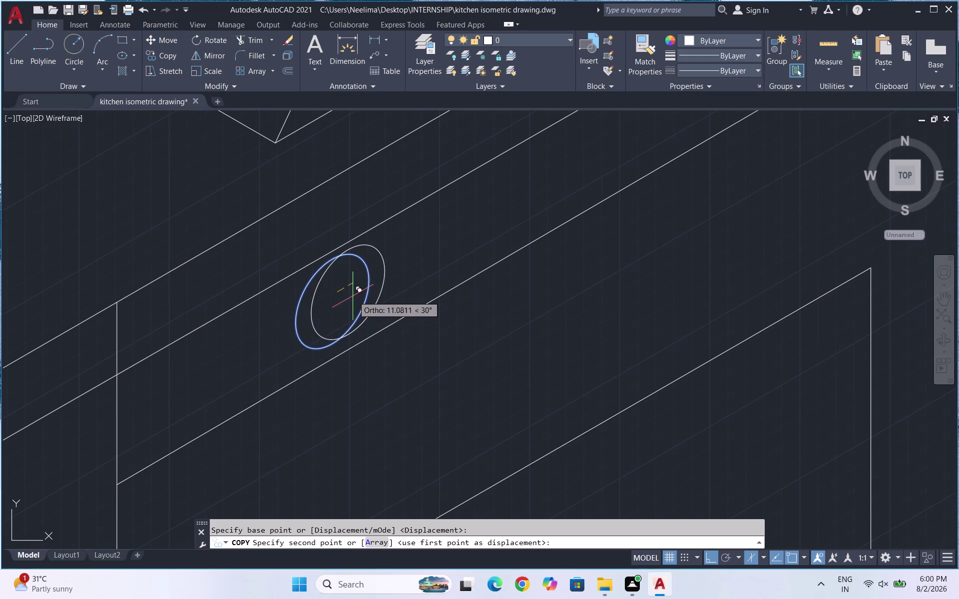
key(F5)
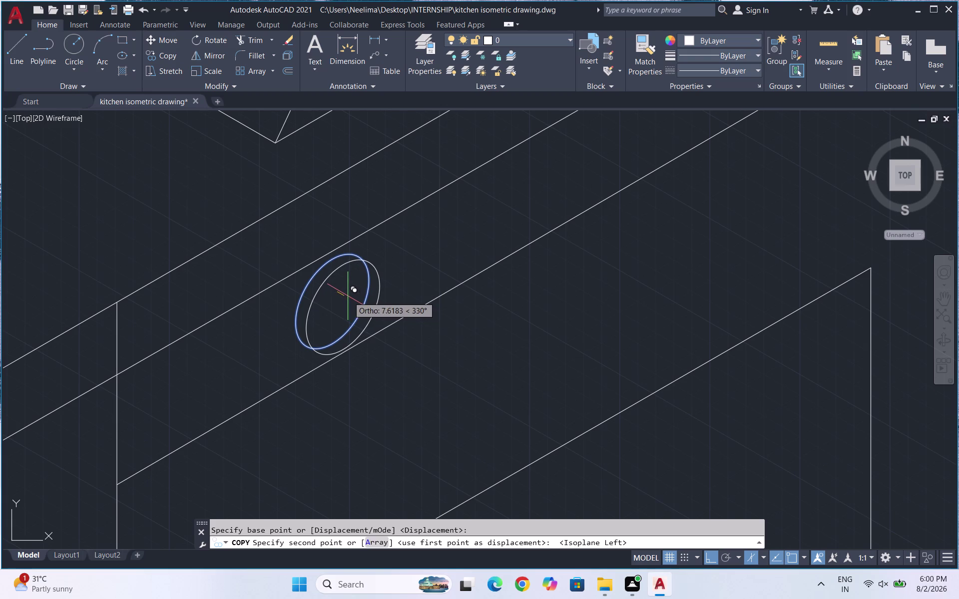
click(346, 296)
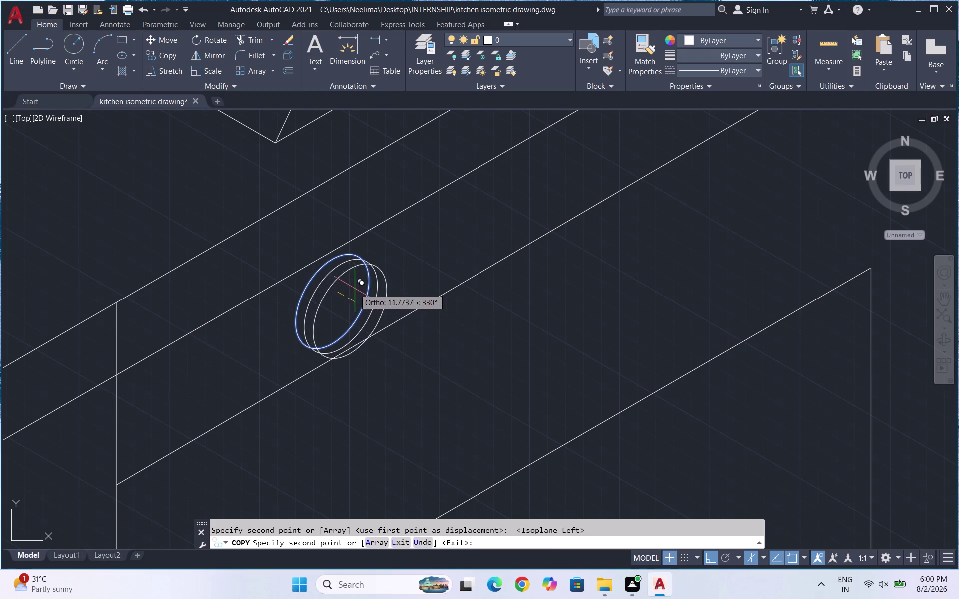
key(Escape)
Copy the double-ring knob along the panel, undoing one misplaced copy.
scroll(up, 3)
drag(381, 318, 373, 313)
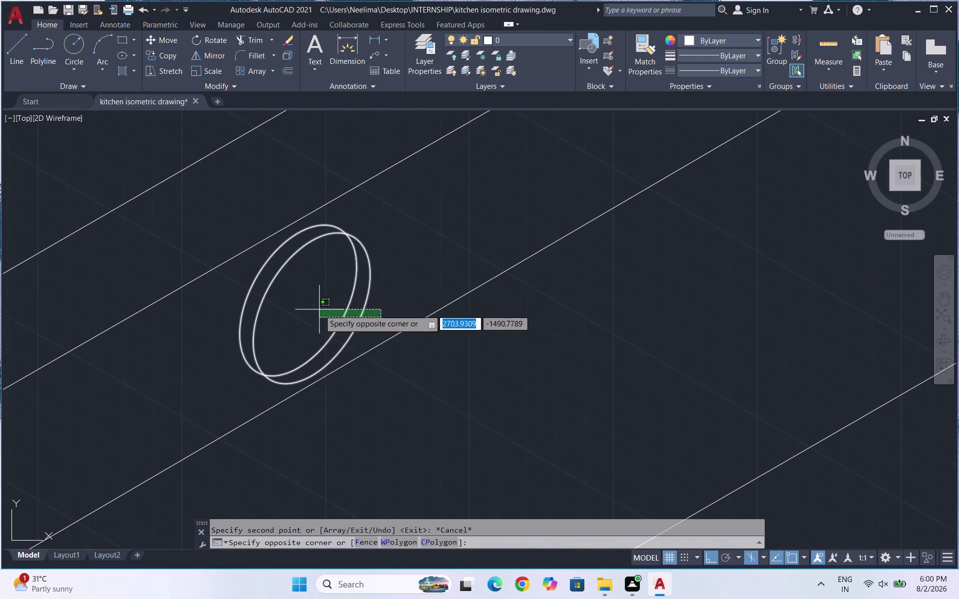
click(319, 309)
text(co)
key(Return)
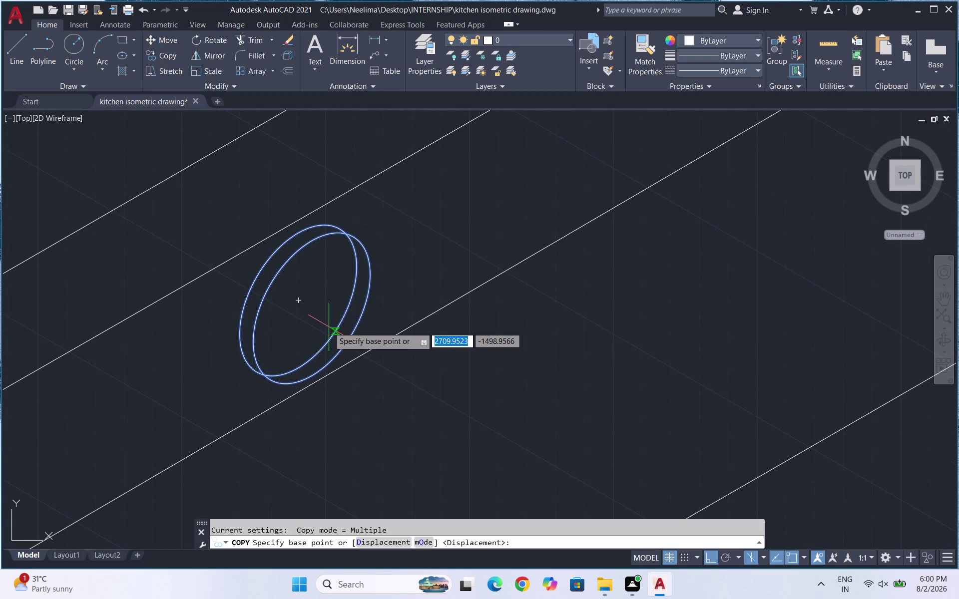
click(295, 302)
scroll(down, 3)
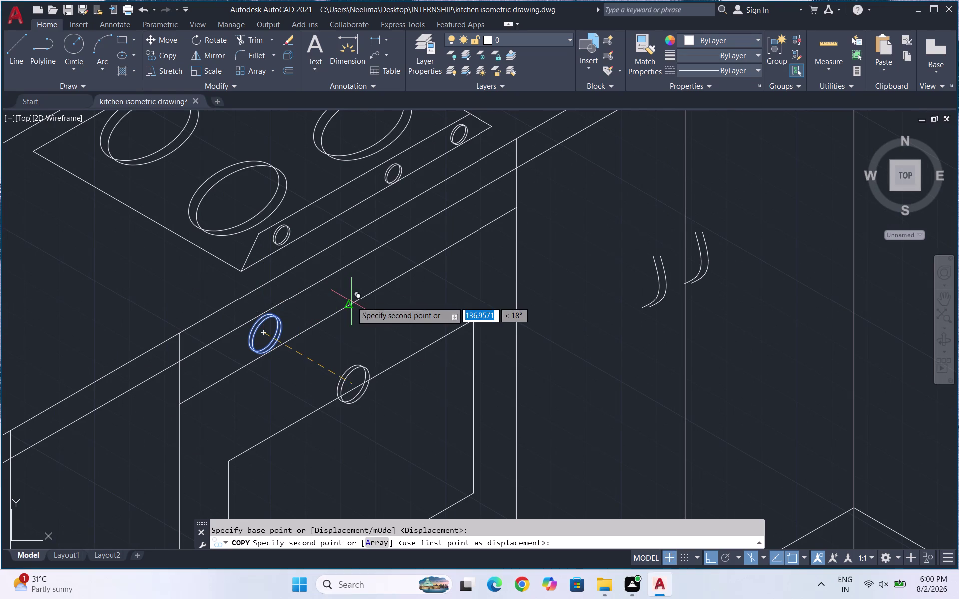
key(F5)
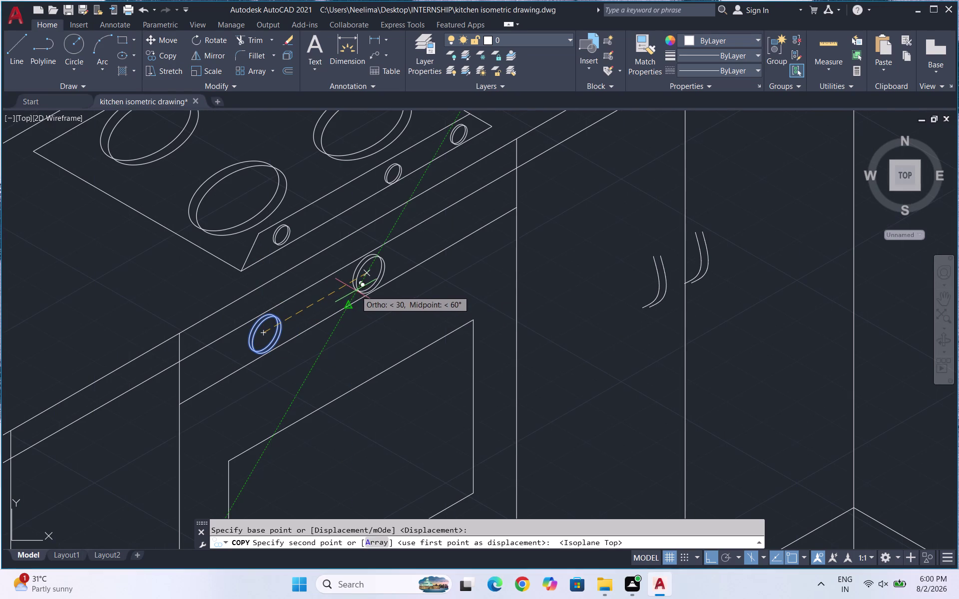
click(356, 291)
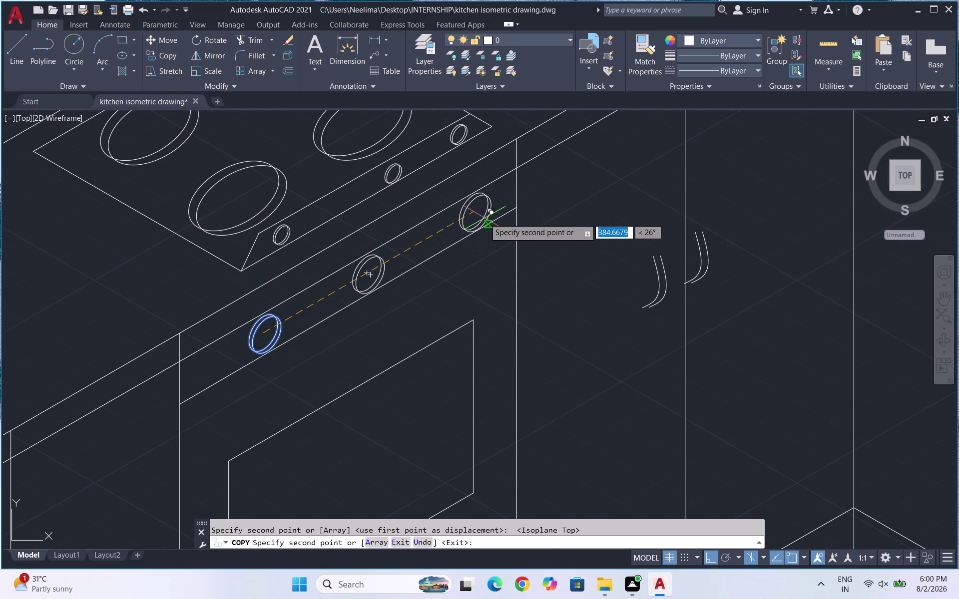
click(484, 218)
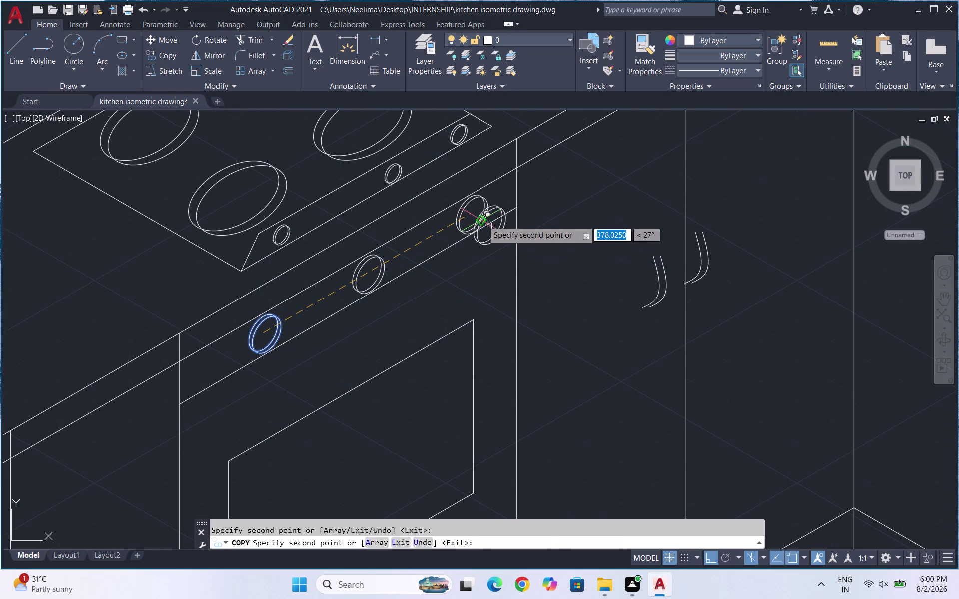
key(ctrl+z)
scroll(up, 3)
click(491, 207)
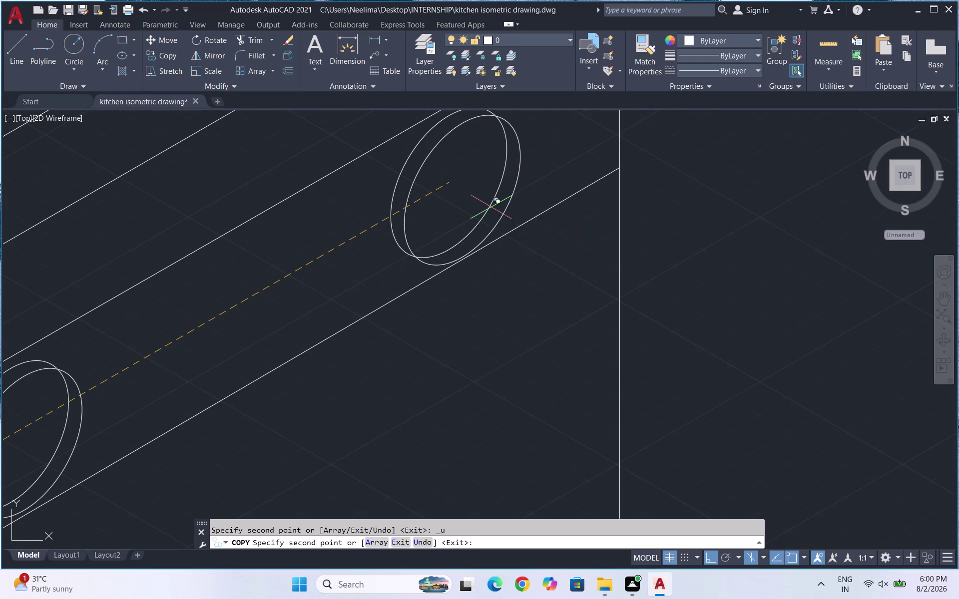
scroll(down, 3)
key(Escape)
scroll(down, 3)
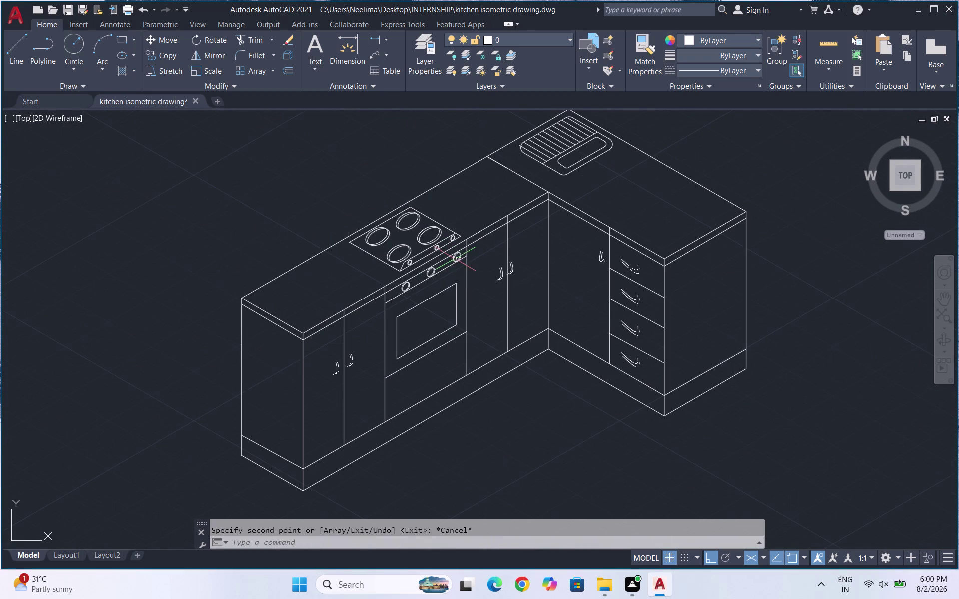
Draw a three-point spline with a curled end above the oven window, then select it.
scroll(down, 3)
scroll(up, 3)
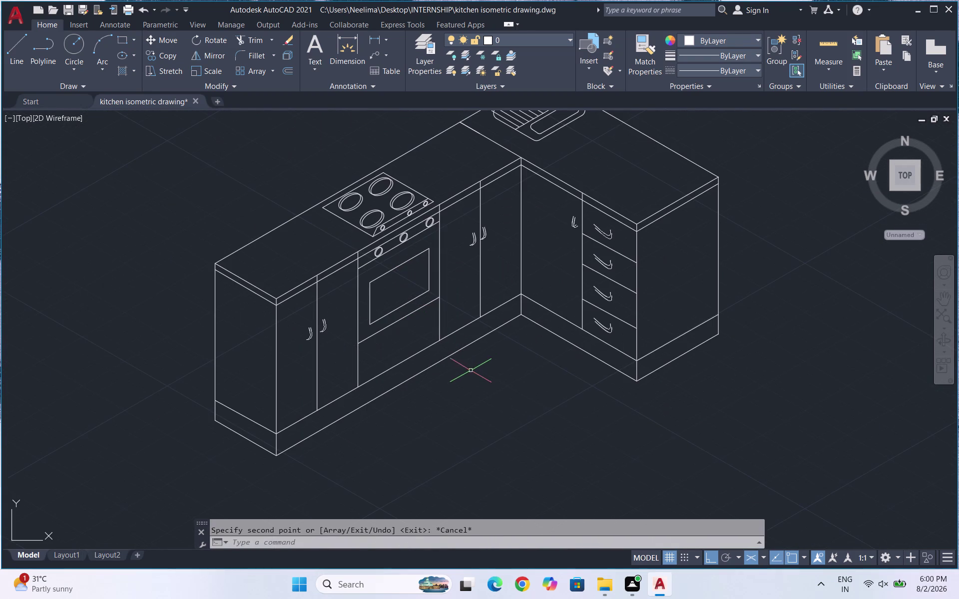
scroll(up, 3)
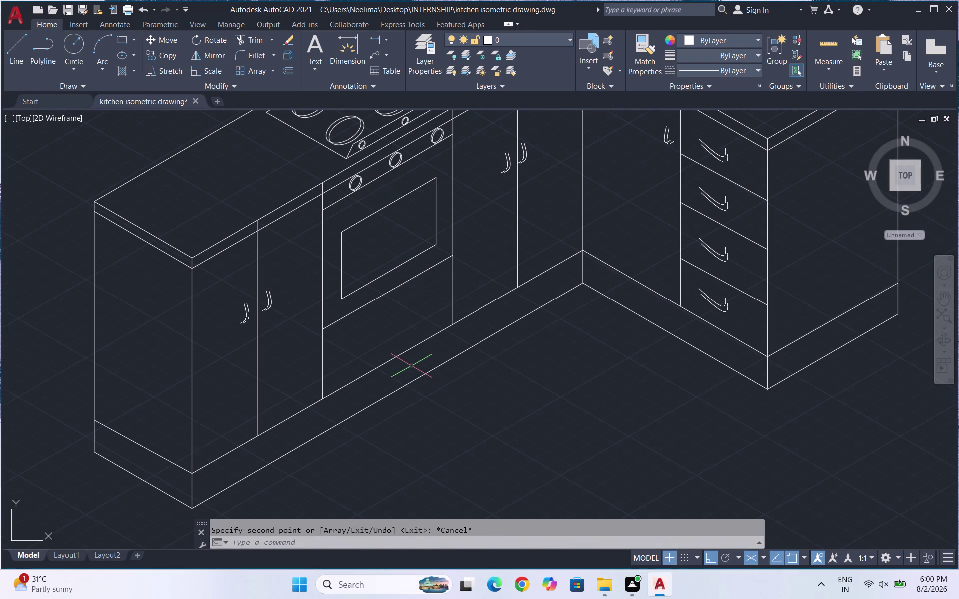
text(spl)
key(Return)
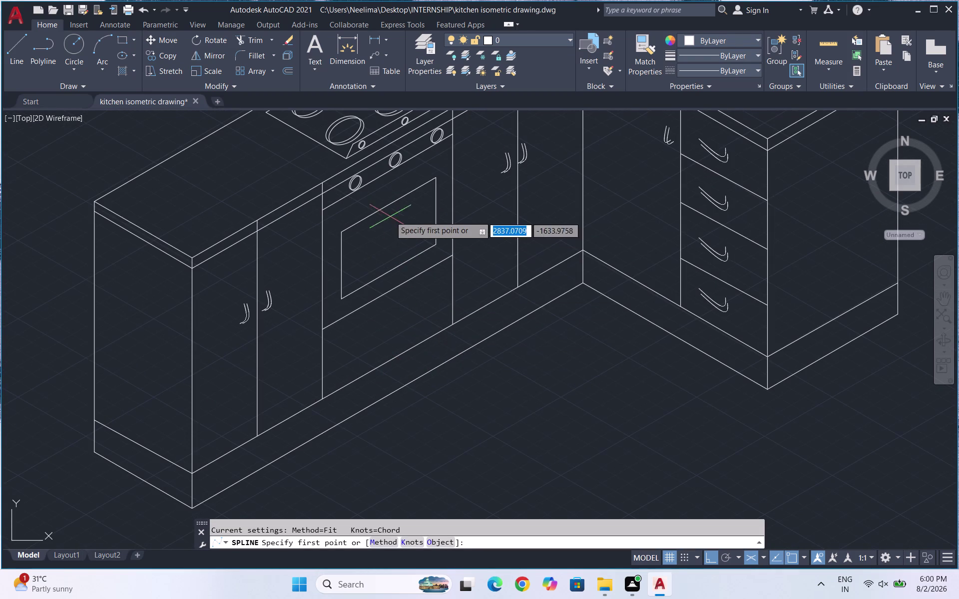
scroll(up, 3)
click(361, 192)
click(413, 160)
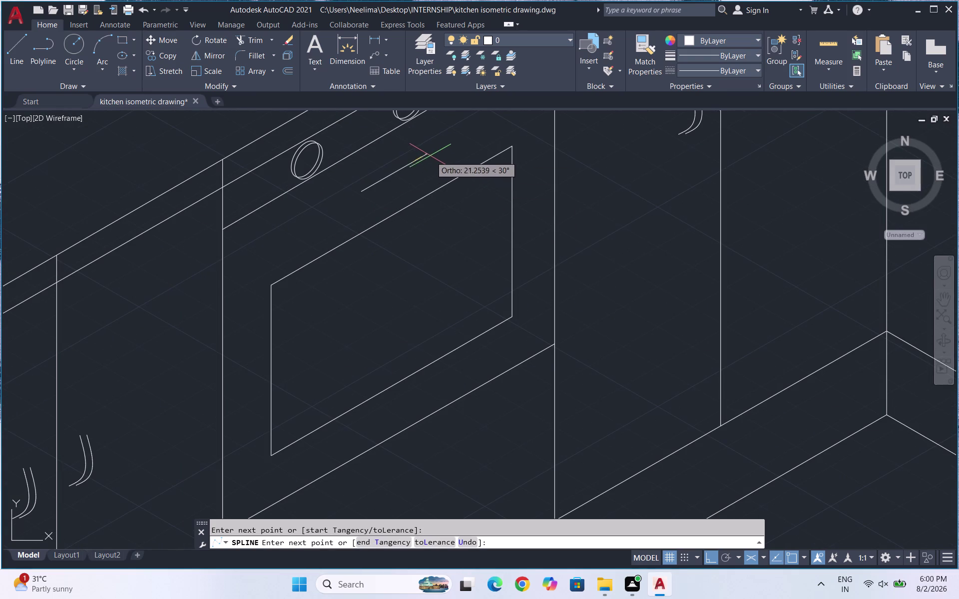
click(410, 147)
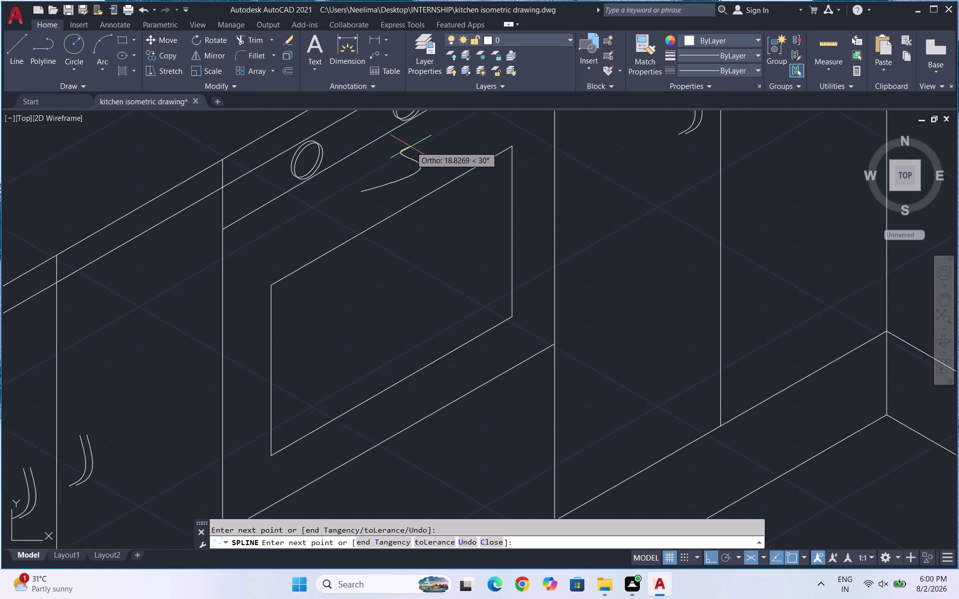
key(Return)
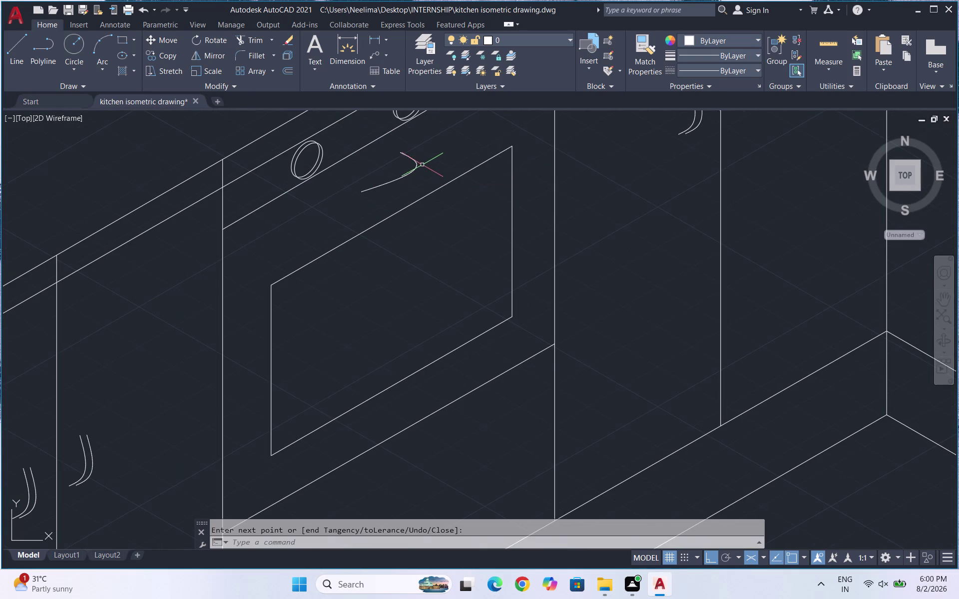
click(401, 186)
click(393, 179)
Copy the handle spline to a spot just beside the original.
text(co)
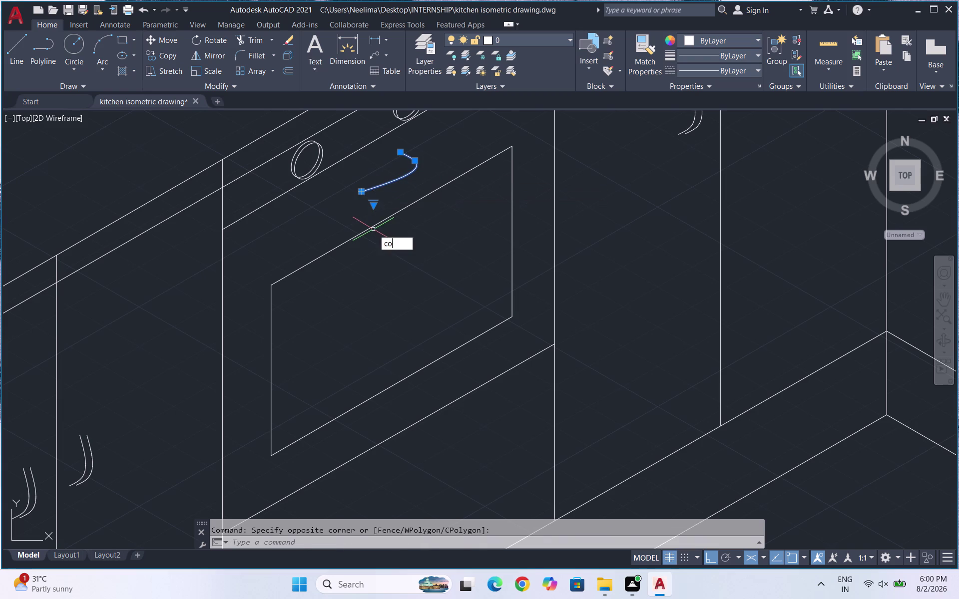
key(Return)
click(401, 179)
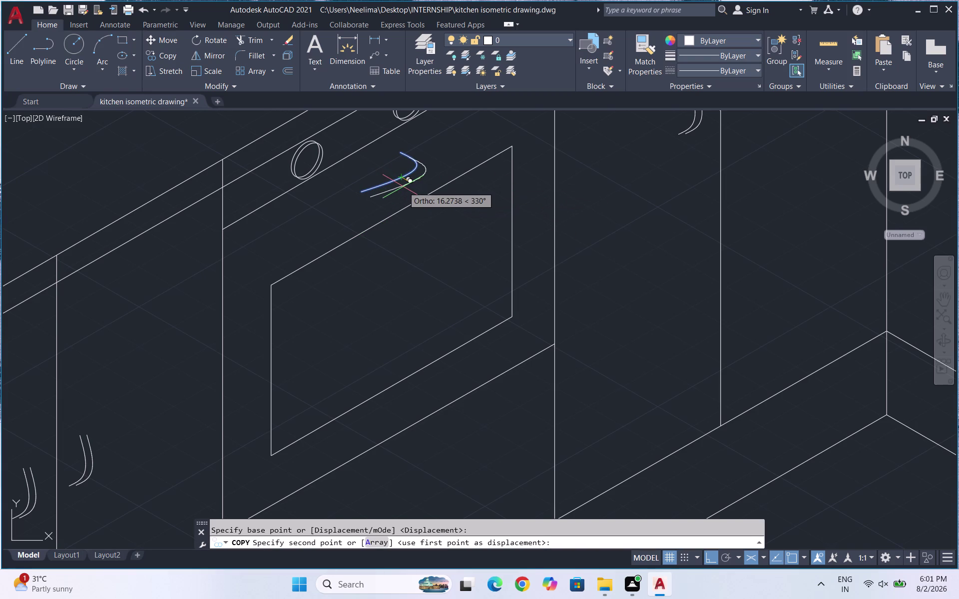
click(403, 187)
key(Escape)
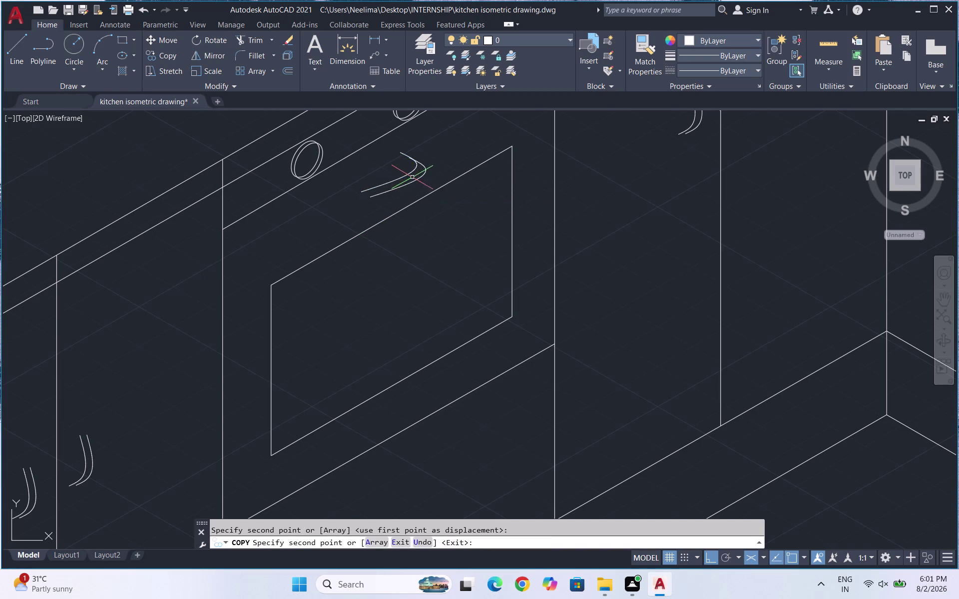
Nudge one handle curve slightly upward with Move.
click(418, 174)
click(405, 167)
key(m)
key(Return)
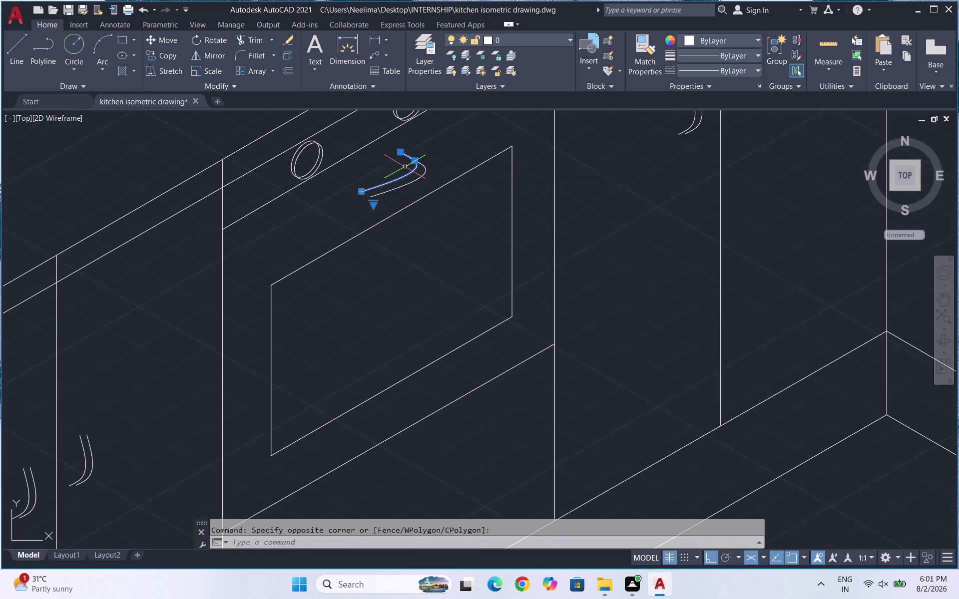
click(405, 171)
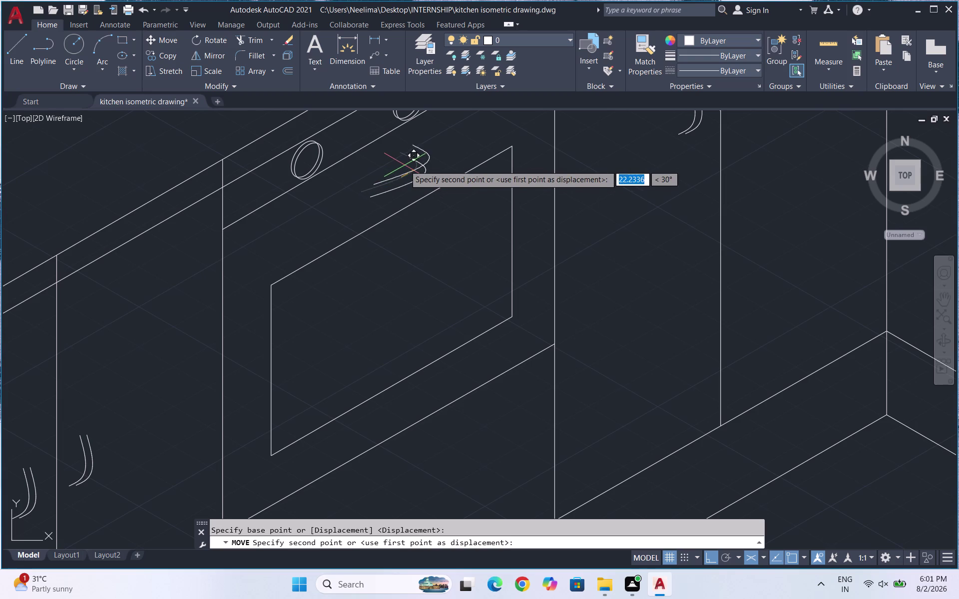
click(404, 164)
Move the curve on the right isoplane so it sits parallel to its partner.
click(417, 186)
click(407, 178)
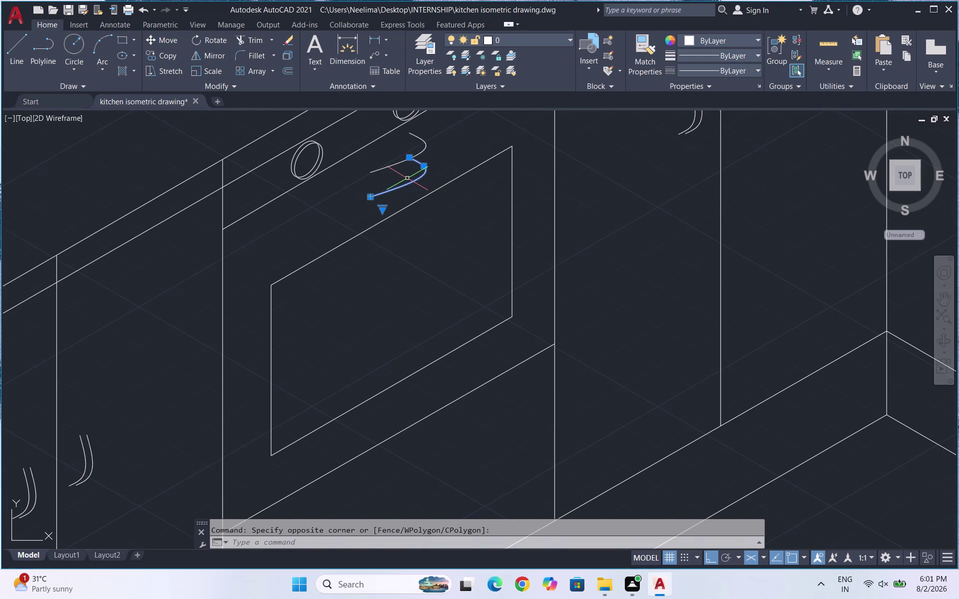
key(m)
key(Return)
click(410, 181)
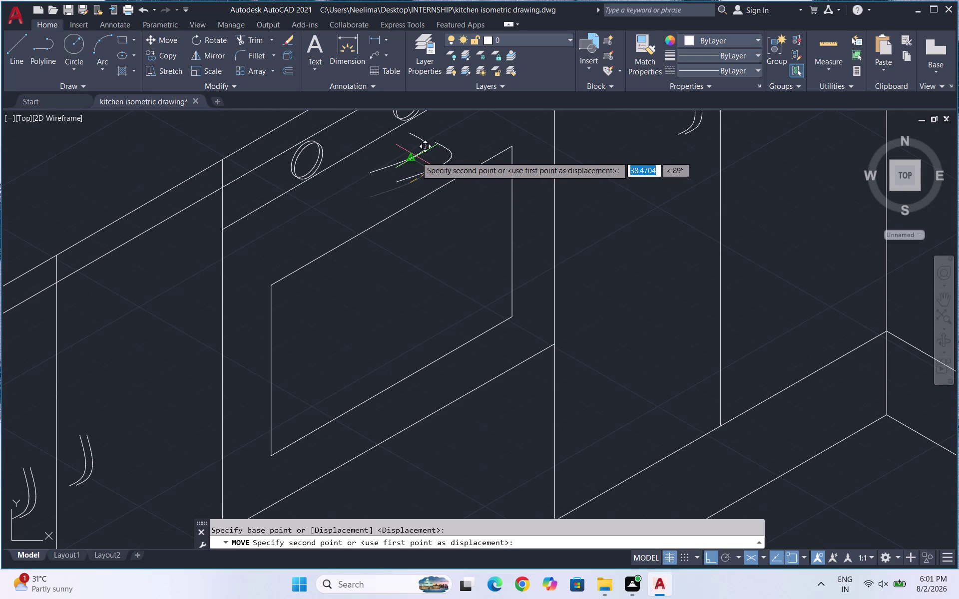
key(F5)
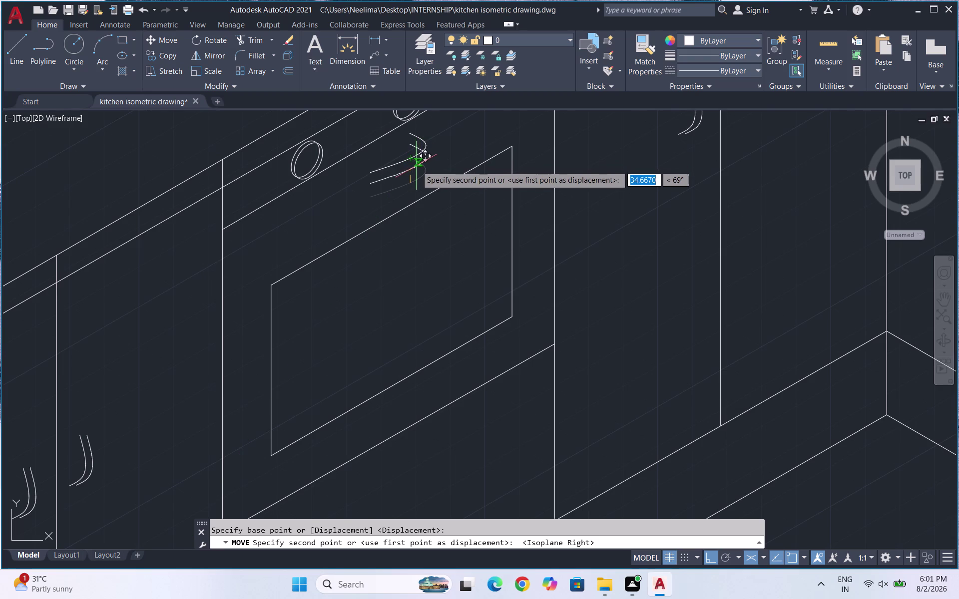
click(419, 160)
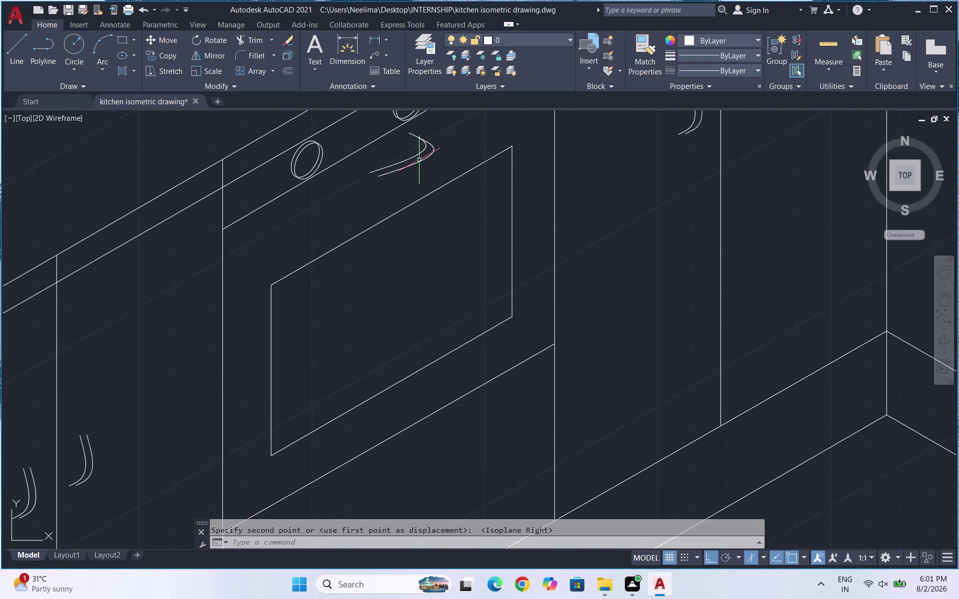
scroll(up, 3)
scroll(up, 3)
drag(515, 294, 477, 271)
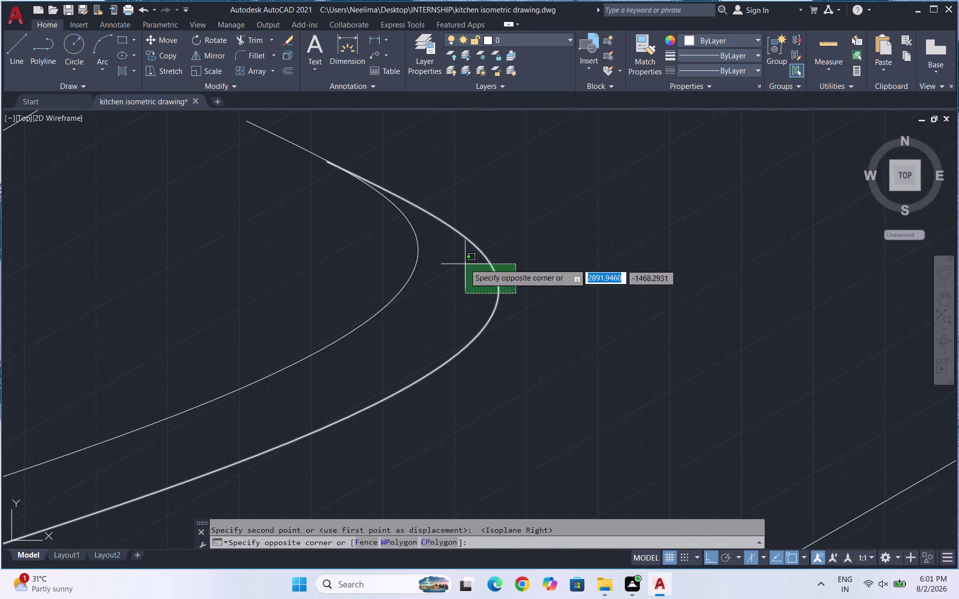
Move the inner handle curve into line with its partner.
click(463, 263)
key(m)
key(Return)
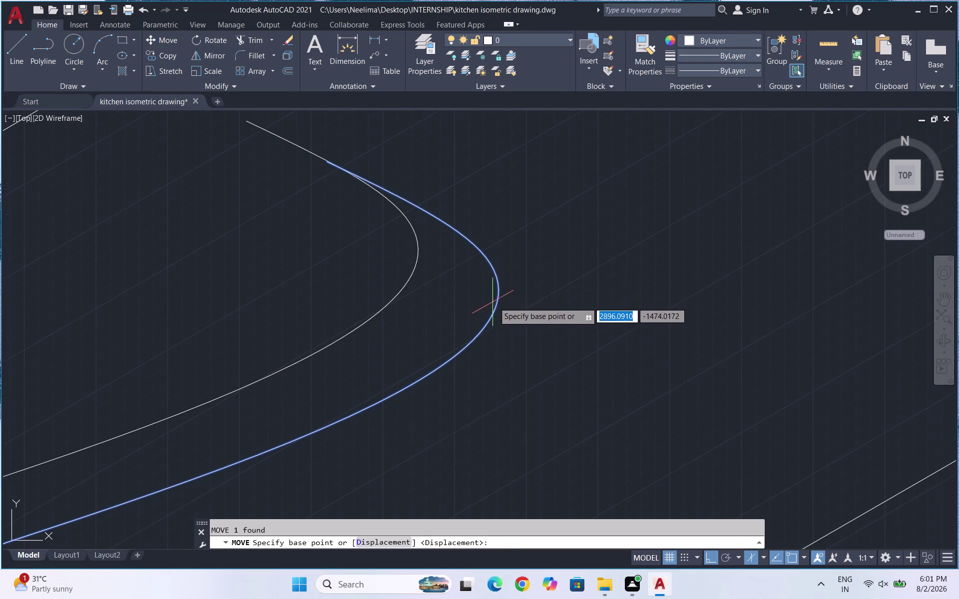
drag(499, 296, 500, 291)
click(504, 245)
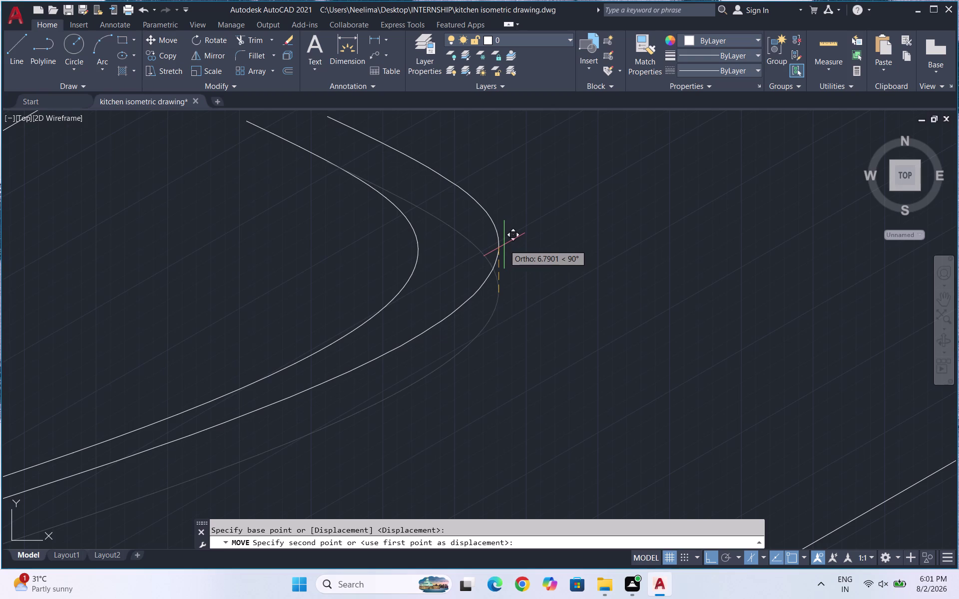
Move both handle curves together to just above the oven window.
scroll(down, 3)
scroll(down, 3)
scroll(down, 3)
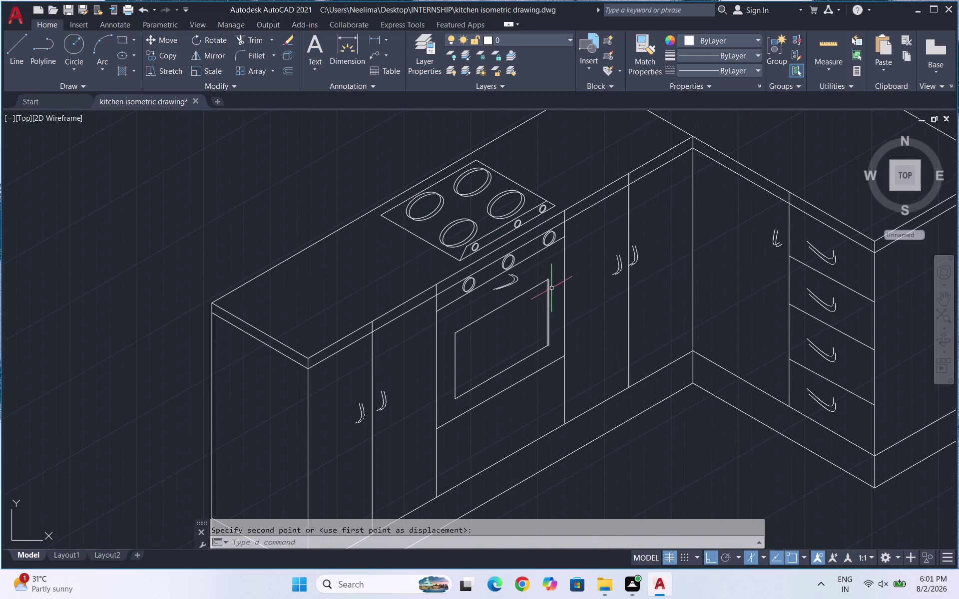
scroll(up, 3)
drag(527, 296, 515, 287)
click(485, 284)
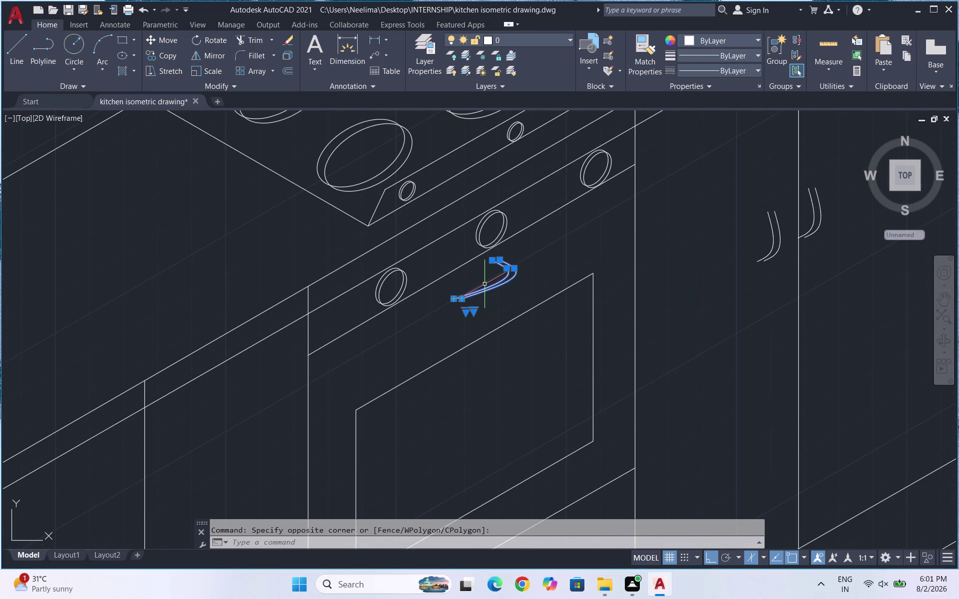
key(m)
key(Return)
click(507, 288)
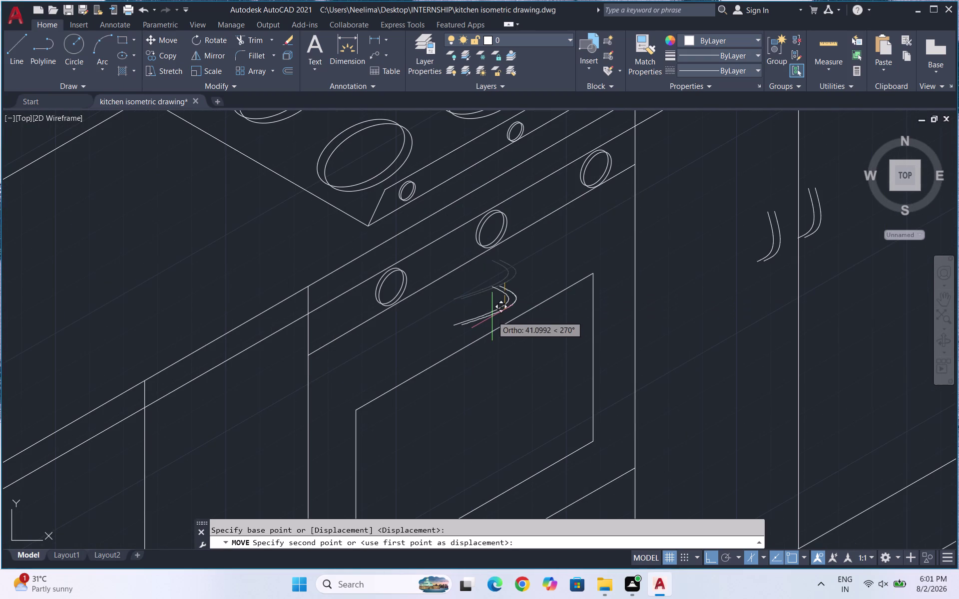
click(490, 312)
Copy the double-curve handle onto the drawer below the oven.
scroll(down, 3)
scroll(up, 3)
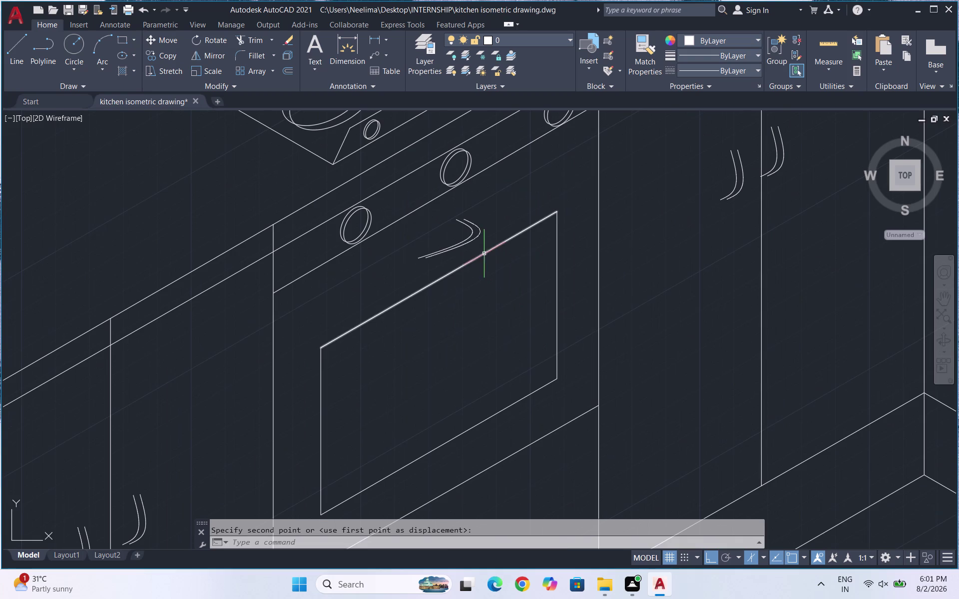
drag(467, 251, 465, 241)
click(449, 235)
key(m)
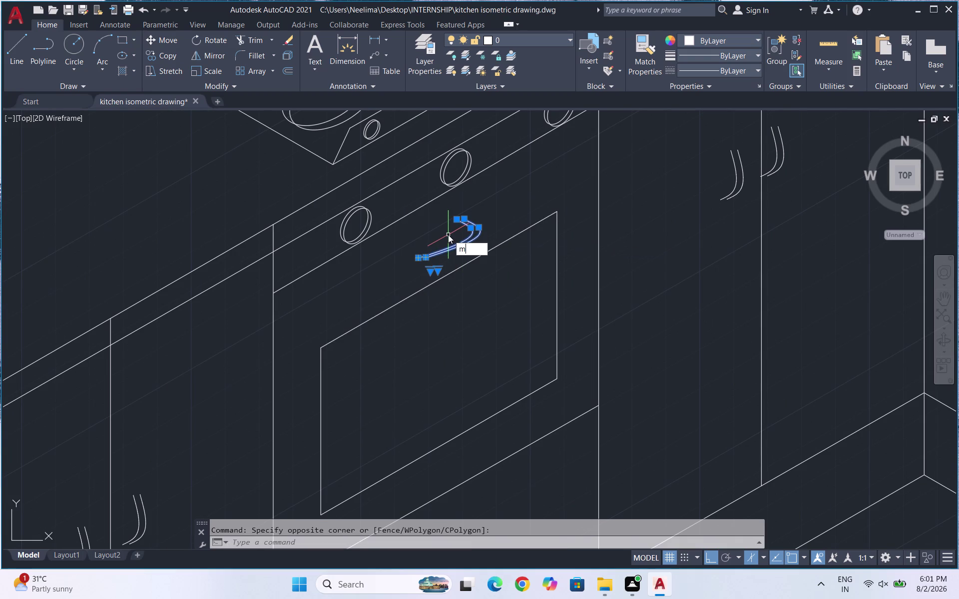
key(BackSpace)
text(co)
key(Return)
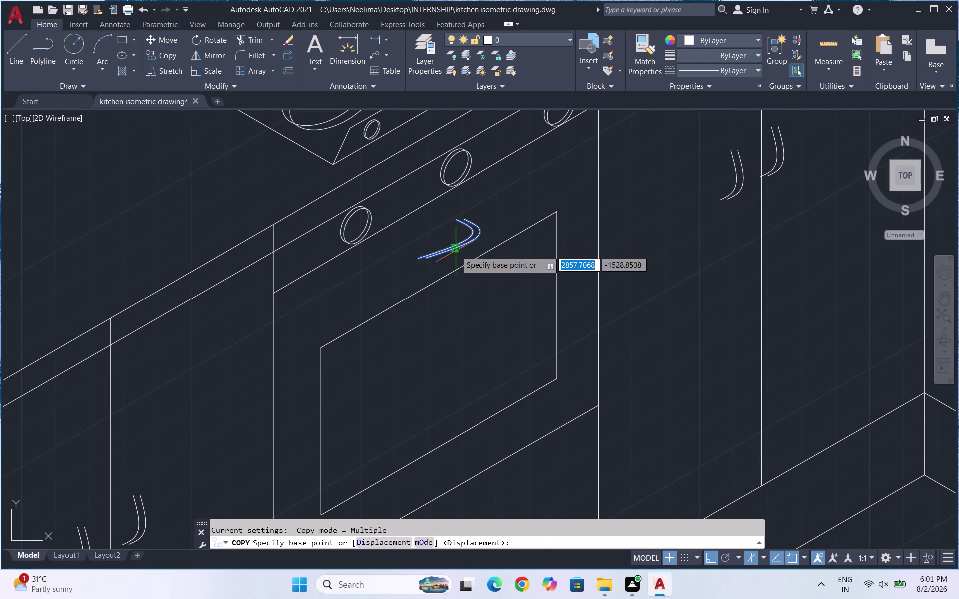
click(456, 250)
scroll(down, 3)
scroll(up, 3)
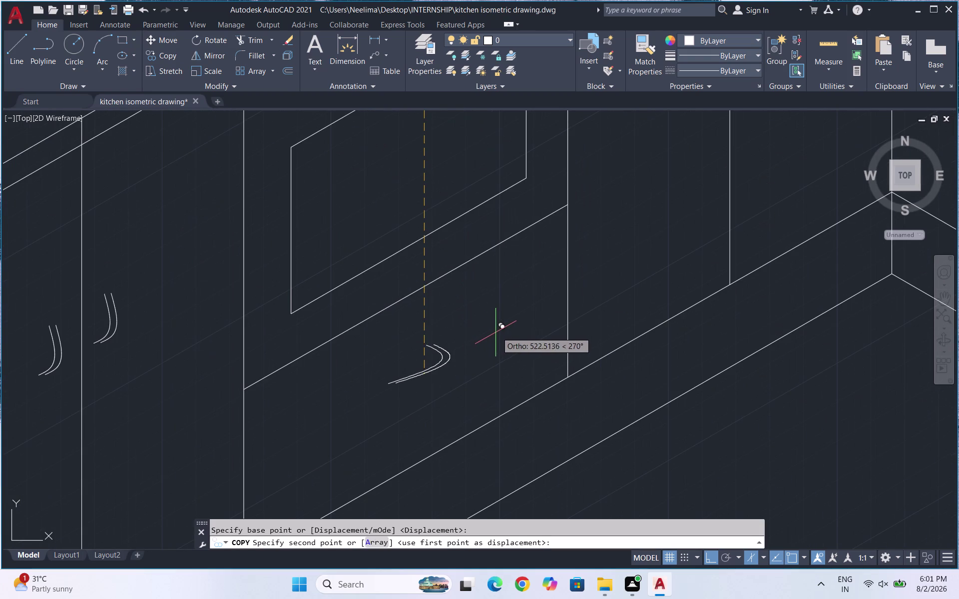
click(498, 331)
scroll(down, 3)
key(Escape)
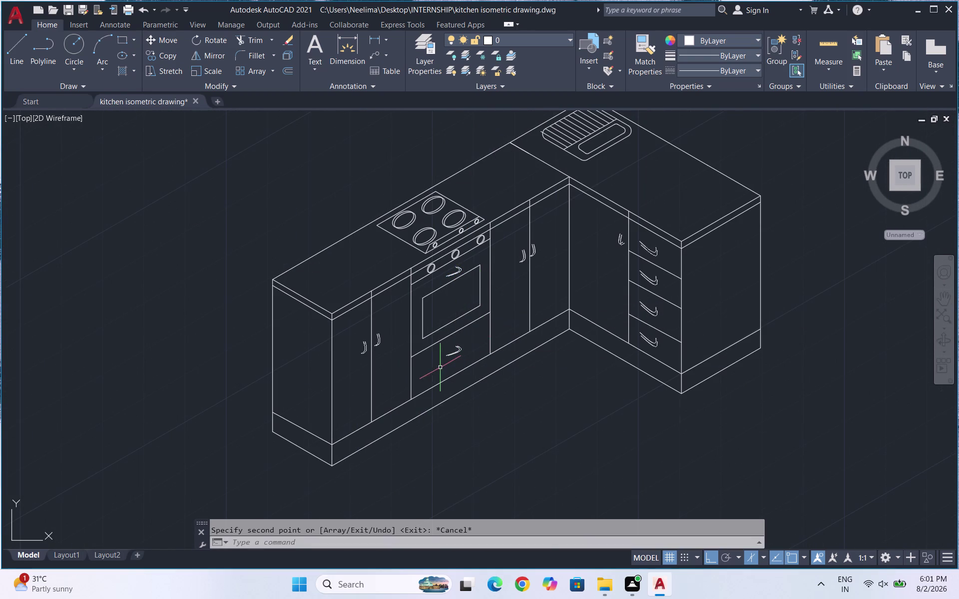
Draw a plinth line leftward from the counter's front corner.
scroll(down, 3)
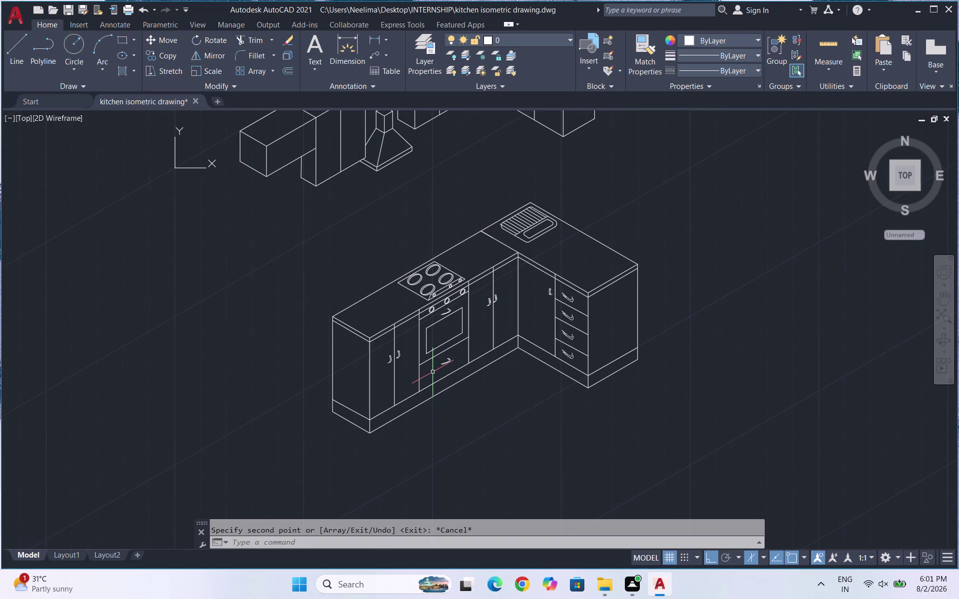
scroll(up, 3)
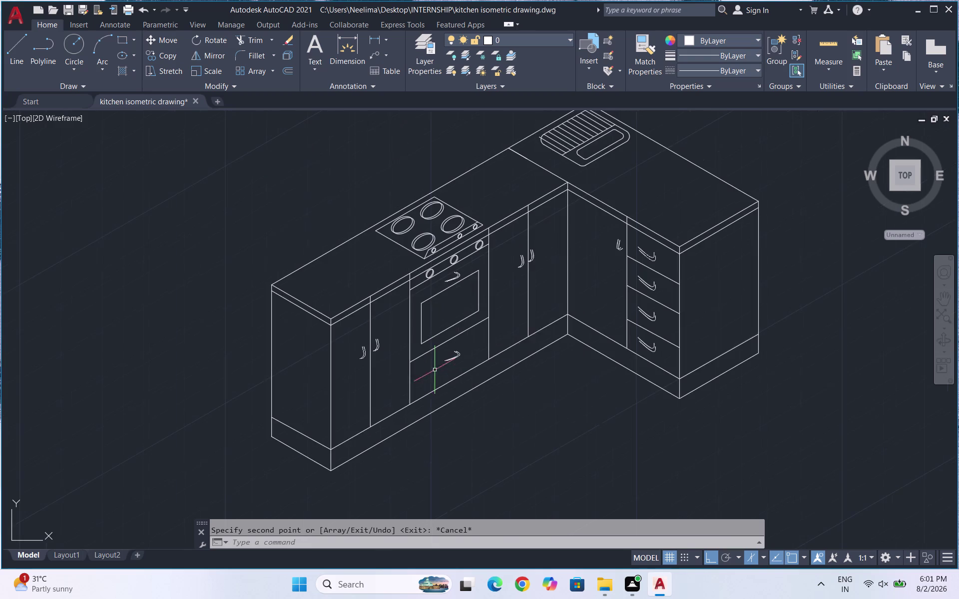
scroll(up, 3)
key(l)
key(Return)
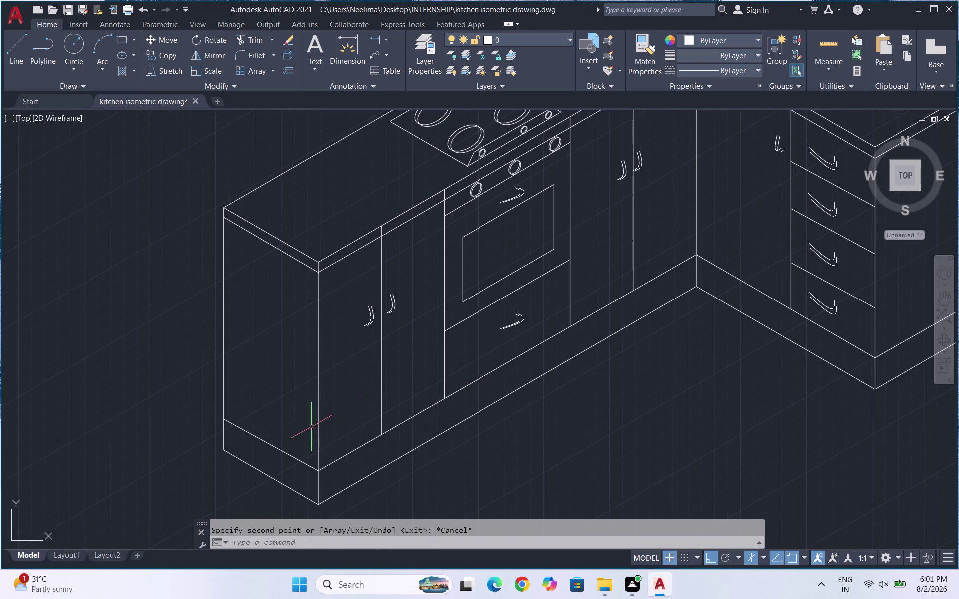
click(318, 461)
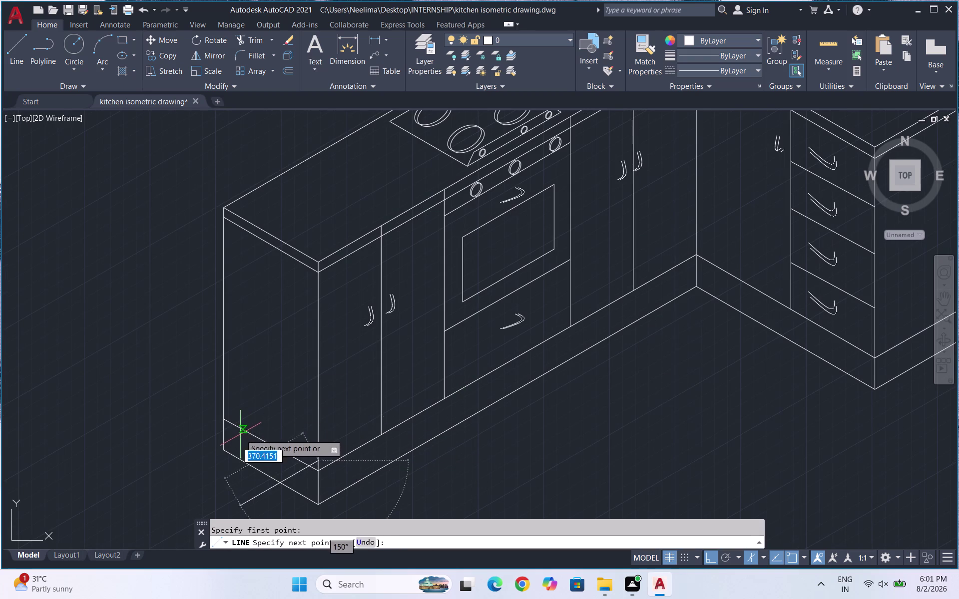
scroll(up, 3)
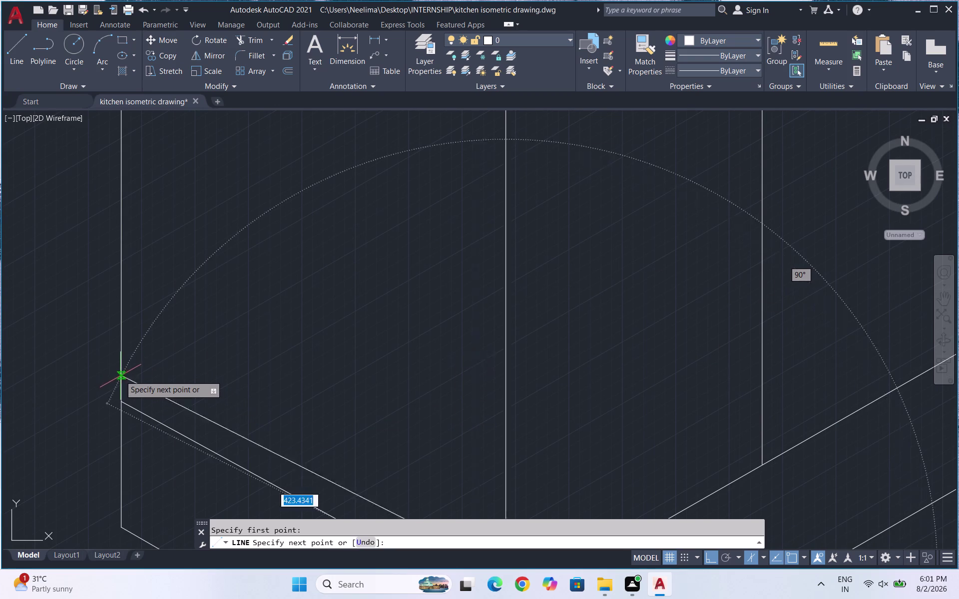
click(121, 377)
scroll(down, 3)
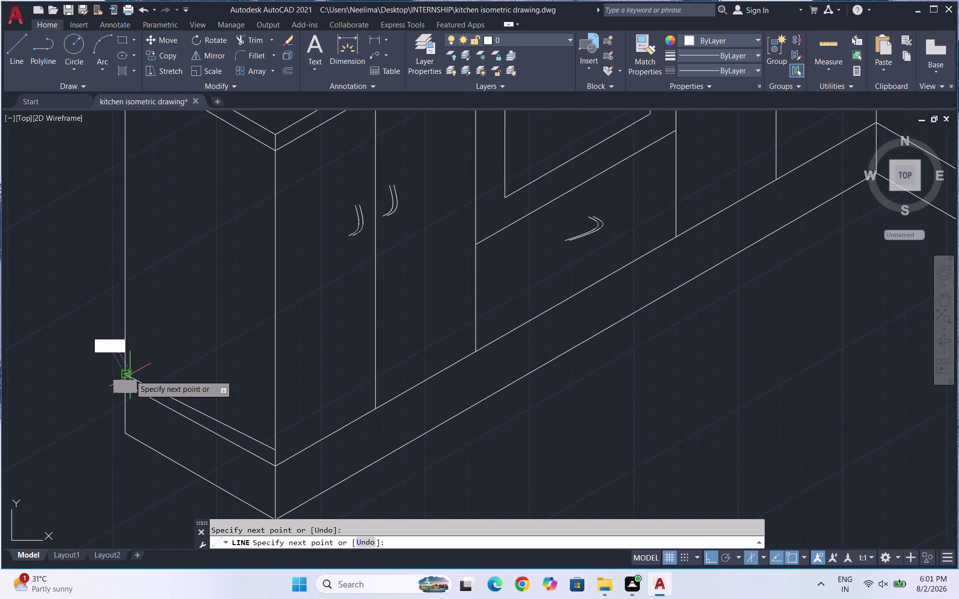
key(Escape)
Erase the misplaced plinth edge line.
scroll(down, 3)
scroll(up, 3)
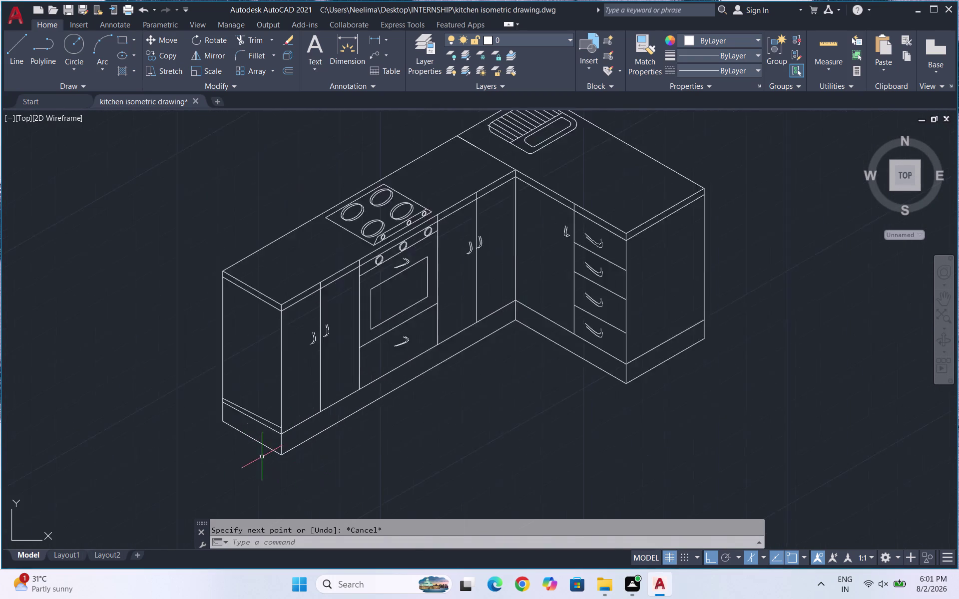
scroll(up, 3)
click(299, 345)
key(Escape)
click(305, 326)
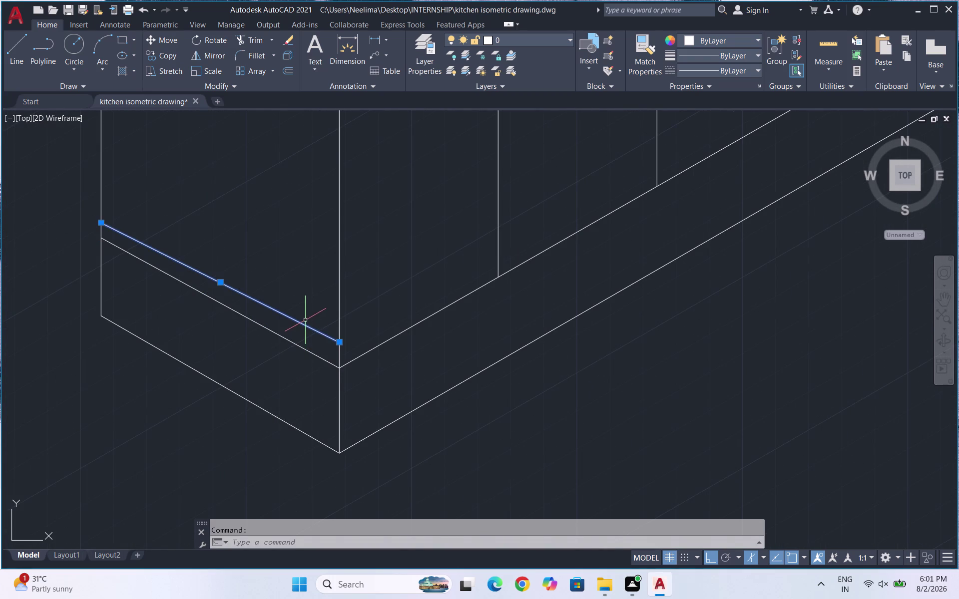
key(Delete)
Redraw the plinth line from the corner to the left wing's end on the correct isoplane.
key(l)
key(Return)
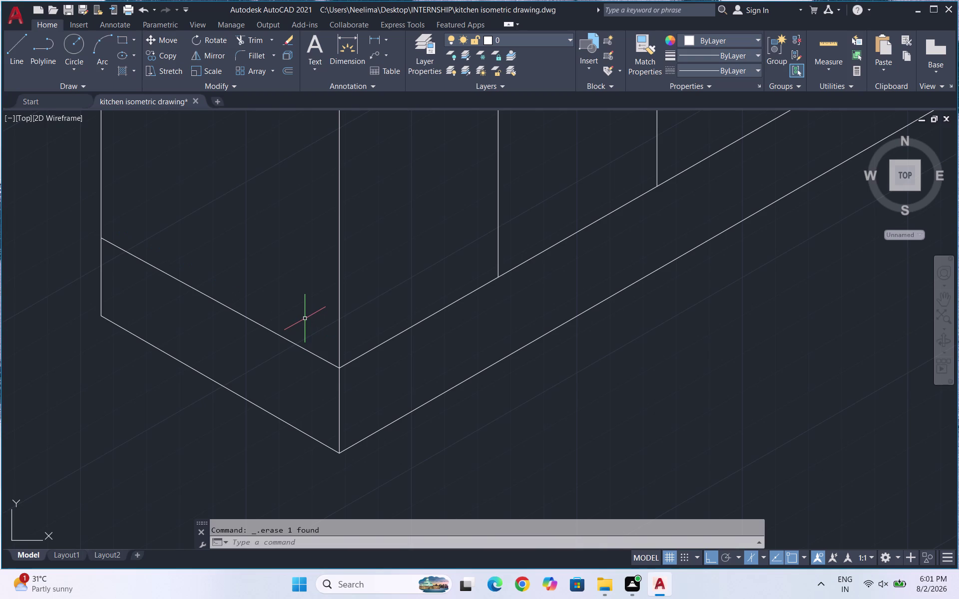
click(339, 351)
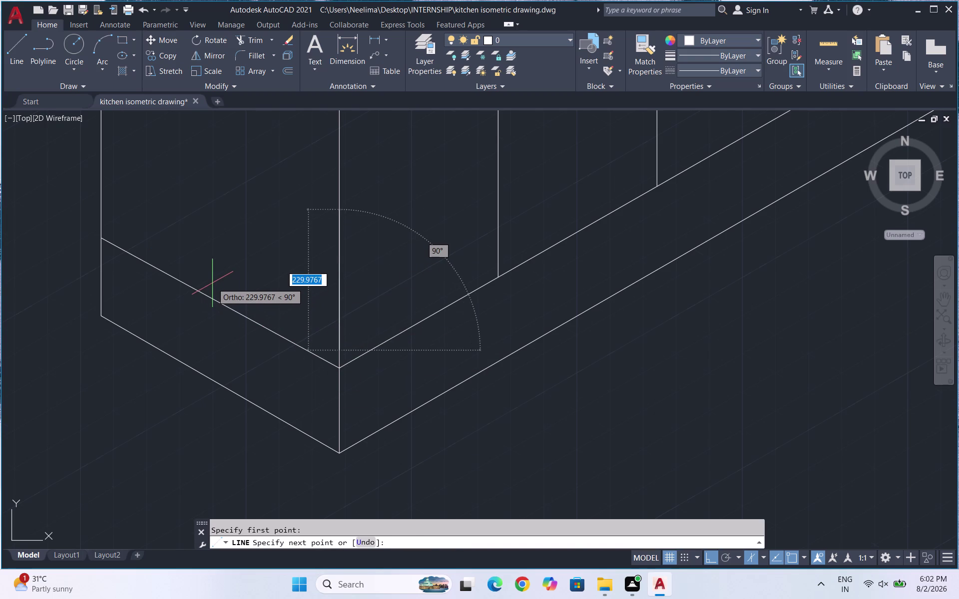
key(F5)
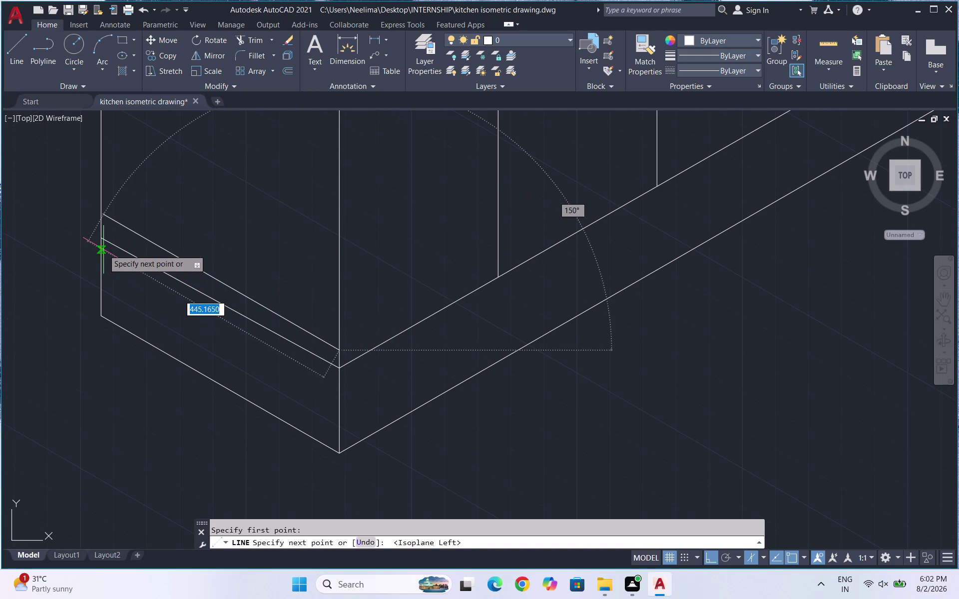
key(F5)
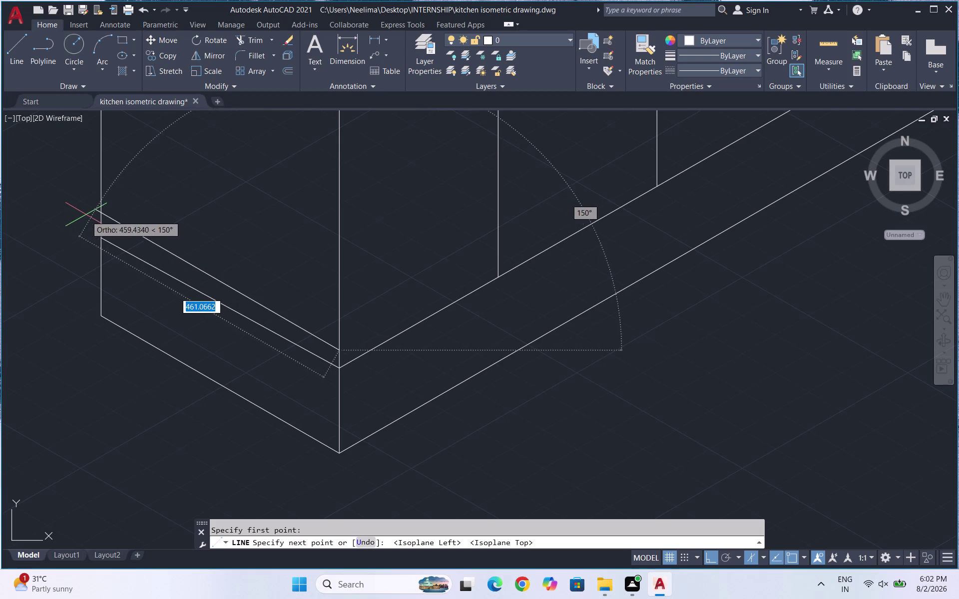
click(97, 215)
scroll(down, 3)
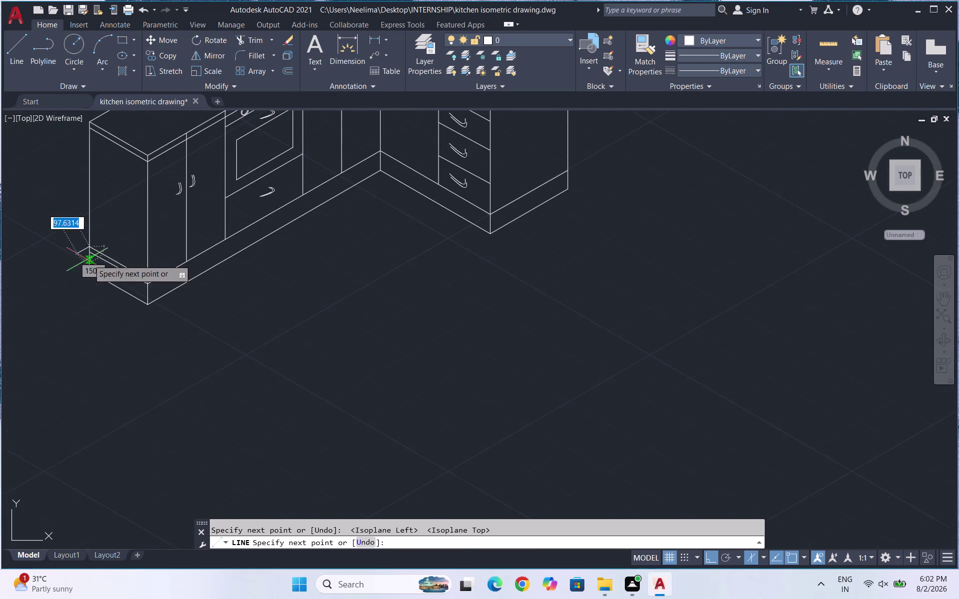
key(Escape)
Draw the plinth line along the right counter wing.
key(space)
scroll(up, 3)
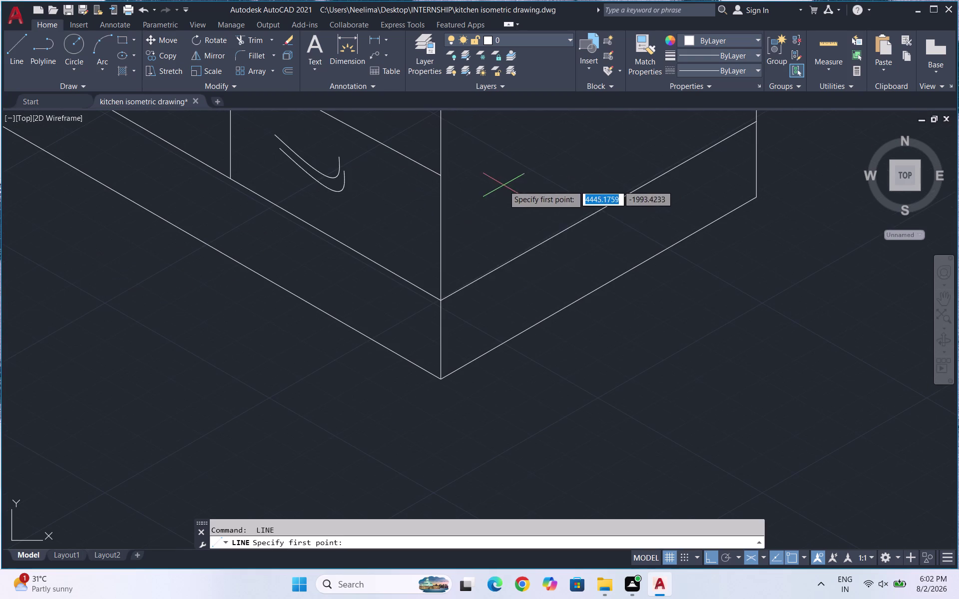
click(440, 278)
scroll(down, 3)
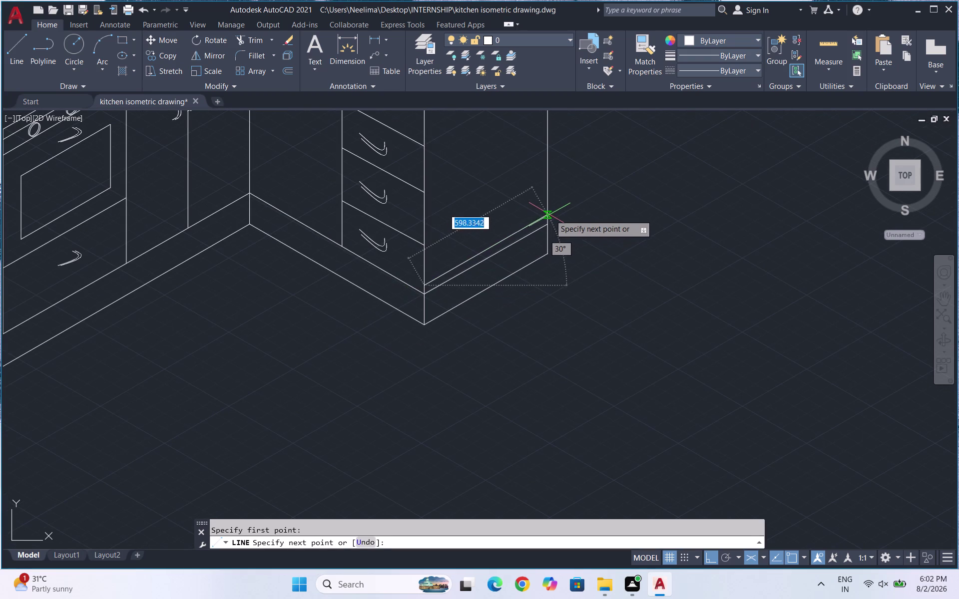
click(545, 212)
key(space)
scroll(down, 3)
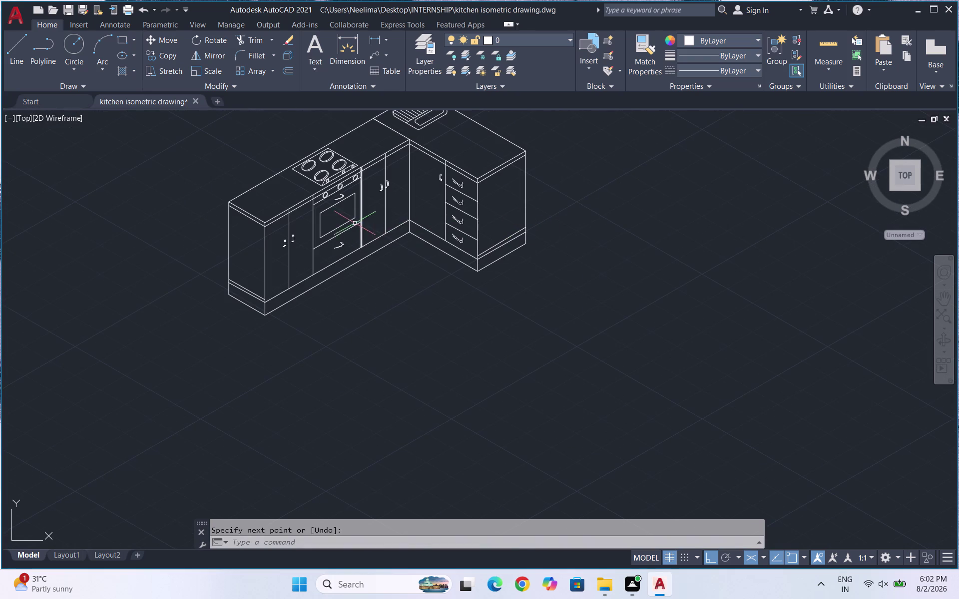
Begin filleting the oven window with a radius entry of 2, then cancel.
scroll(up, 3)
scroll(up, 3)
key(Escape)
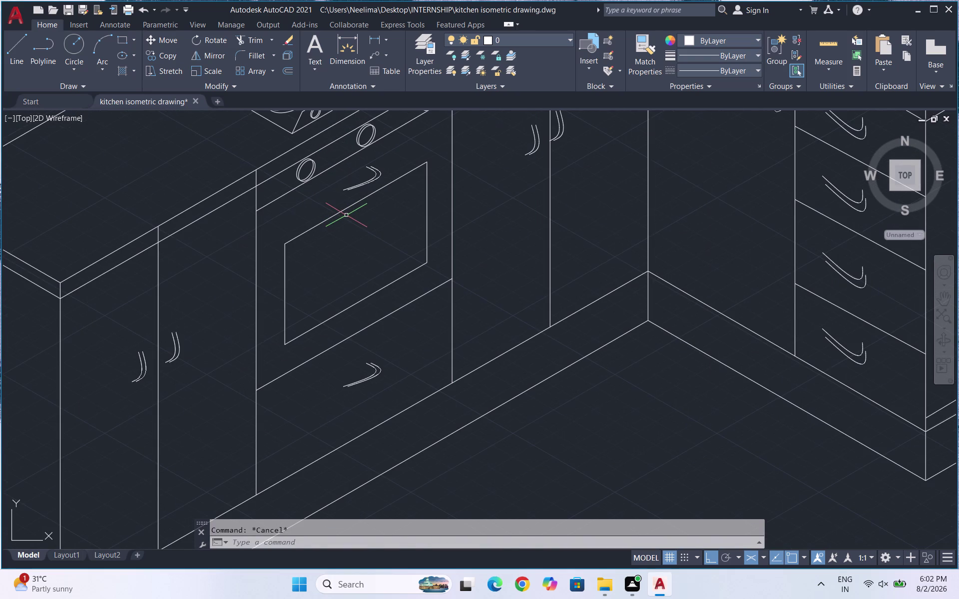
key(f)
key(Return)
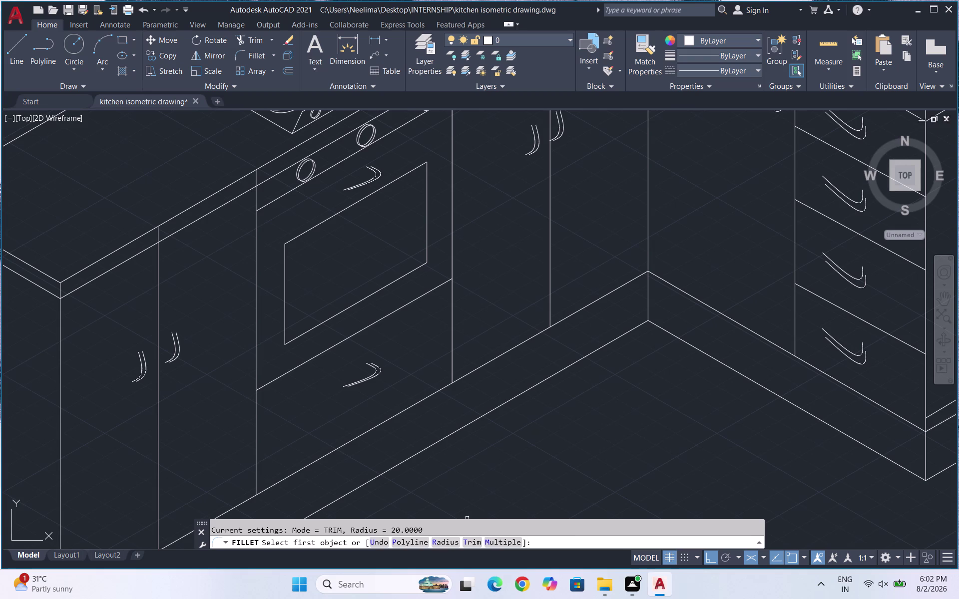
click(446, 537)
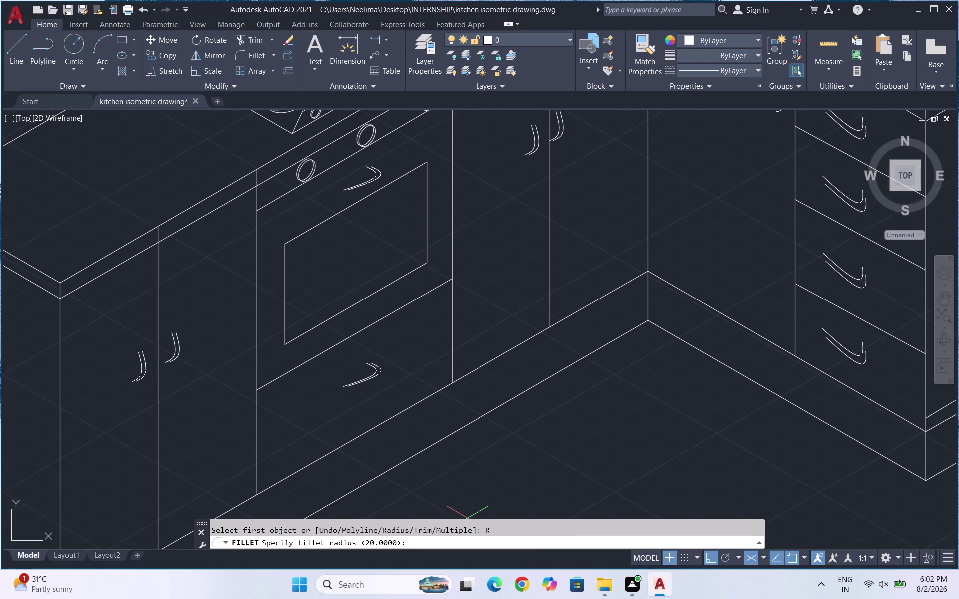
key(2)
key(Return)
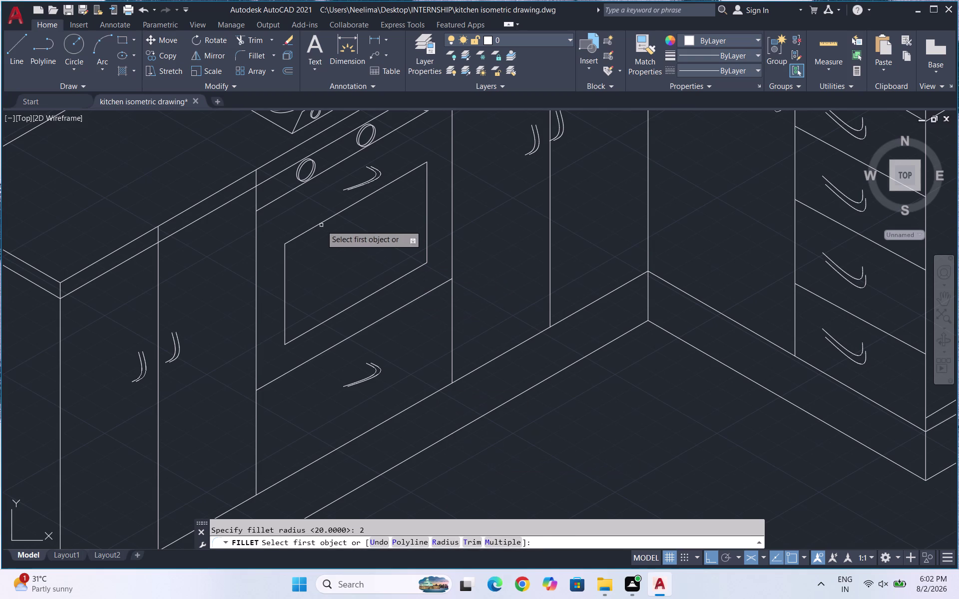
click(318, 225)
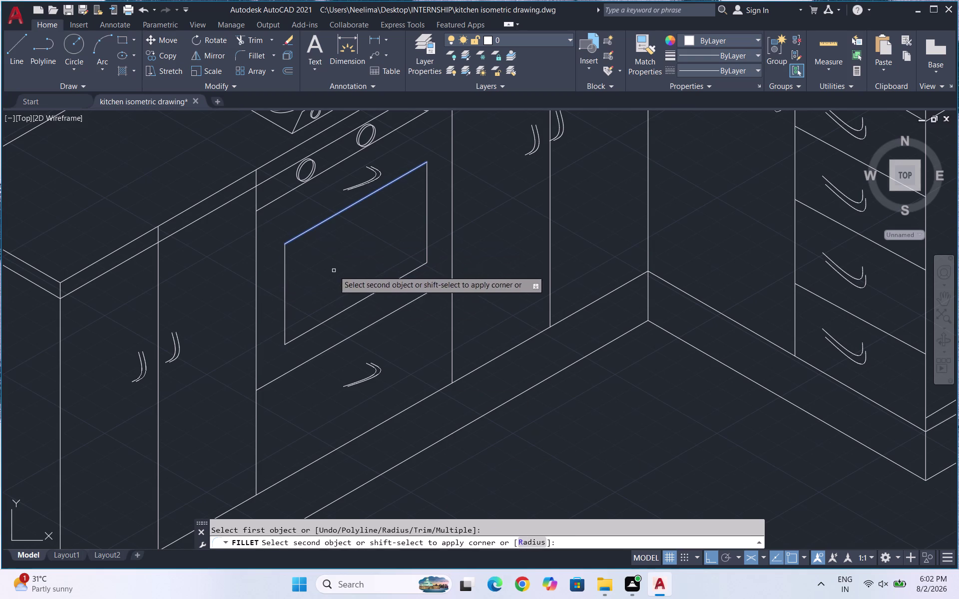
key(Escape)
Round one oven window corner with a 20-unit fillet radius.
key(f)
key(Return)
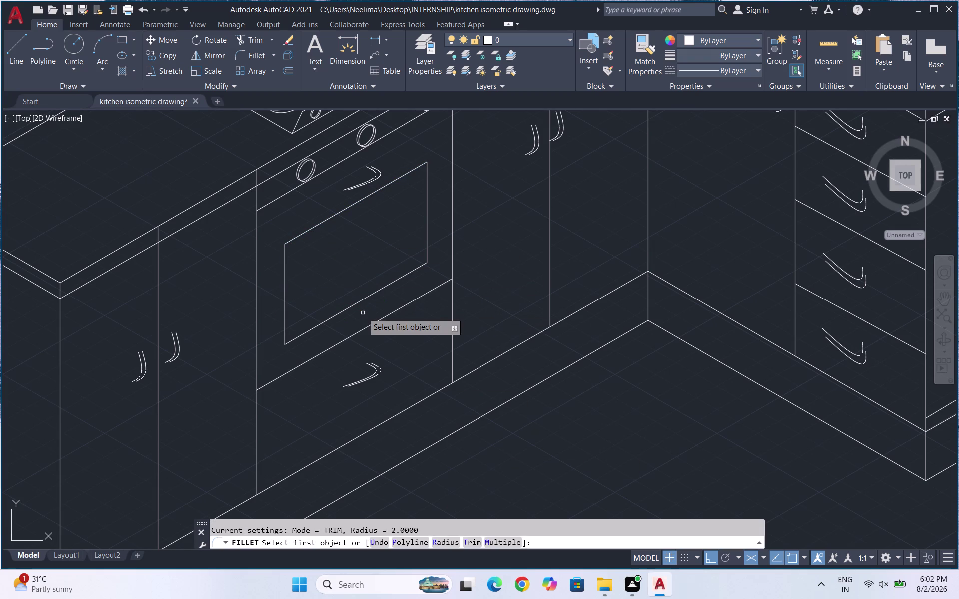
text(20)
key(Return)
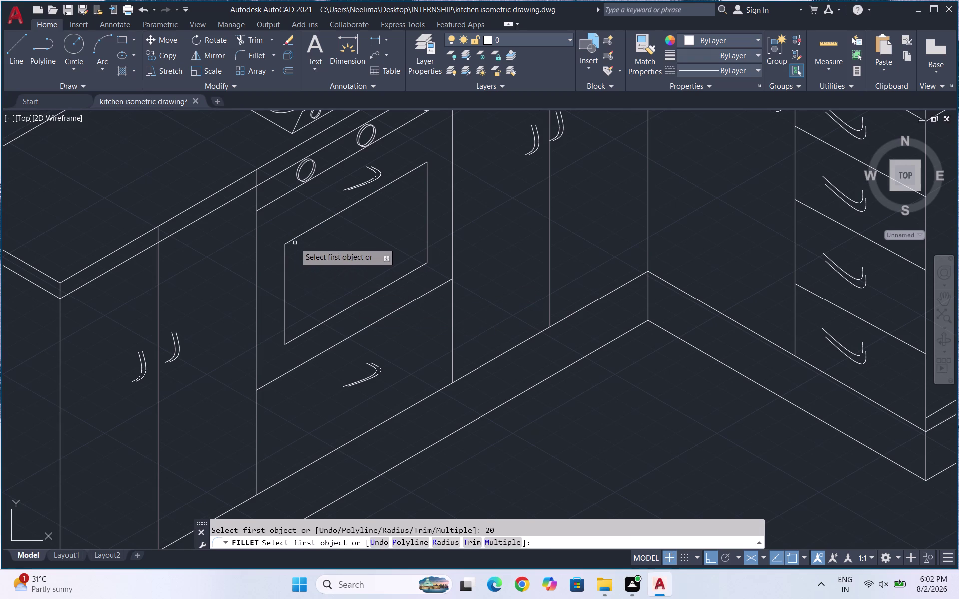
click(295, 239)
click(284, 266)
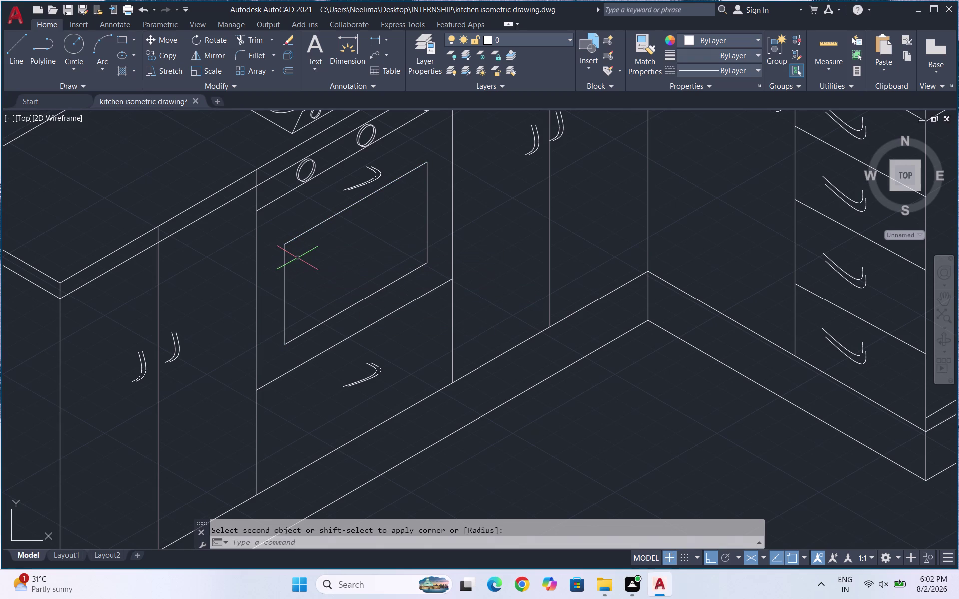
key(Escape)
key(Escape)
Refillet the oven window's top-left corner at radius 20.
key(f)
key(Return)
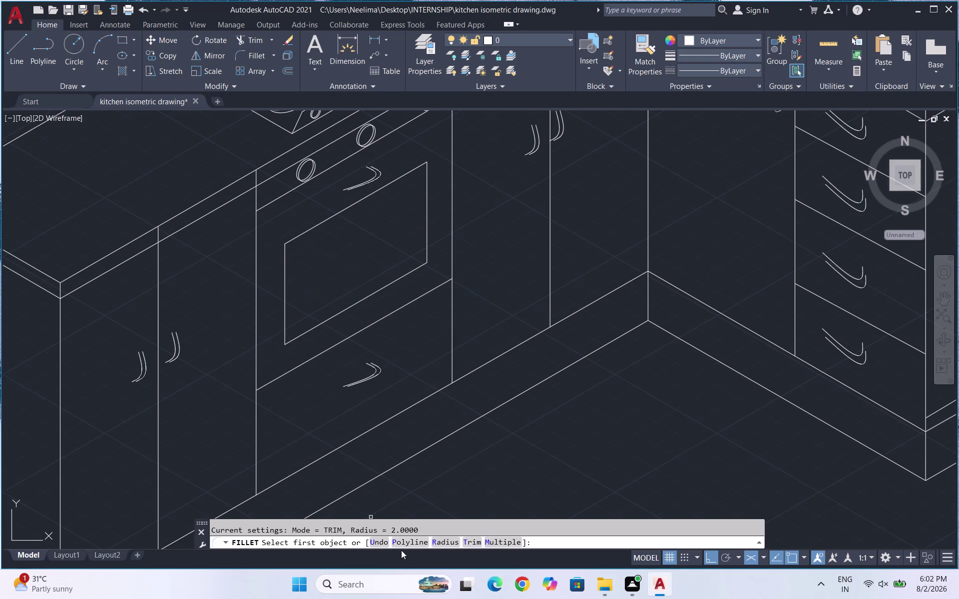
click(448, 542)
text(20)
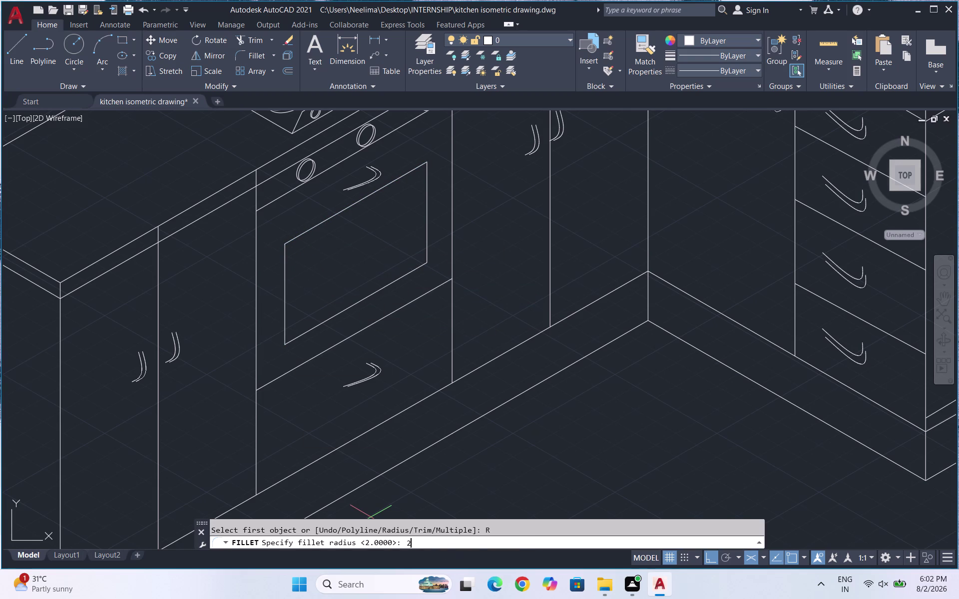
key(Return)
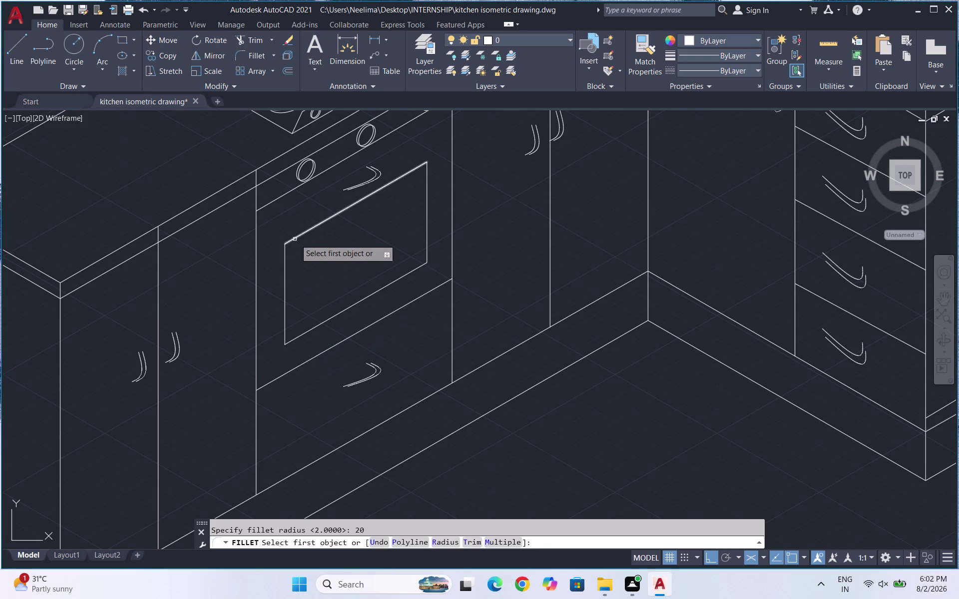
click(296, 239)
click(286, 266)
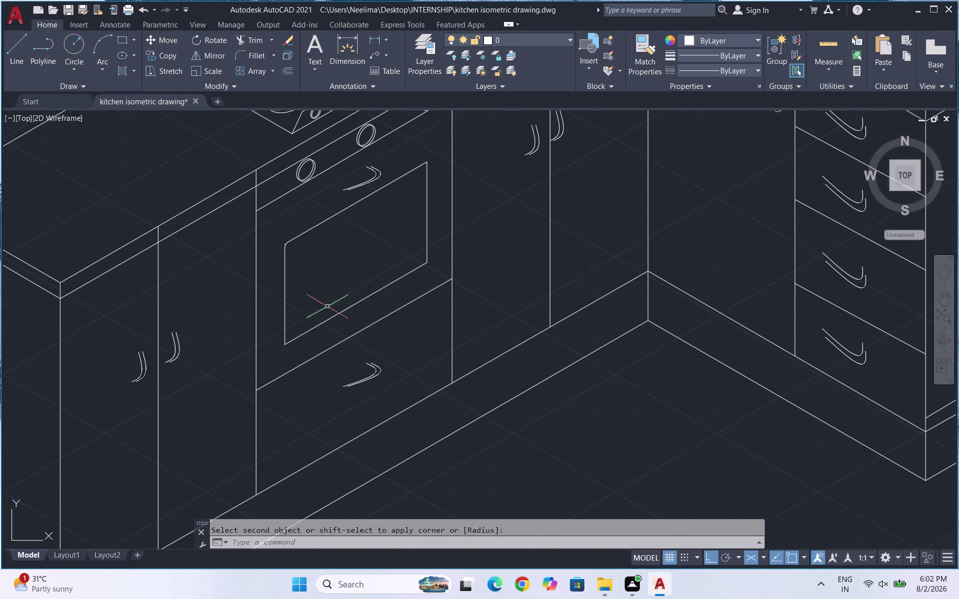
Round the remaining oven window corners at radius 20 and end filleting.
key(space)
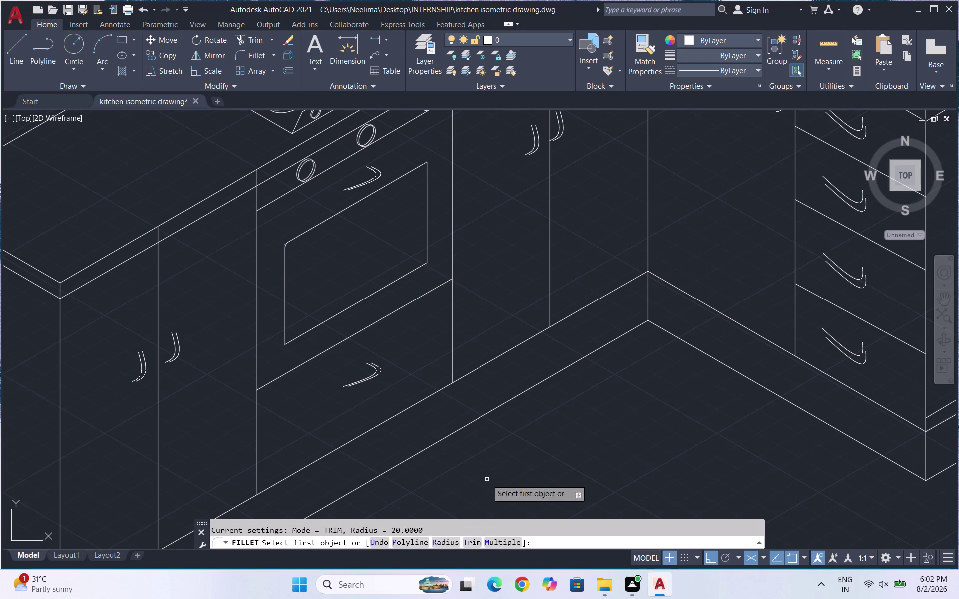
click(500, 542)
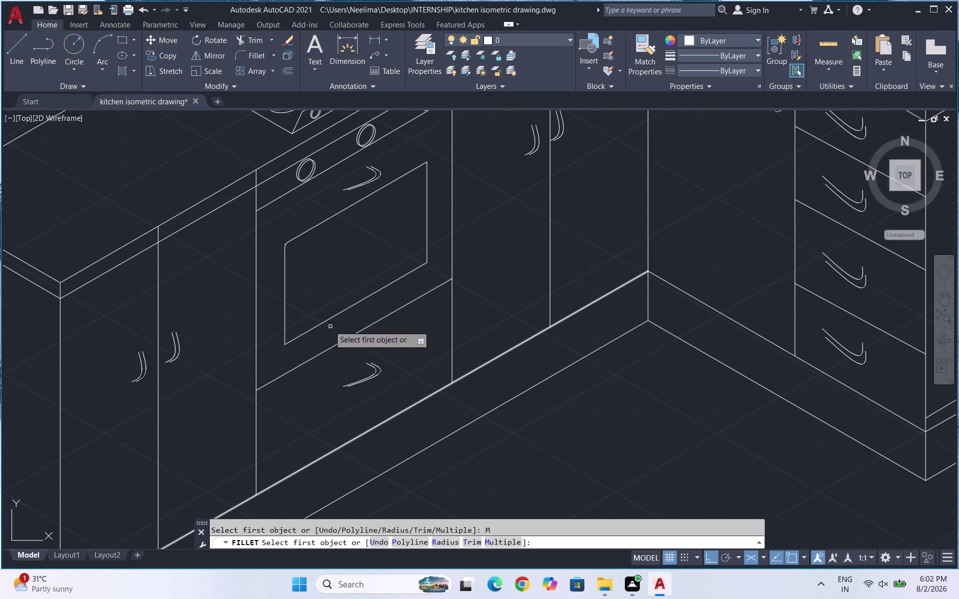
click(319, 326)
click(283, 326)
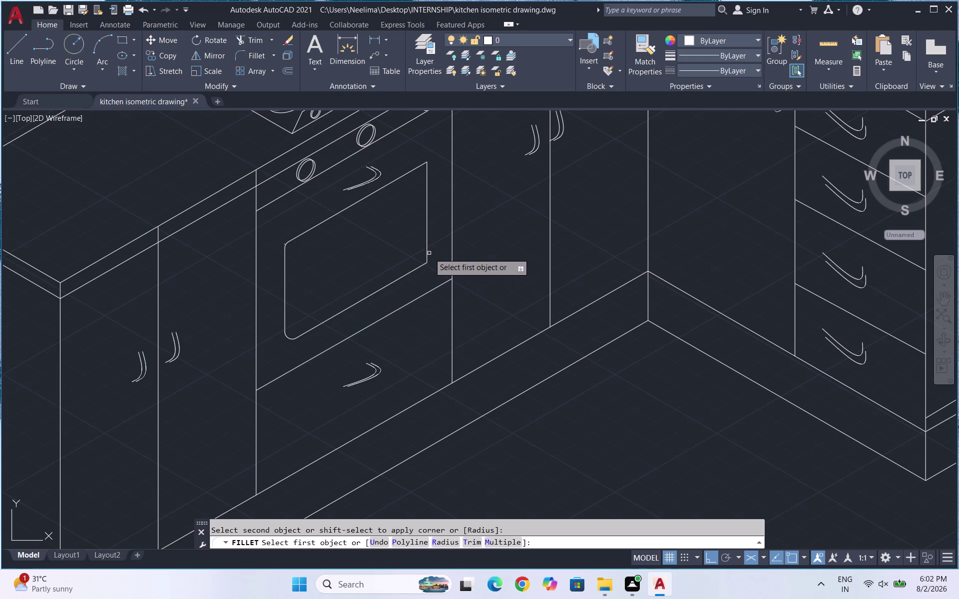
click(429, 253)
click(425, 251)
click(417, 267)
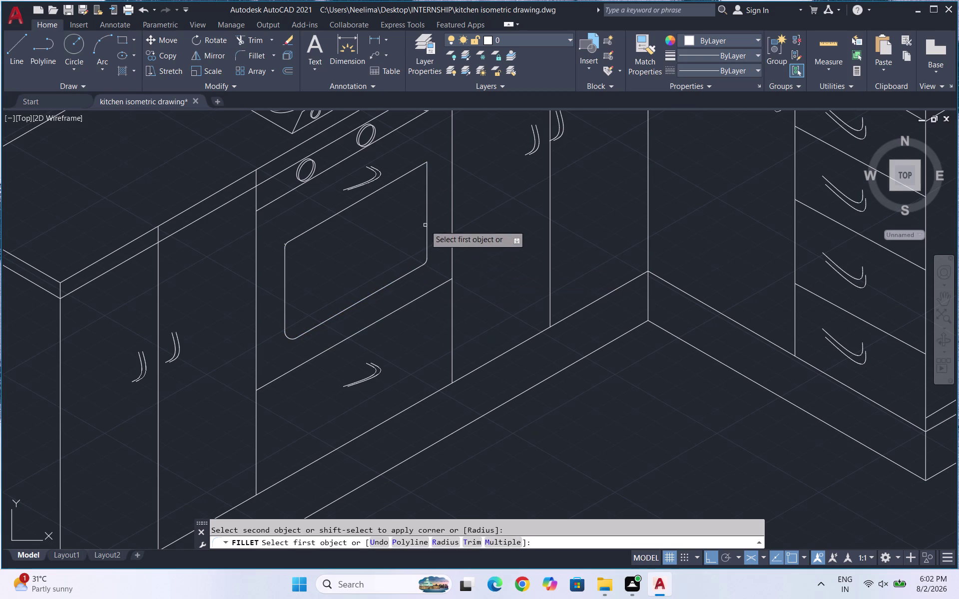
click(417, 166)
click(429, 177)
scroll(down, 3)
scroll(down, 3)
key(Escape)
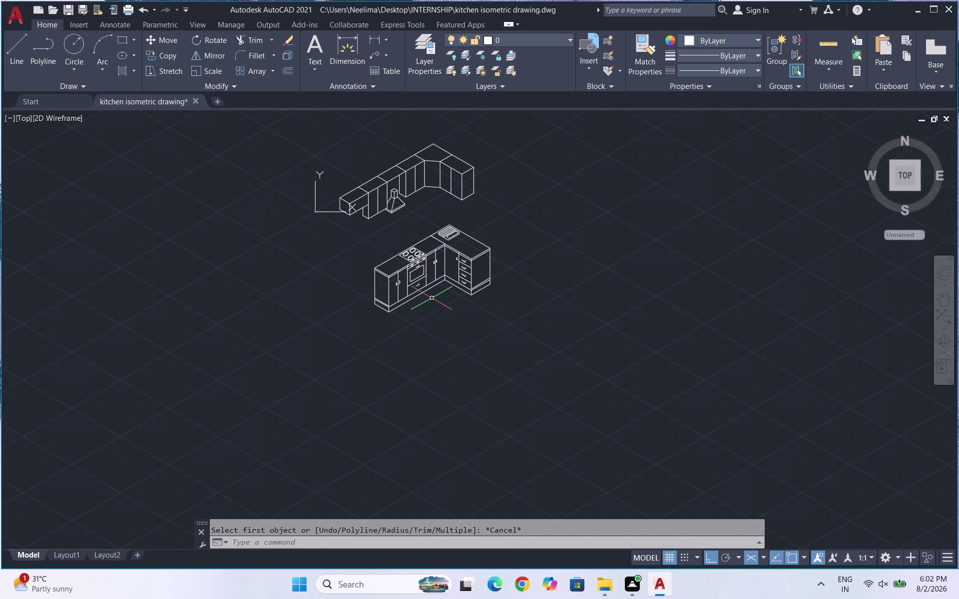
Start a spline handle on the left upper cabinet, abandoning the first try.
scroll(up, 3)
scroll(up, 3)
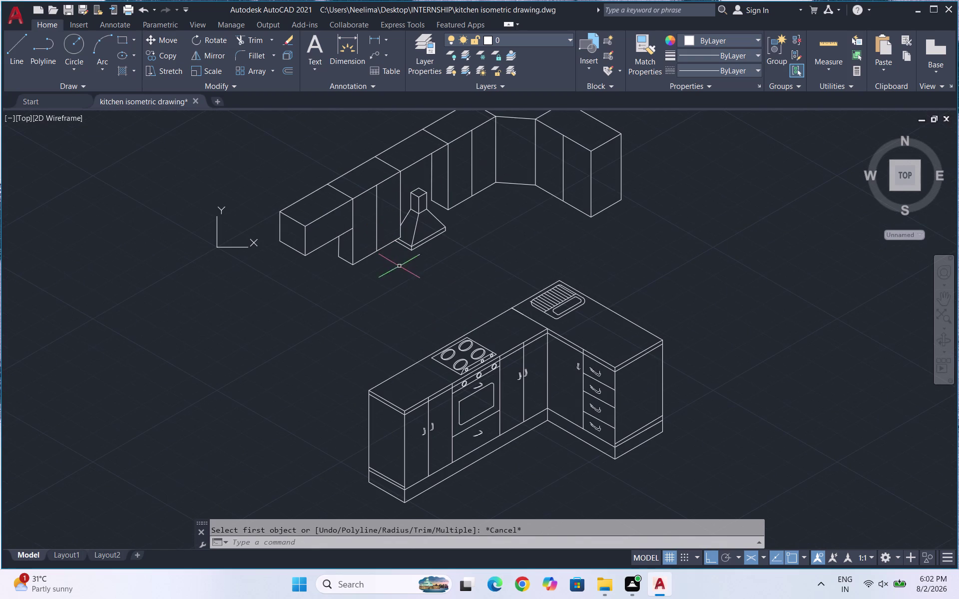
text(spl)
key(Return)
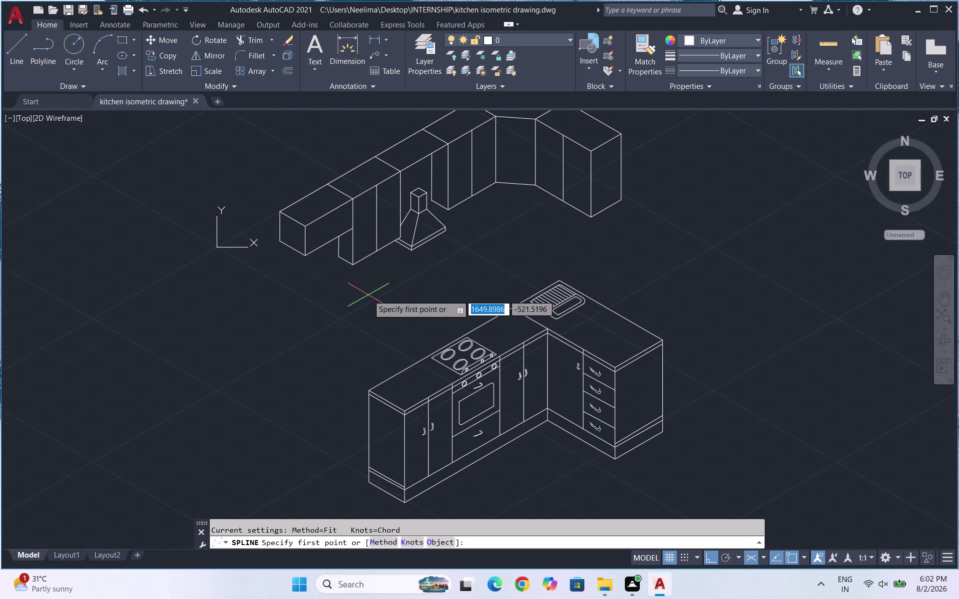
scroll(up, 3)
click(215, 217)
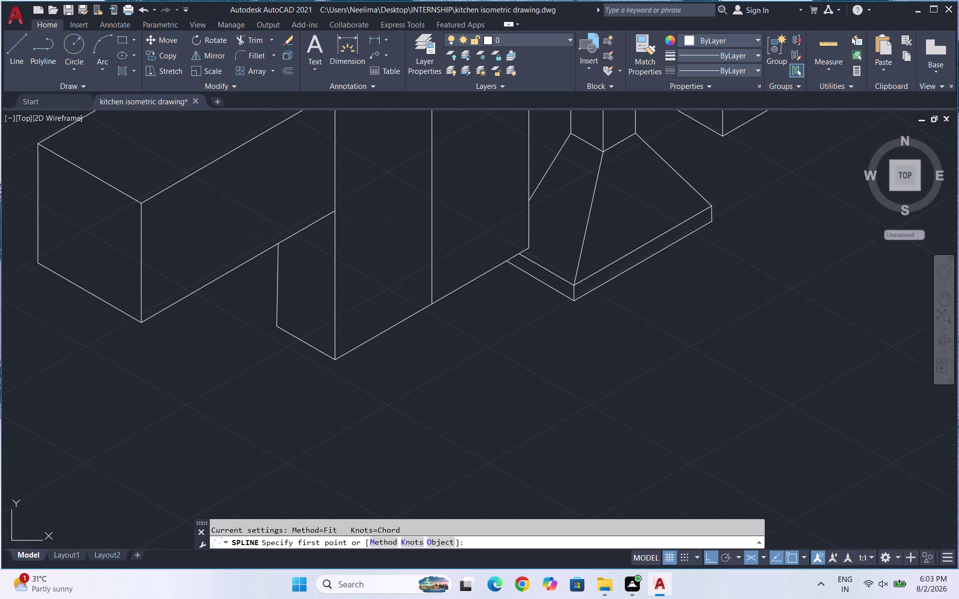
click(260, 192)
click(251, 185)
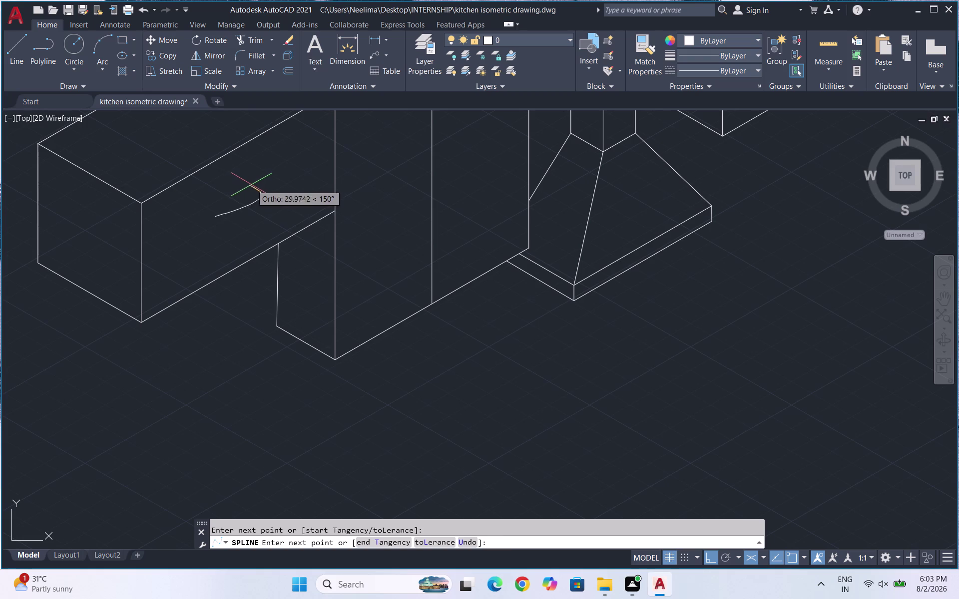
key(Escape)
Draw the three-point spline handle on the left upper cabinet face.
text(sp)
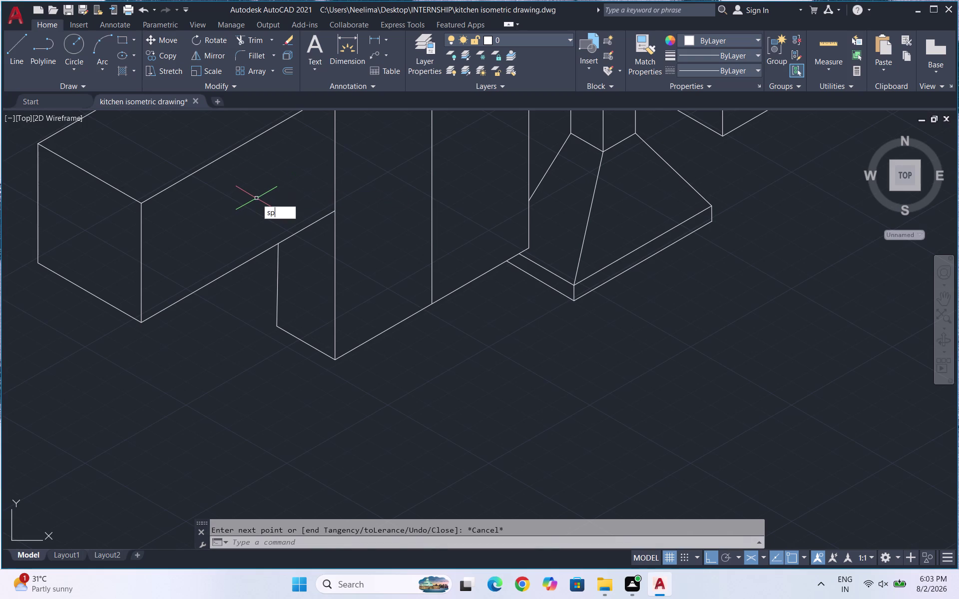
text(l)
key(Return)
click(215, 209)
click(254, 186)
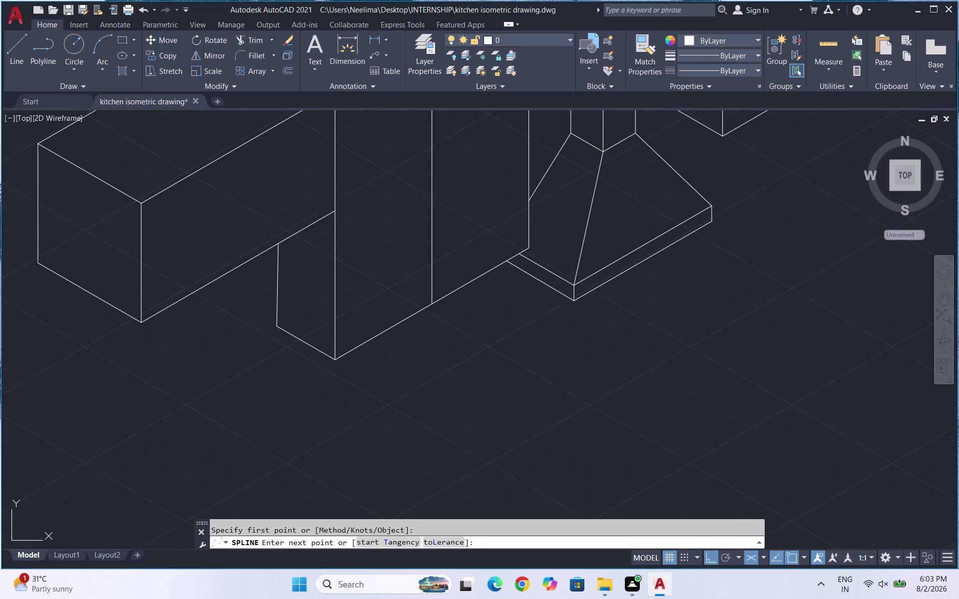
click(252, 183)
key(Return)
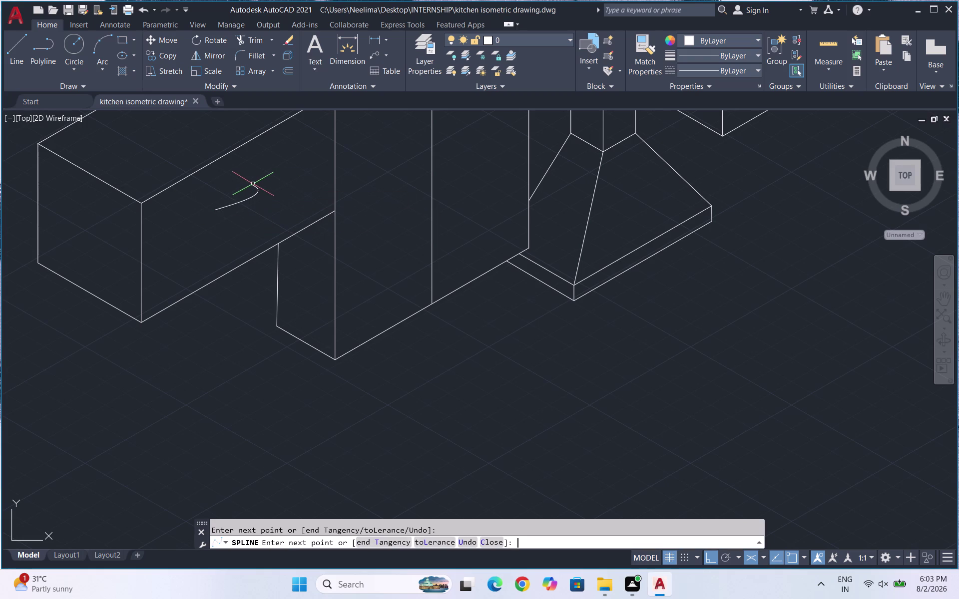
Copy the handle curve several times just below it on the right isoplane.
drag(250, 204, 242, 193)
click(239, 192)
text(co)
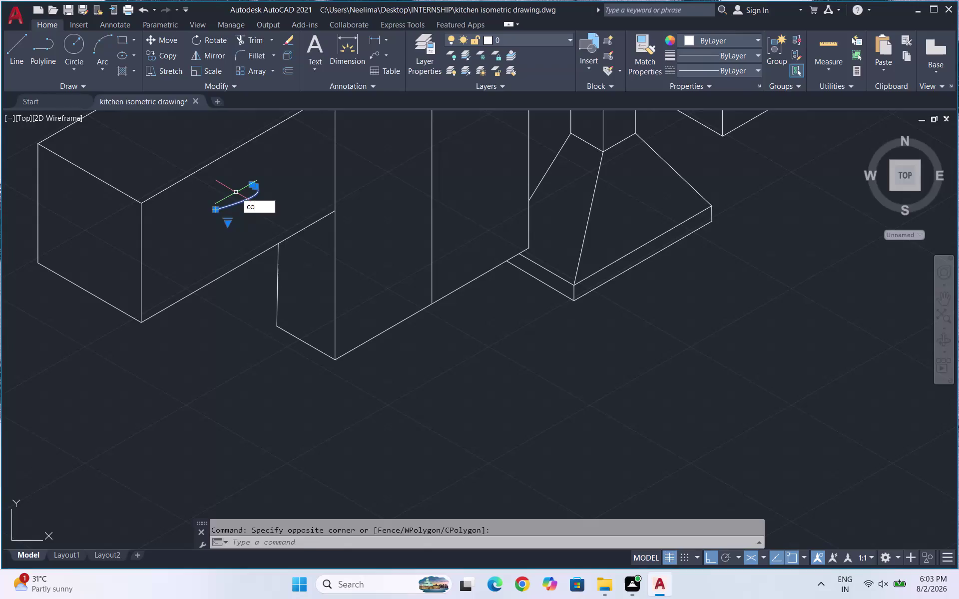
key(Return)
click(249, 199)
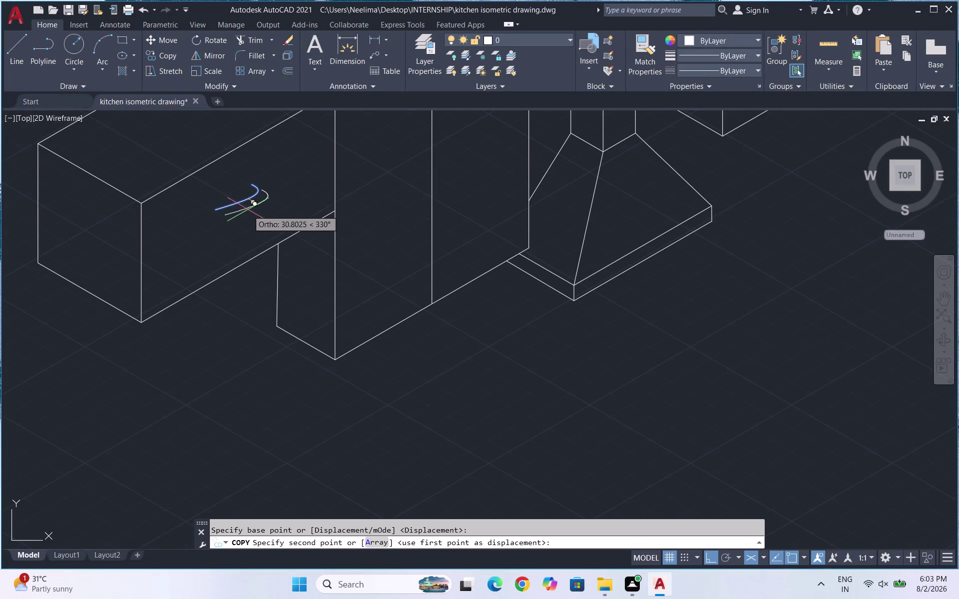
key(F5)
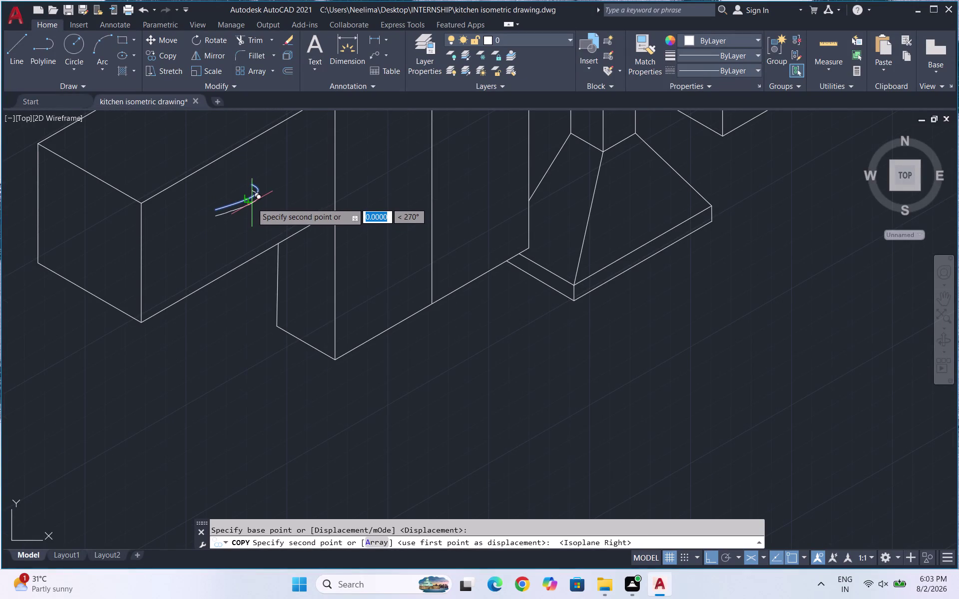
click(252, 202)
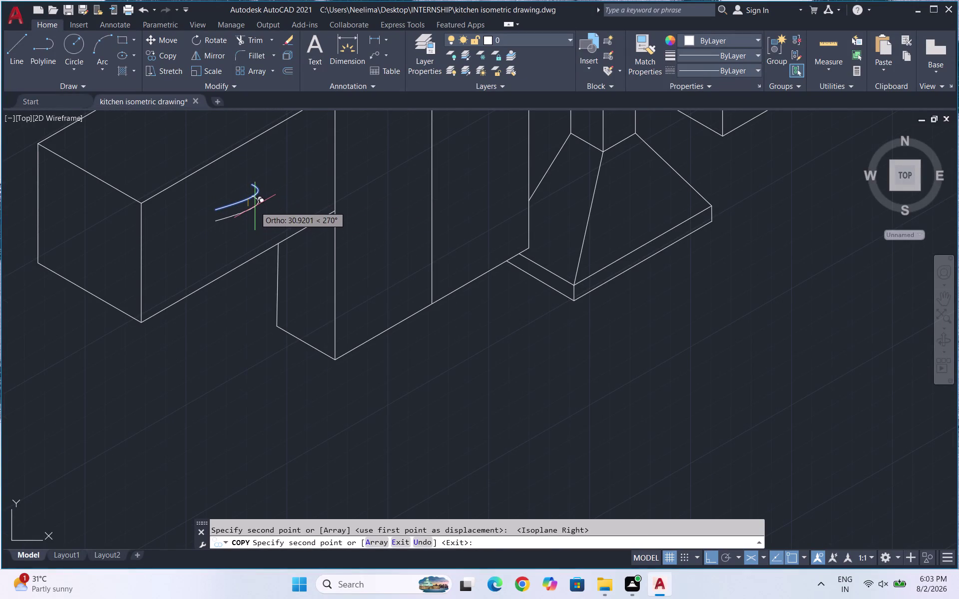
click(254, 205)
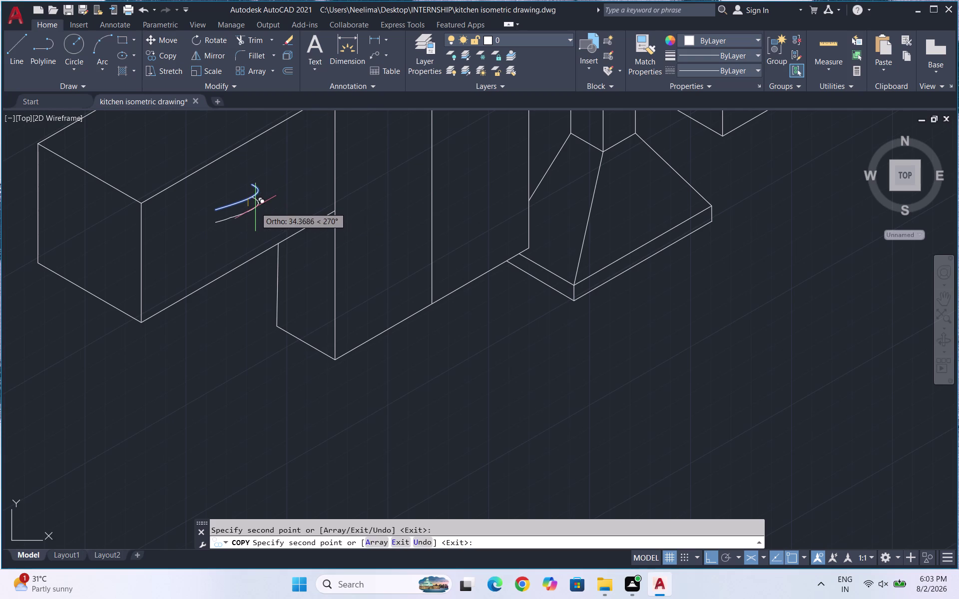
click(253, 204)
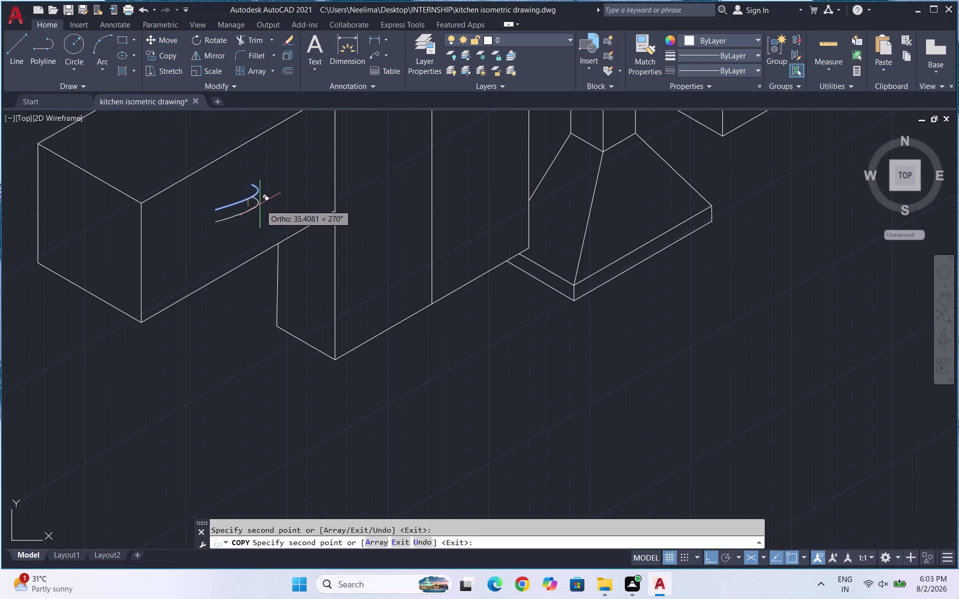
click(256, 203)
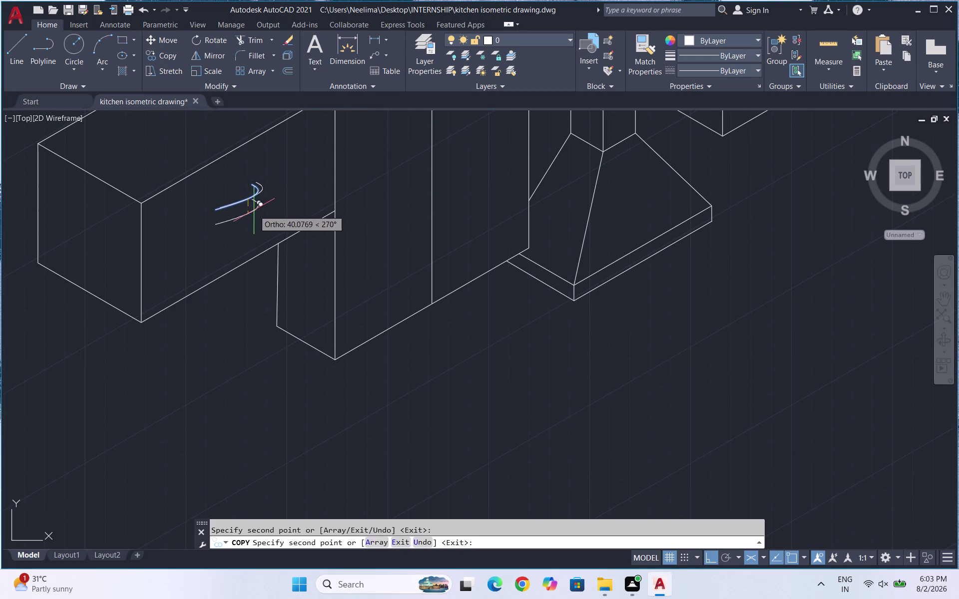
click(255, 208)
key(Escape)
scroll(up, 3)
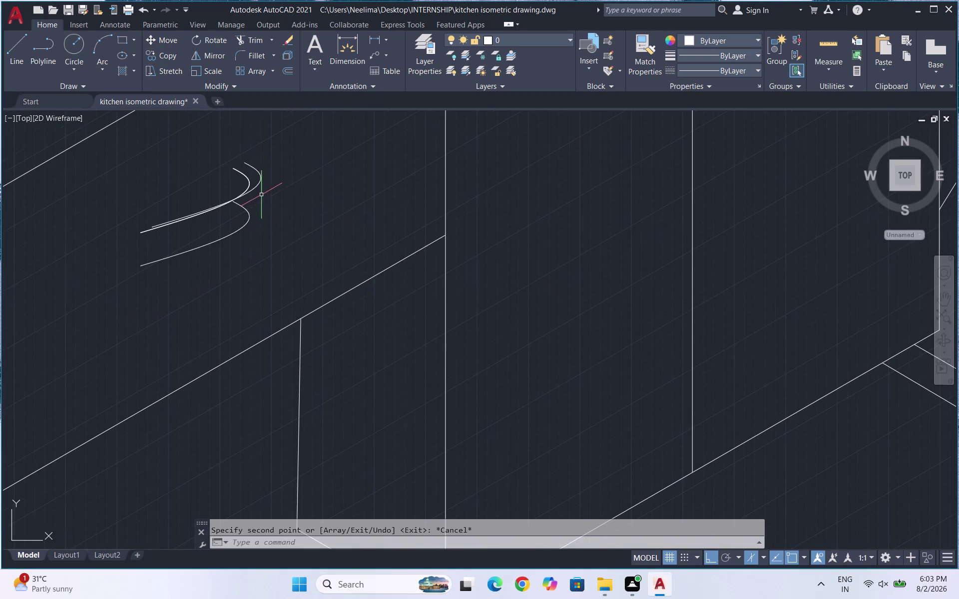
Erase the stray extra handle curve.
drag(263, 191, 262, 186)
click(261, 178)
key(Delete)
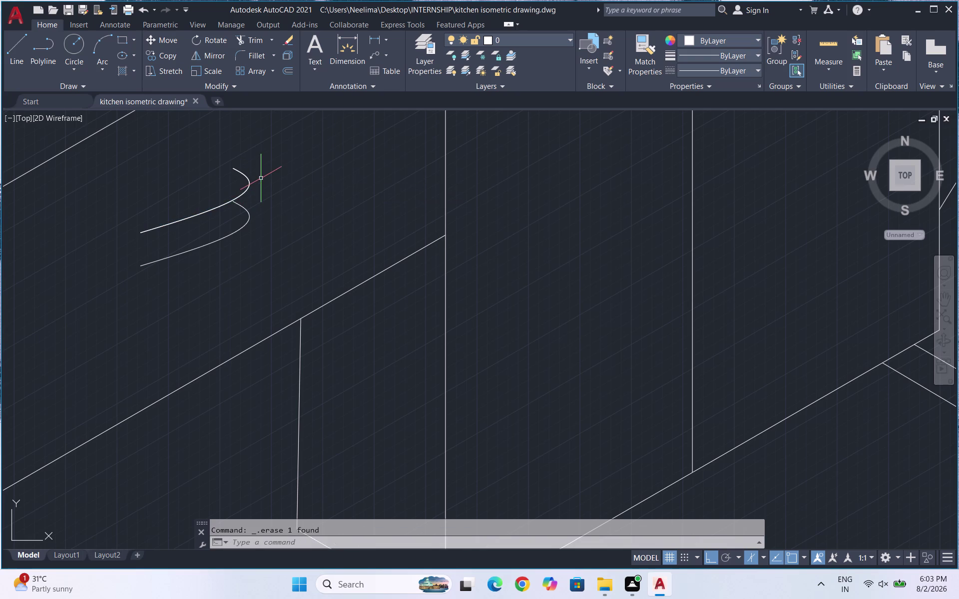
Move the lower curve parallel beside the upper one with Ortho temporarily off.
drag(246, 244, 245, 239)
click(230, 229)
key(m)
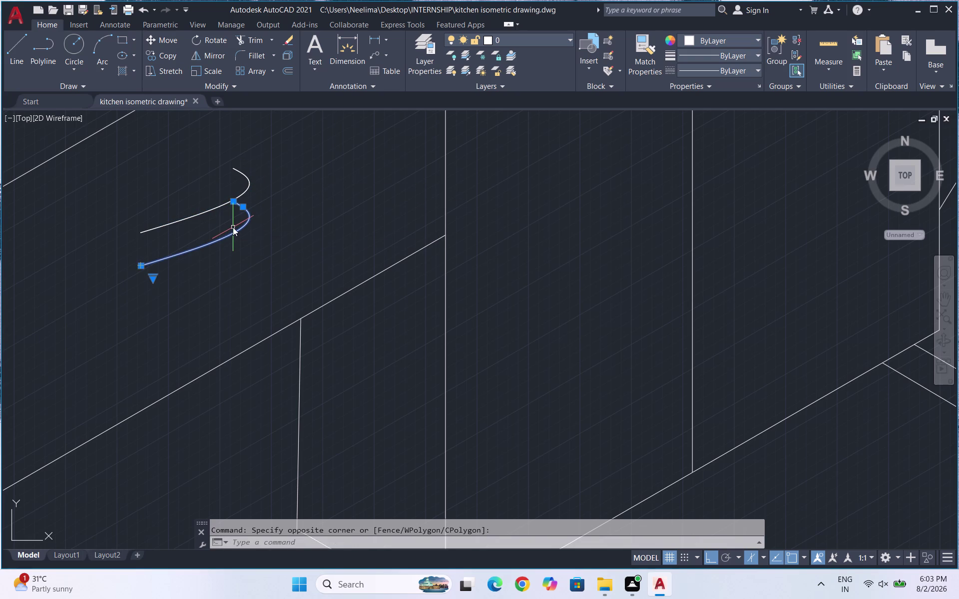
key(Return)
drag(248, 225, 248, 221)
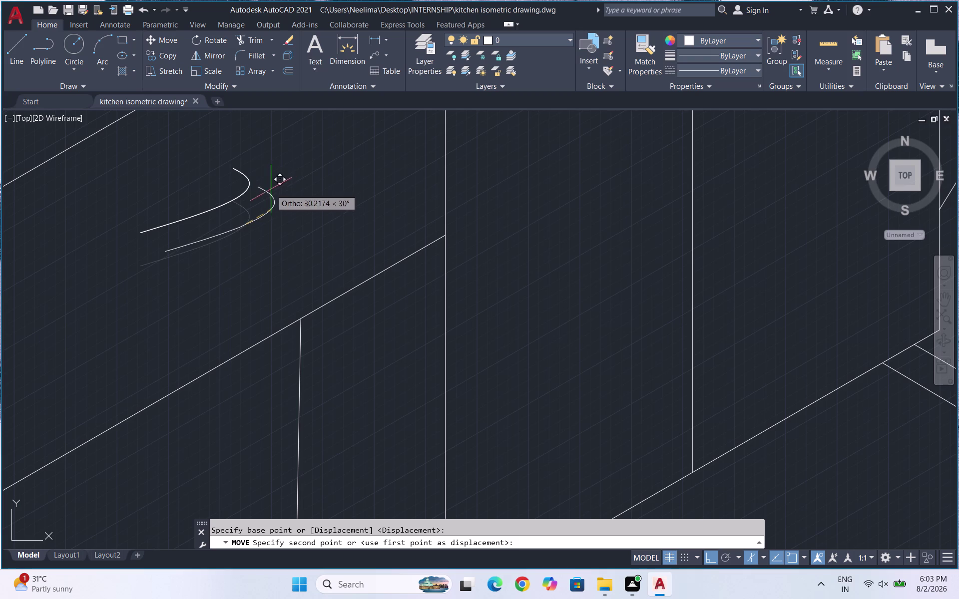
key(F8)
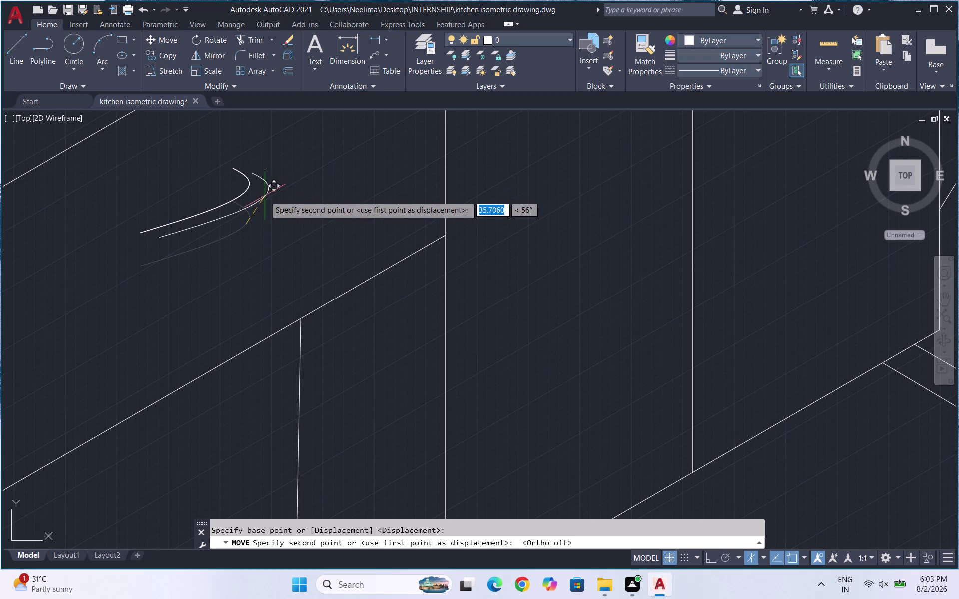
click(260, 197)
drag(274, 224, 225, 196)
click(202, 185)
key(F8)
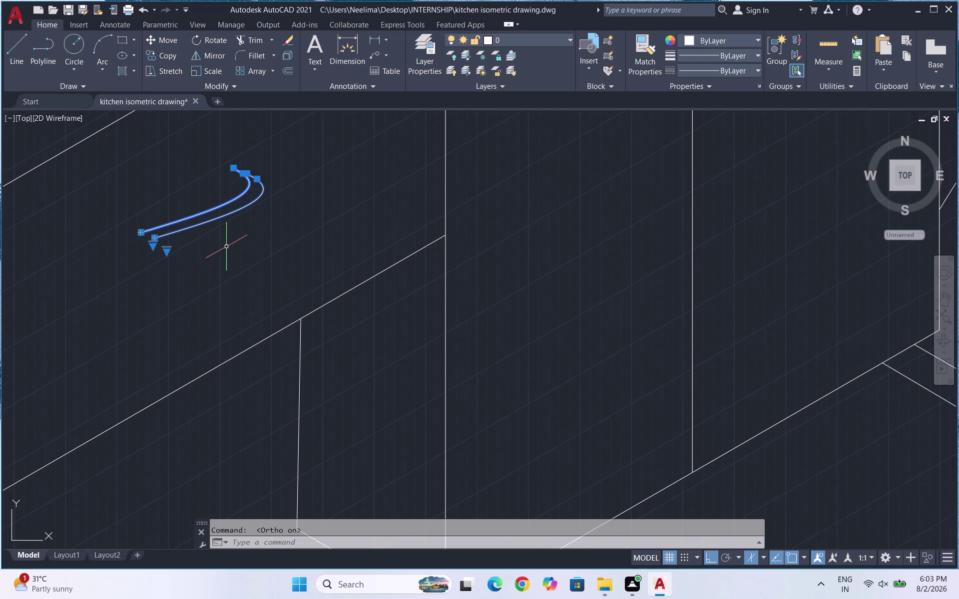
scroll(down, 3)
scroll(down, 3)
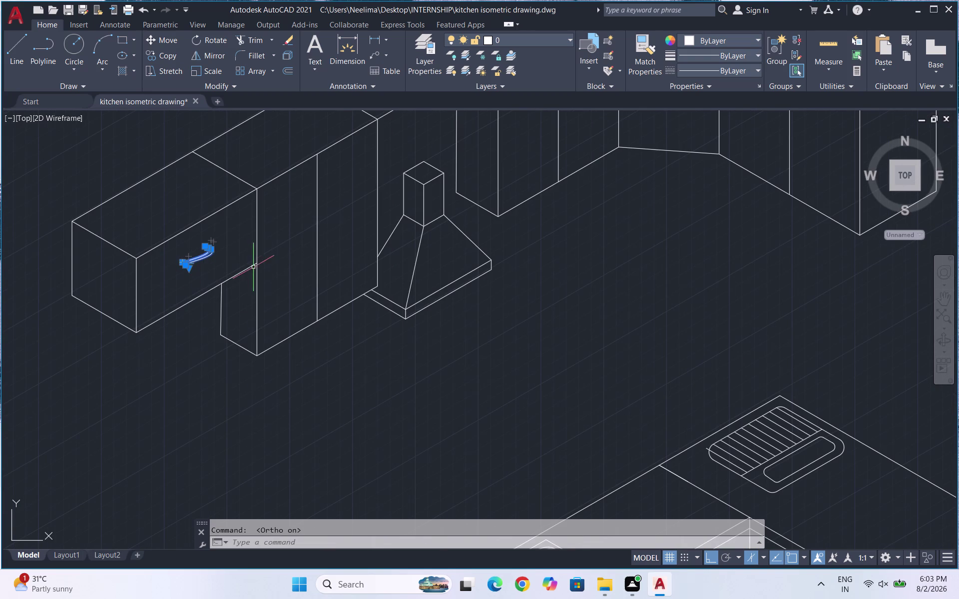
key(Escape)
scroll(down, 3)
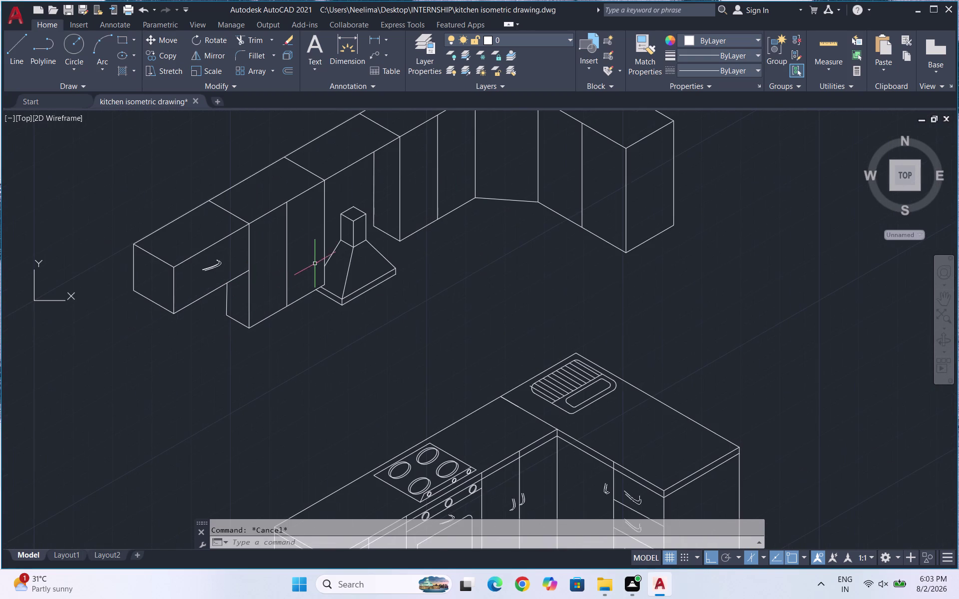
Draw a new three-point spline handle on the cabinet door beside the hood.
scroll(up, 3)
text(spl)
key(Return)
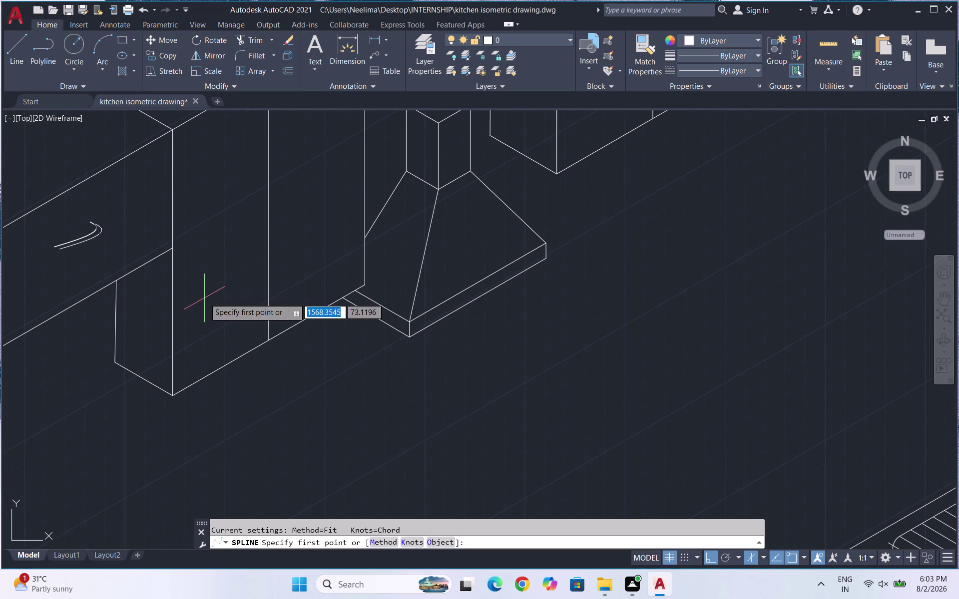
click(243, 281)
click(242, 305)
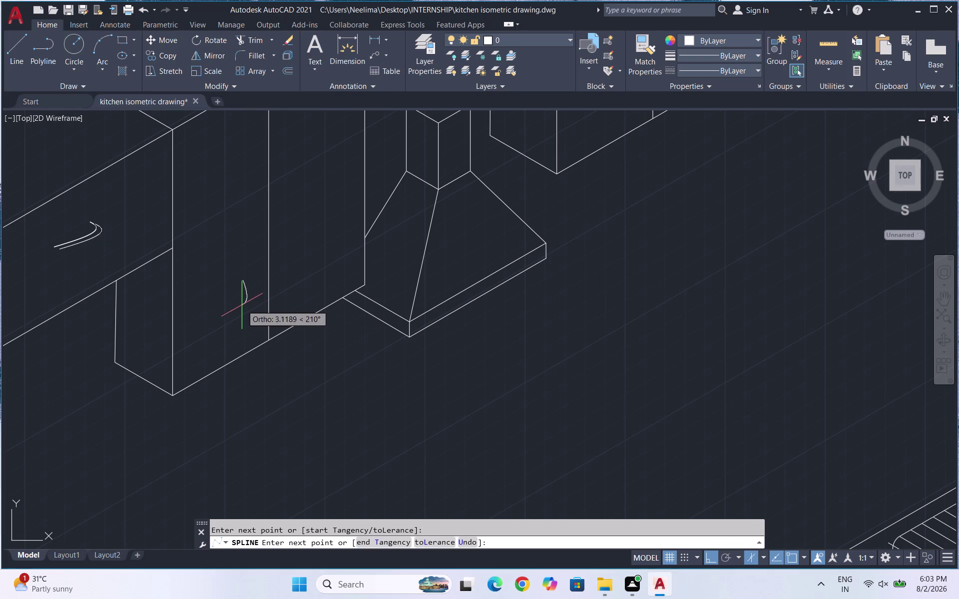
click(235, 305)
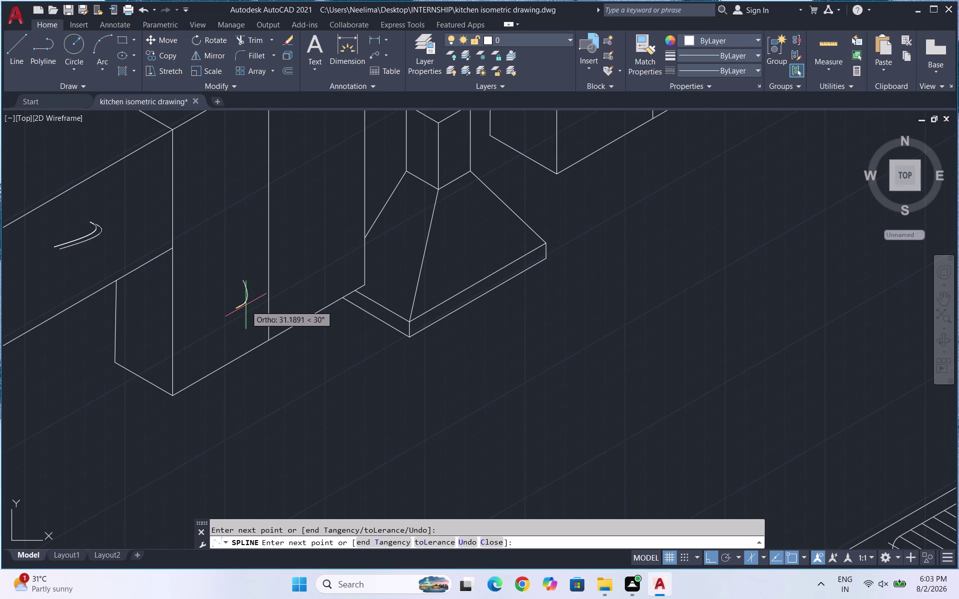
key(Return)
Select the new curve and start a copy, then cancel it.
scroll(up, 3)
drag(250, 307, 230, 289)
click(202, 286)
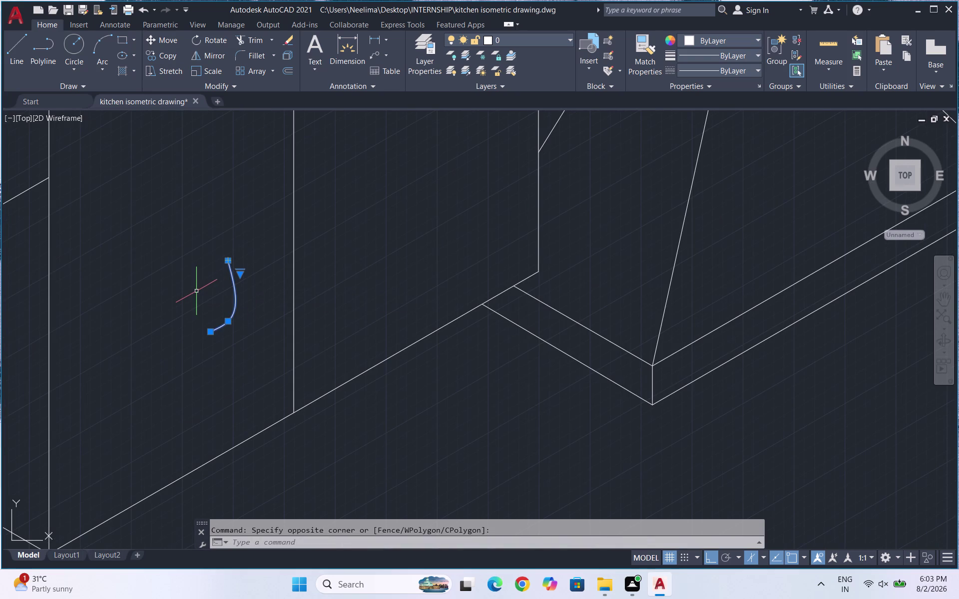
text(co)
key(Return)
click(239, 305)
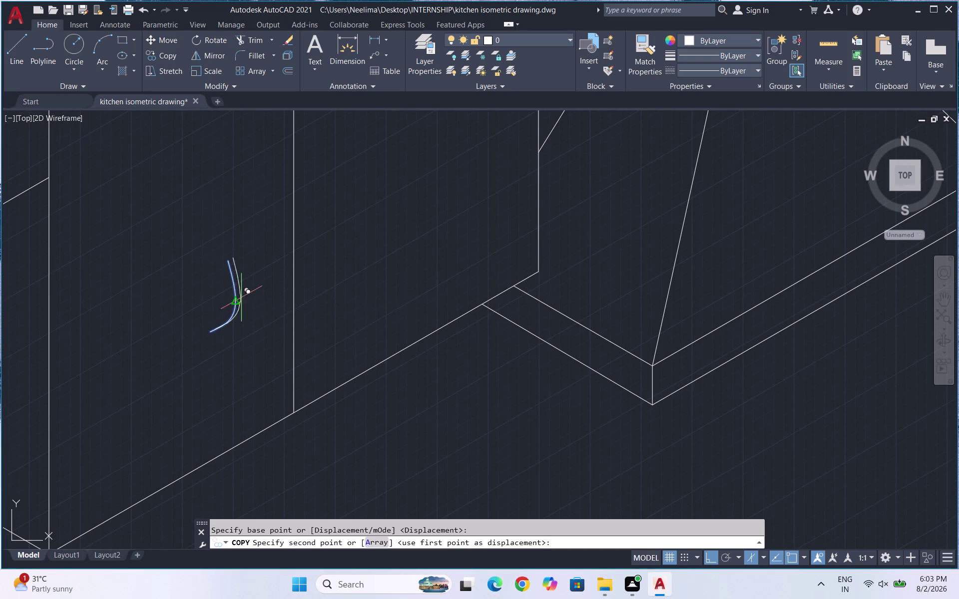
click(247, 296)
key(Escape)
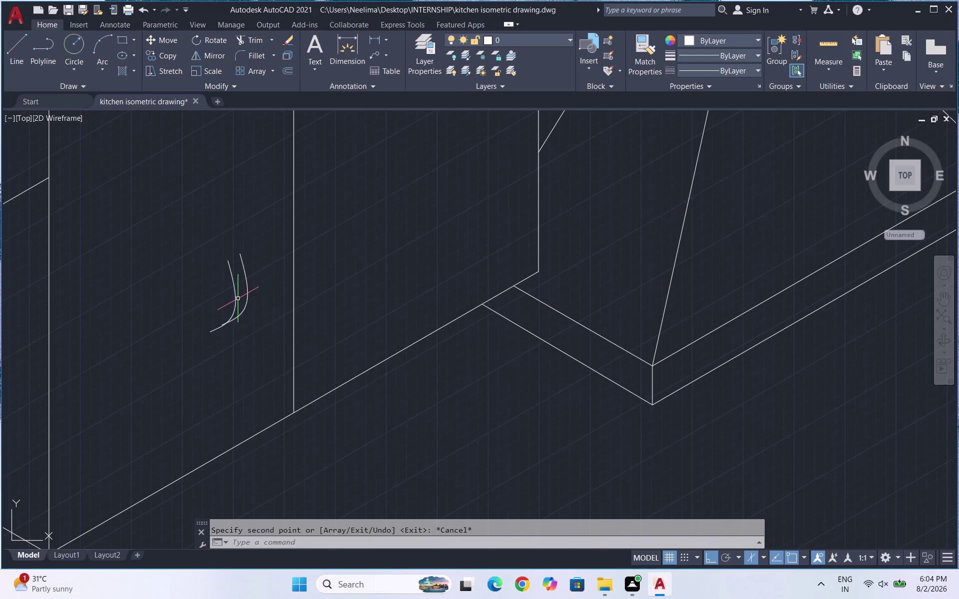
Move the handle curves so the two strokes sit side by side.
click(238, 299)
click(215, 306)
key(m)
key(Return)
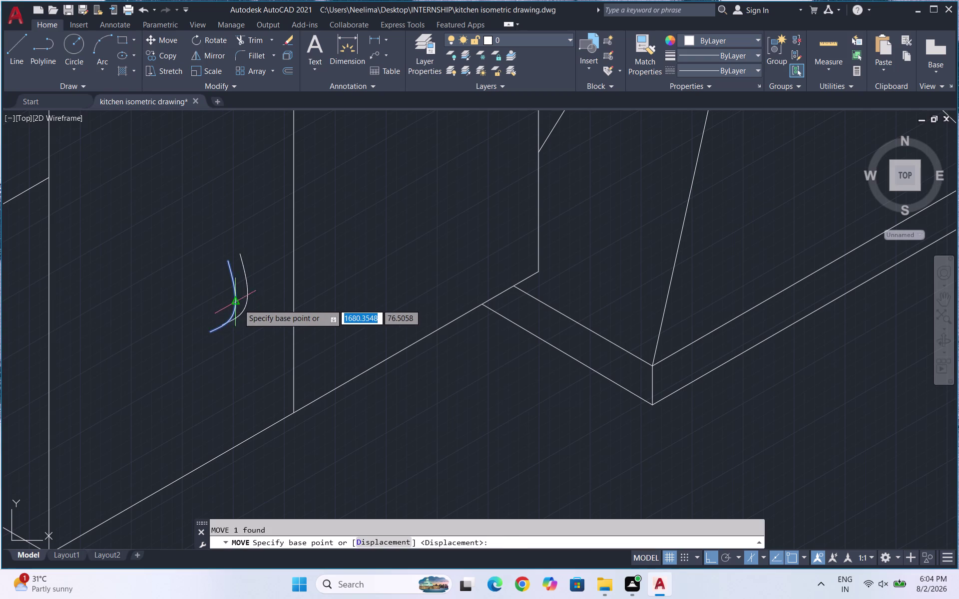
click(238, 303)
click(236, 296)
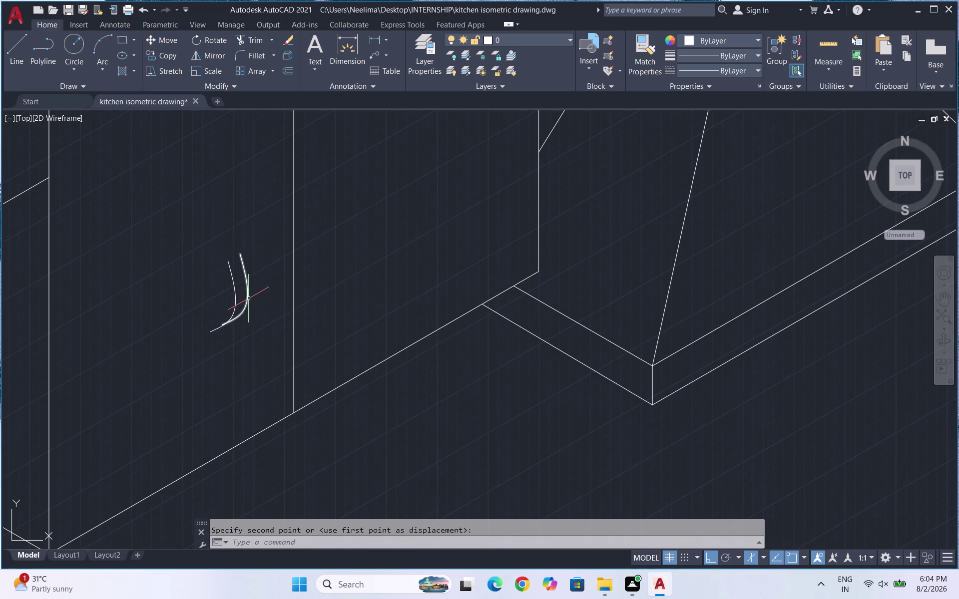
click(249, 301)
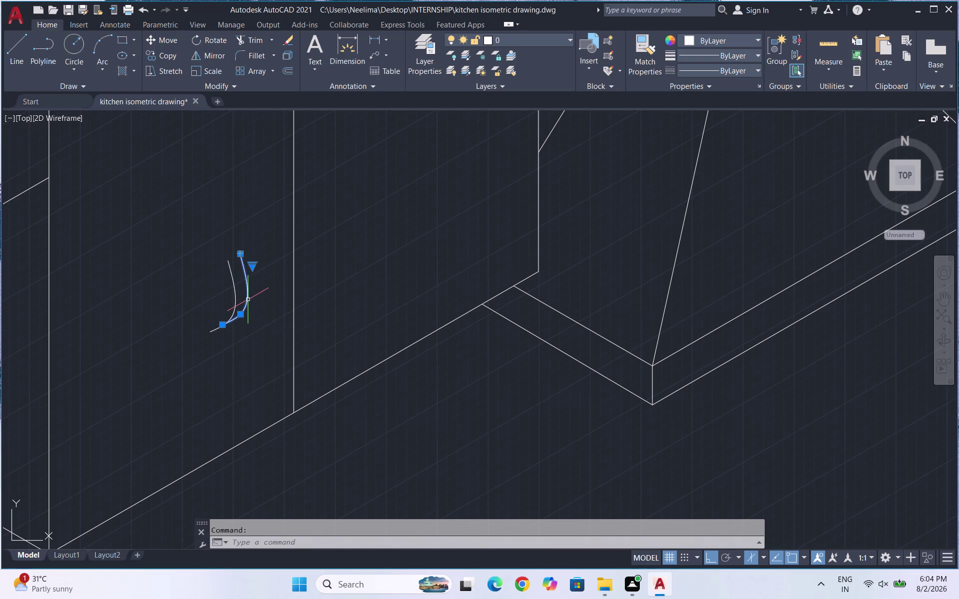
key(m)
key(Return)
drag(248, 300, 249, 307)
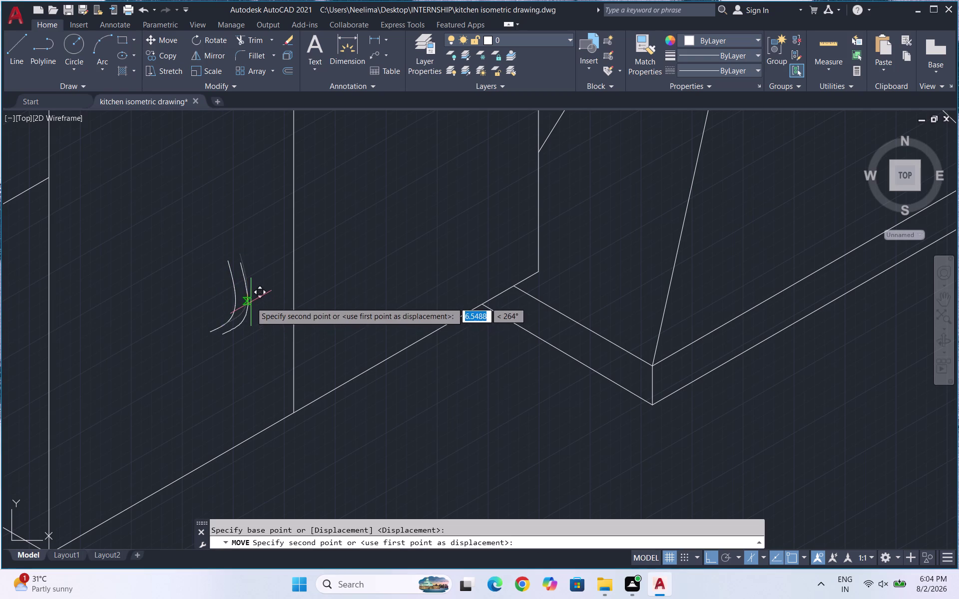
click(251, 303)
Window-select both handle curves and begin copying the pair.
drag(259, 321, 220, 297)
click(183, 286)
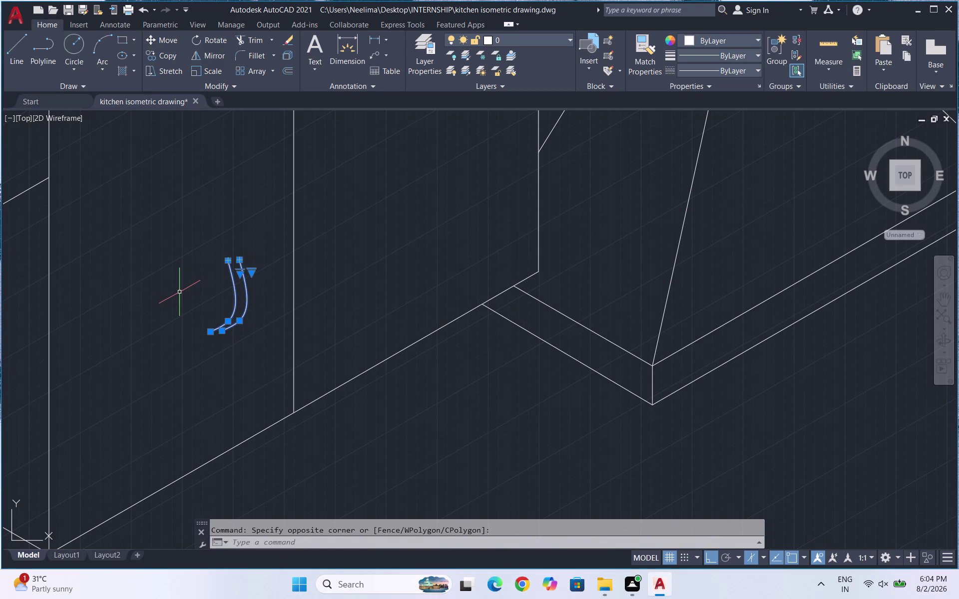
text(co)
key(Return)
scroll(down, 3)
scroll(down, 3)
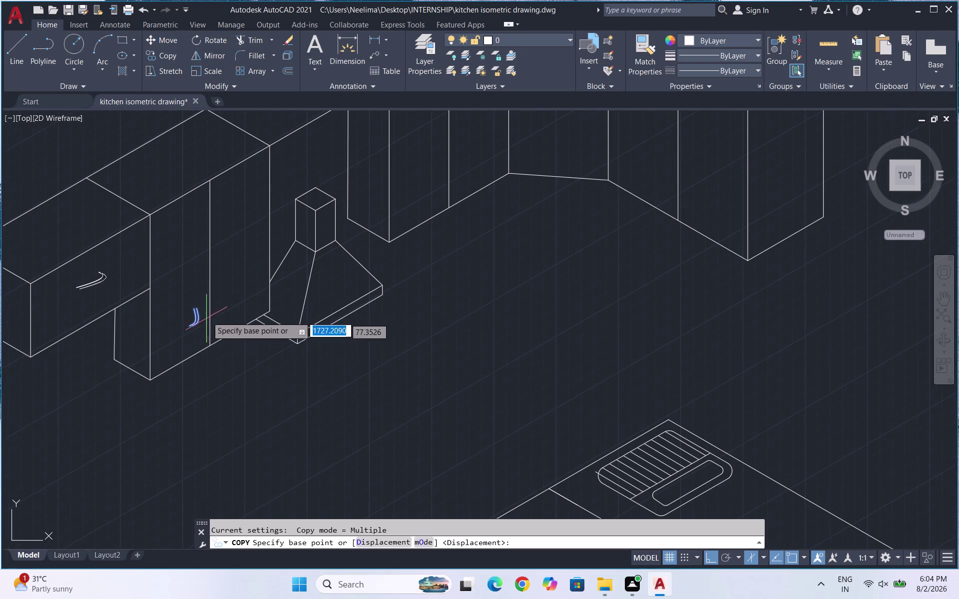
Place three copies of the handle pair on other cabinet doors.
click(198, 319)
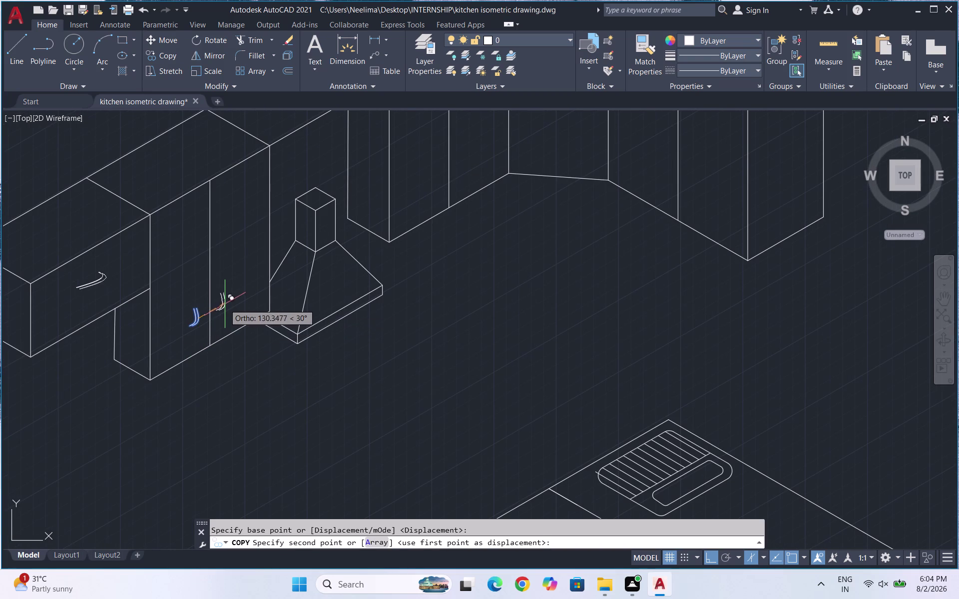
scroll(up, 3)
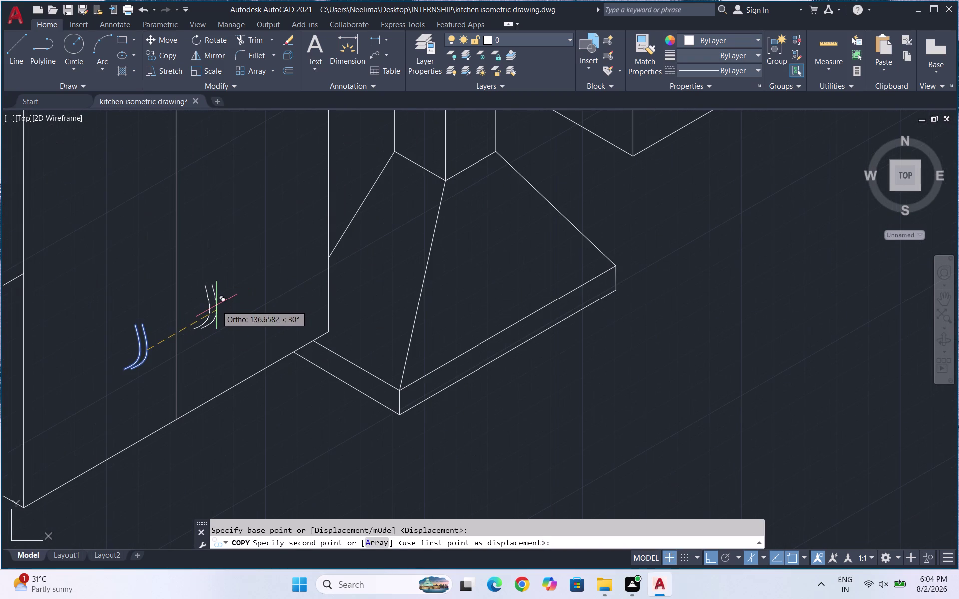
click(216, 305)
scroll(down, 3)
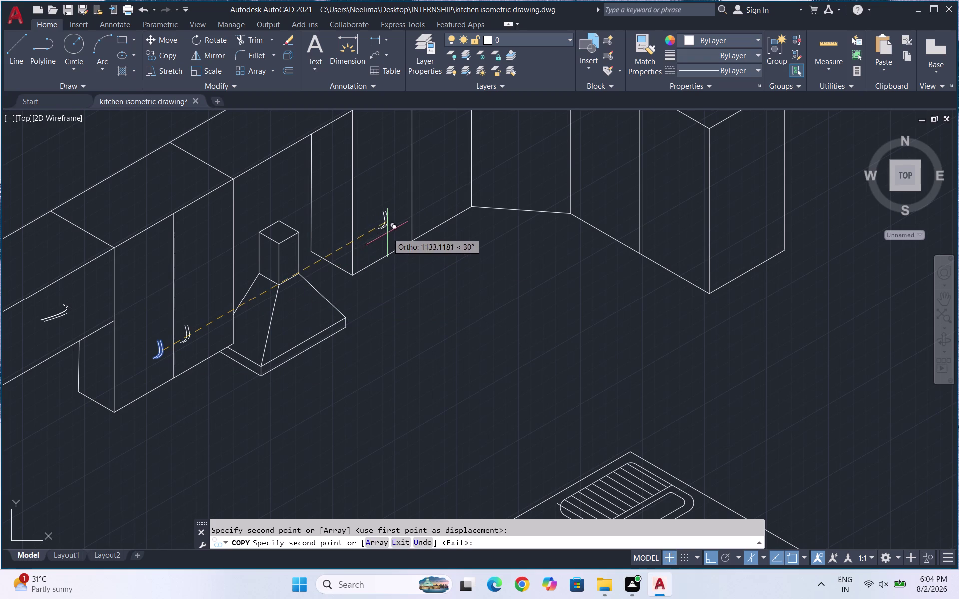
scroll(up, 3)
click(422, 202)
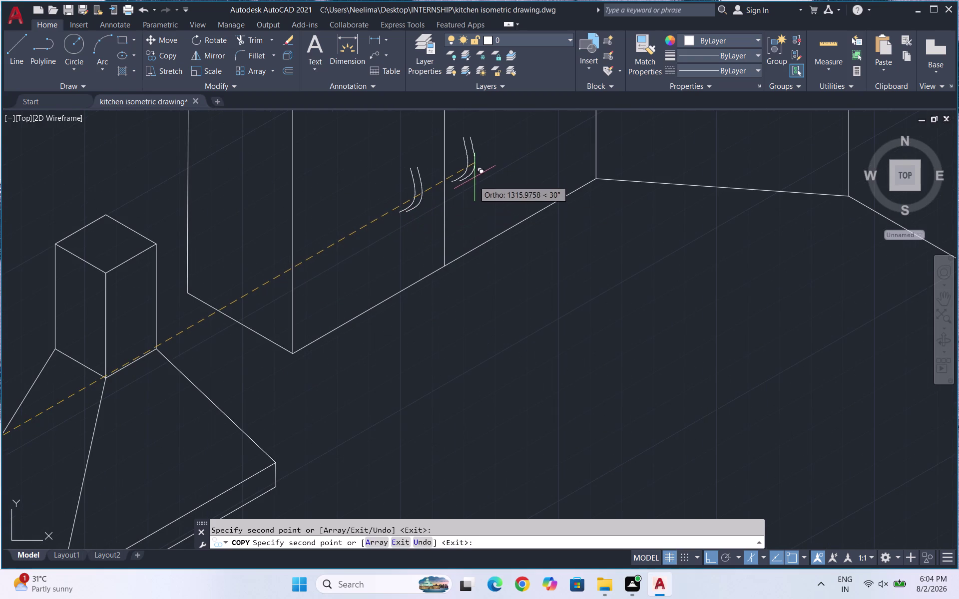
click(473, 189)
scroll(down, 3)
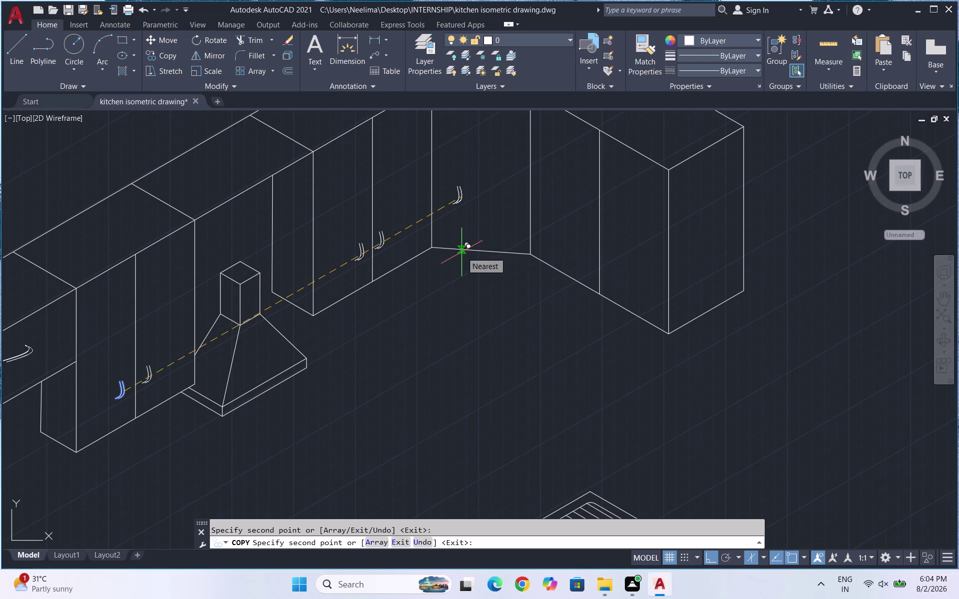
key(Escape)
Draw a hook-shaped spline handle on the corner cabinet and select it.
text(sp)
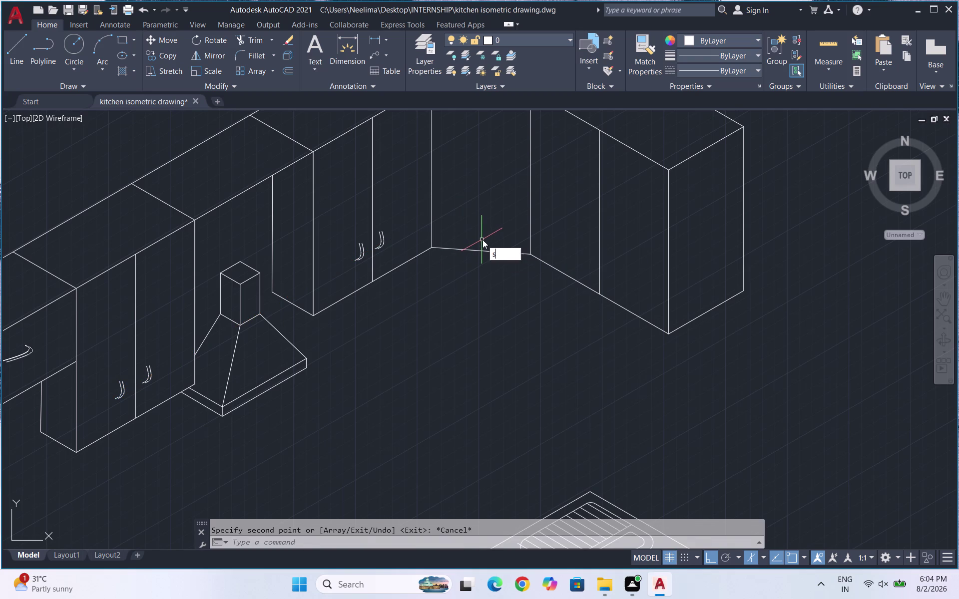
key(l)
key(Return)
click(454, 205)
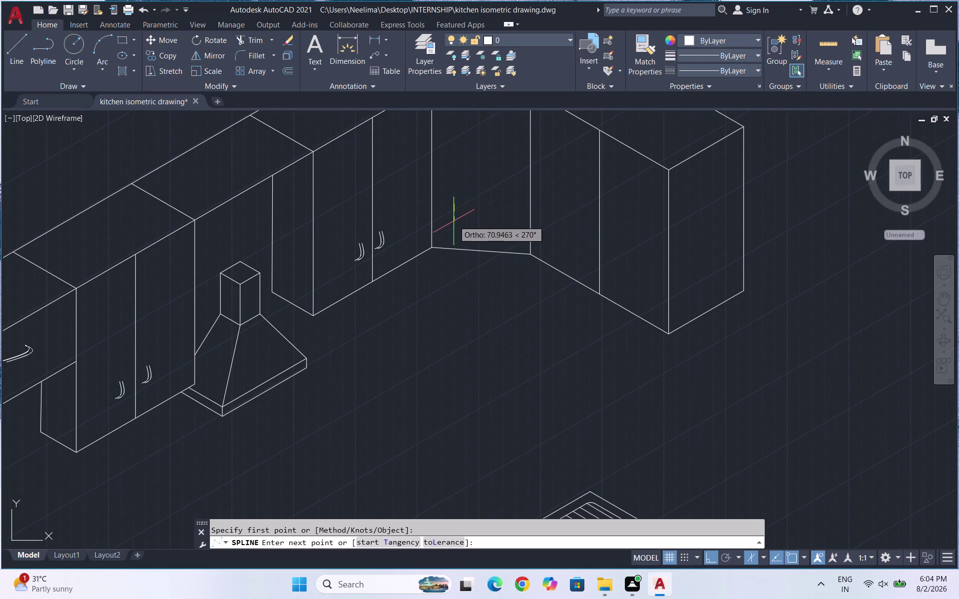
double_click(453, 221)
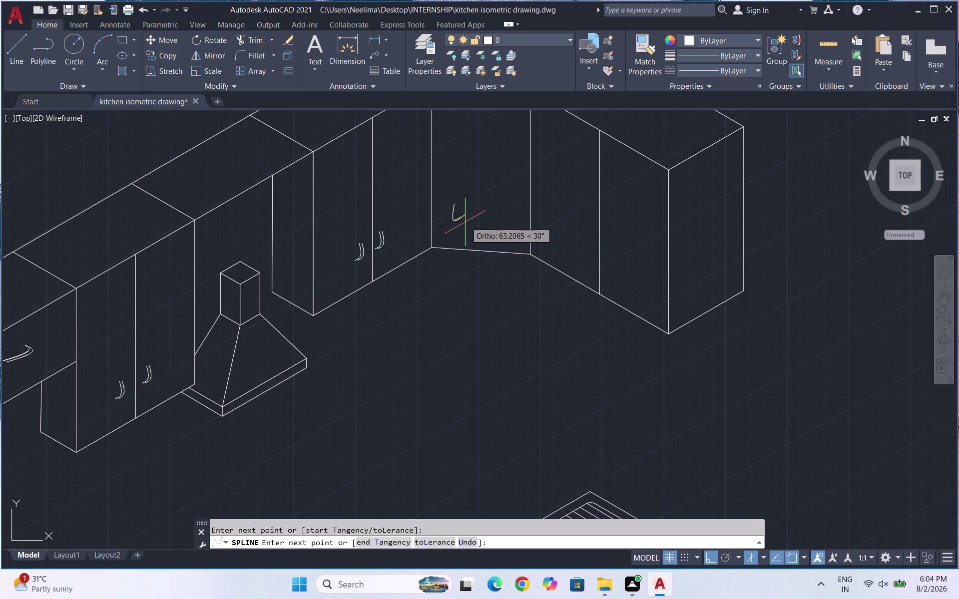
click(460, 224)
key(Return)
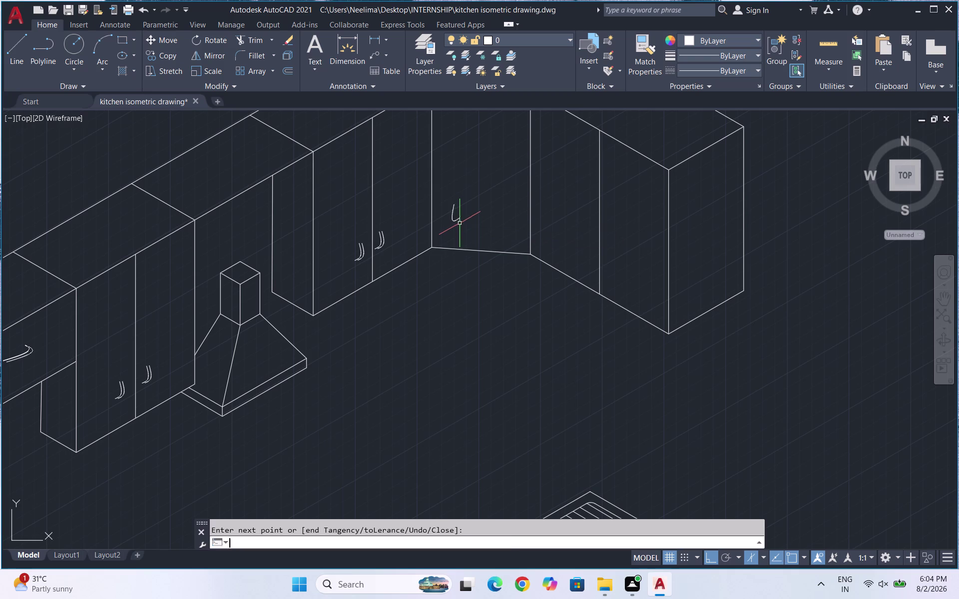
scroll(up, 3)
drag(478, 231, 462, 214)
Copy the hook curve, then delete the misplaced copy.
click(449, 205)
text(co)
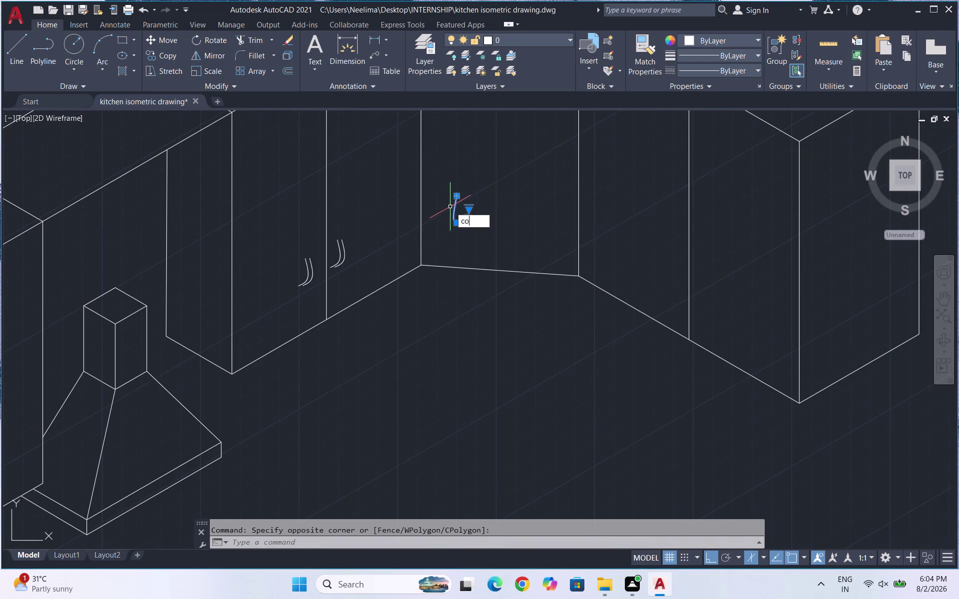
key(Return)
click(455, 217)
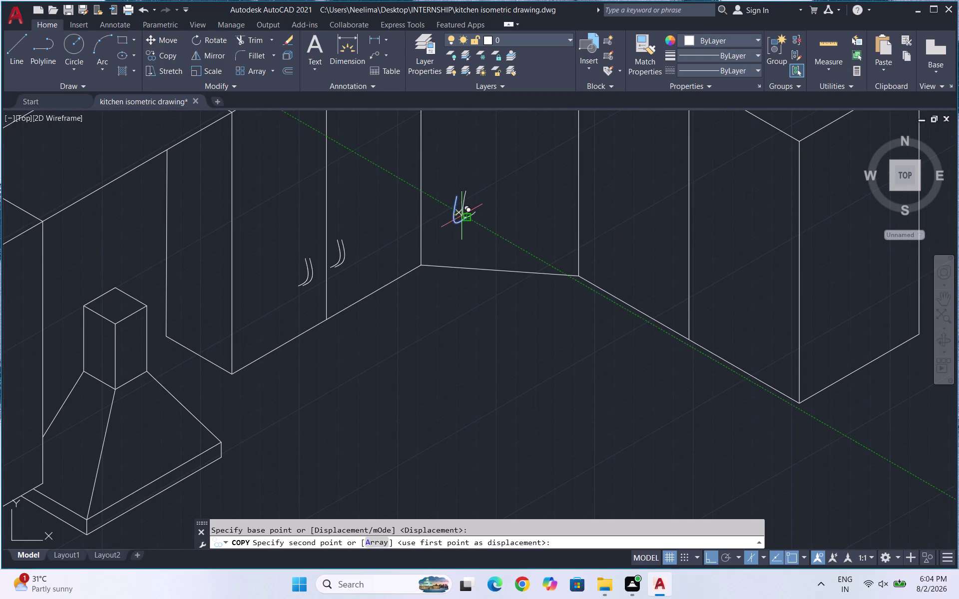
click(460, 216)
key(Escape)
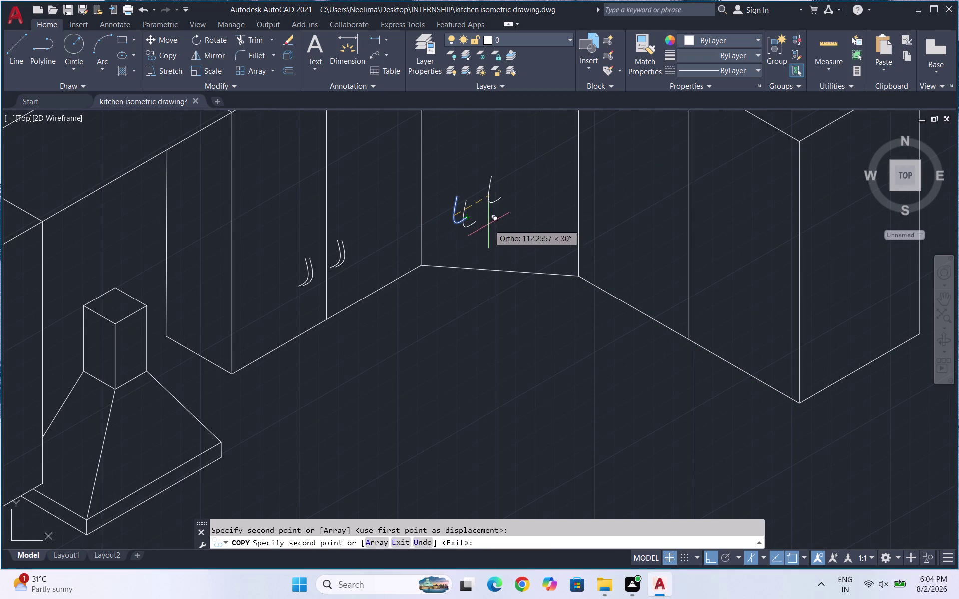
scroll(up, 3)
drag(475, 312, 460, 299)
click(428, 295)
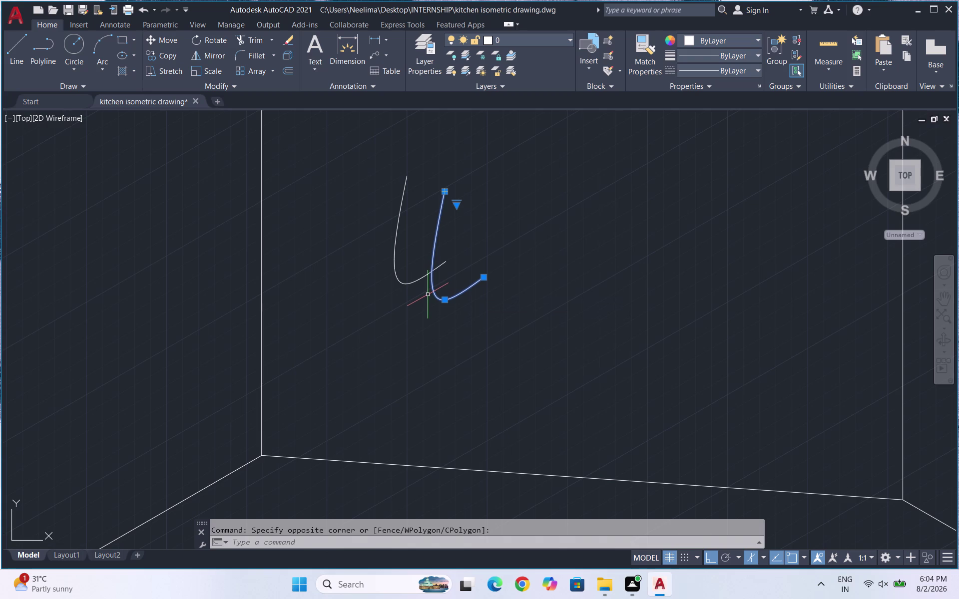
key(Delete)
Copy the hook again just beside the original to form a second stroke.
text(co)
key(Return)
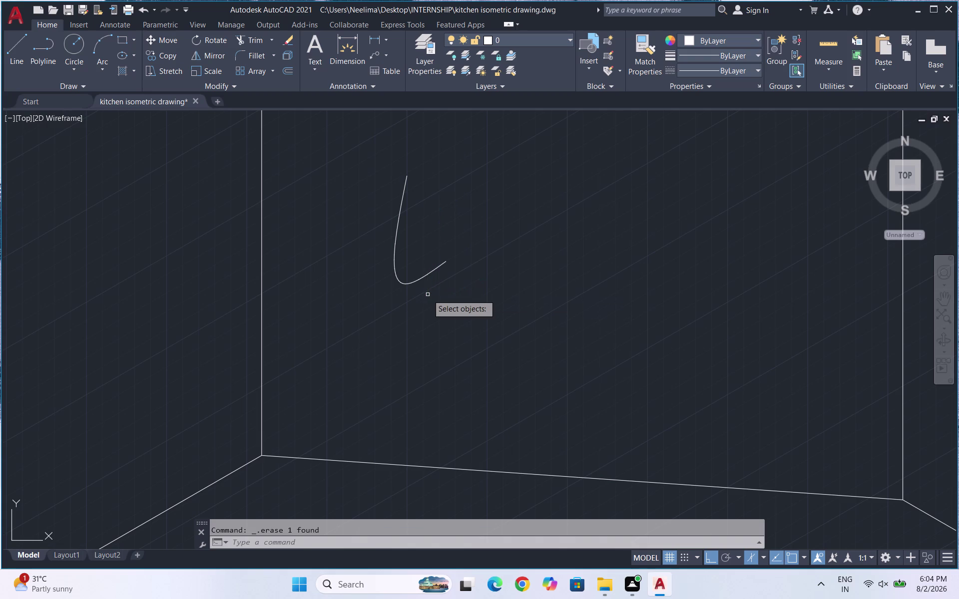
key(F5)
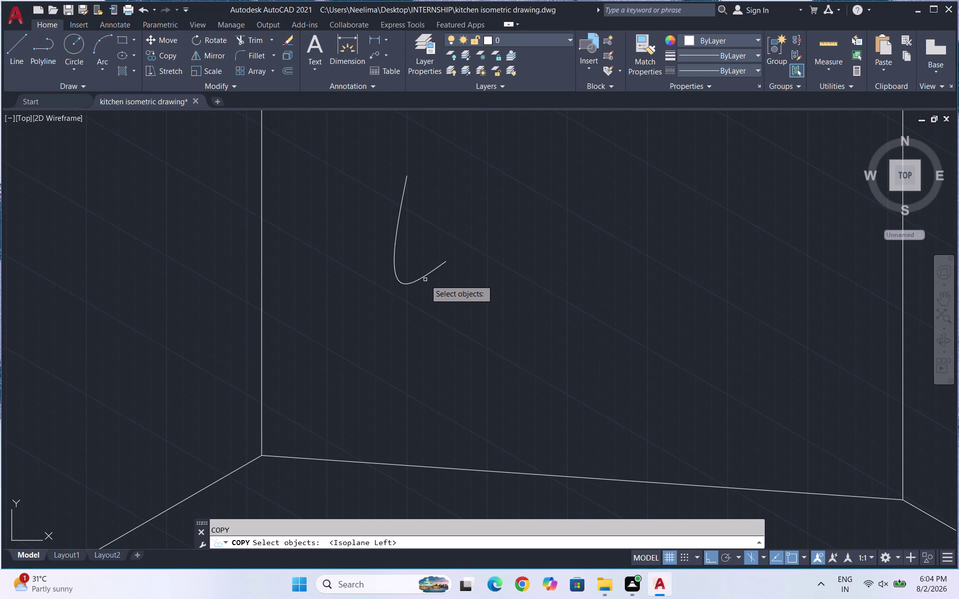
click(420, 278)
key(Return)
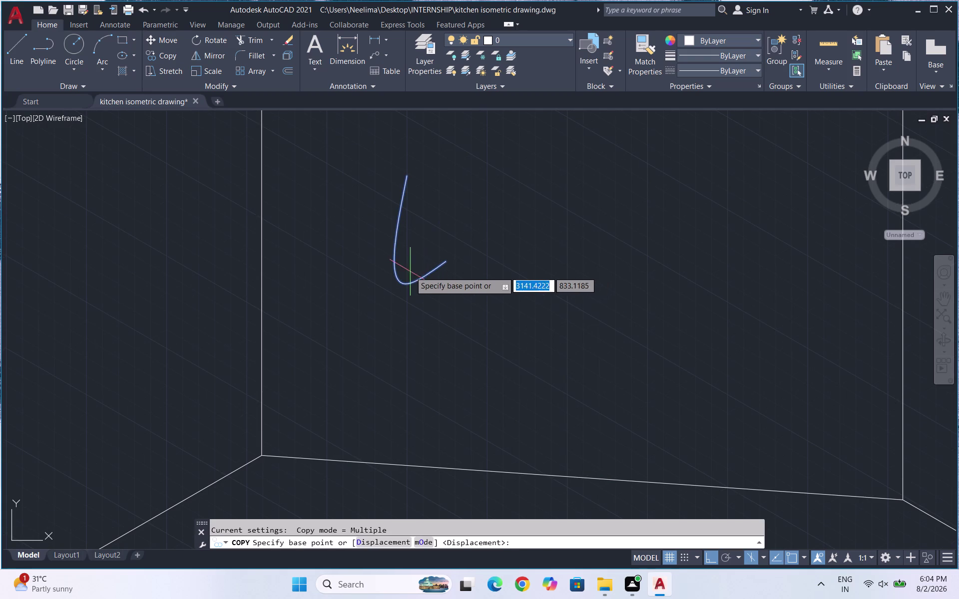
click(395, 268)
click(403, 270)
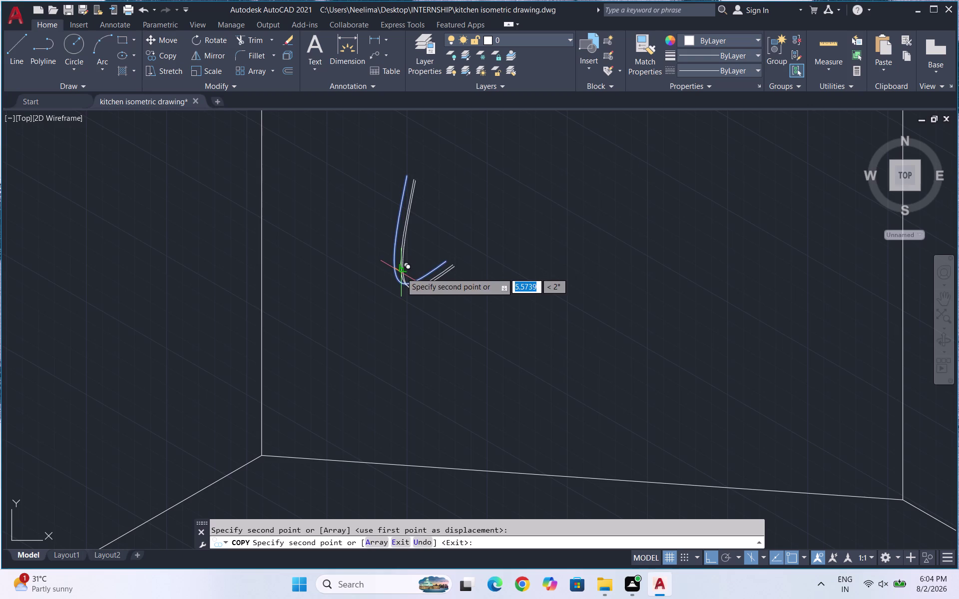
key(Escape)
scroll(down, 3)
scroll(down, 3)
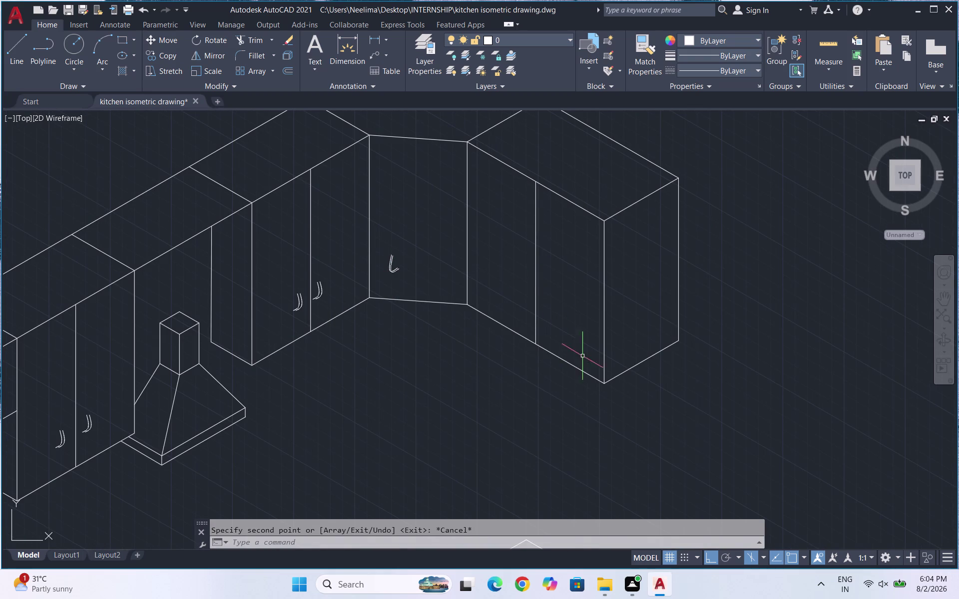
Draw a new spline handle curve on the far cabinet door with SPL.
key(s)
key(p)
key(l)
key(shift+Return)
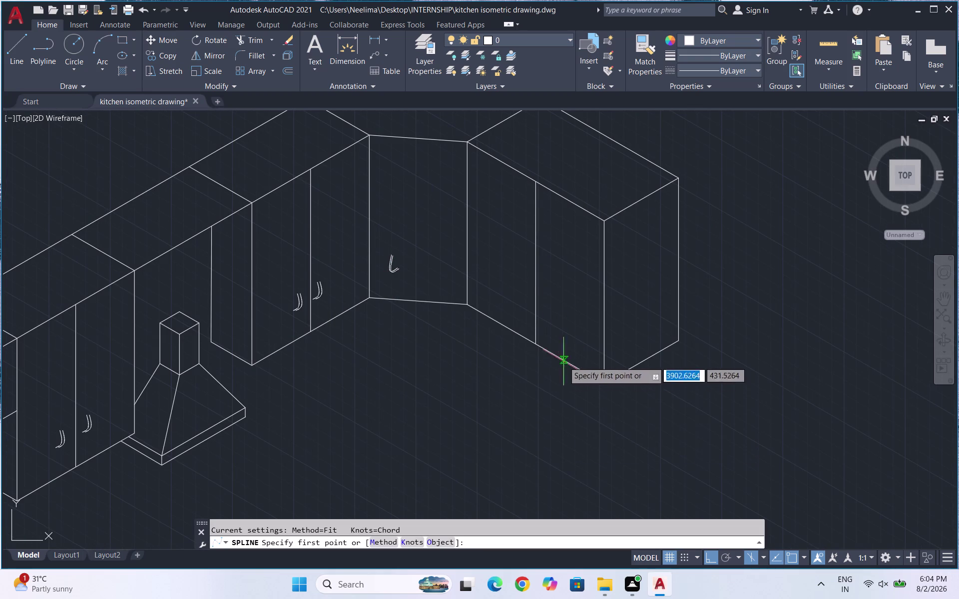
scroll(up, 3)
click(533, 262)
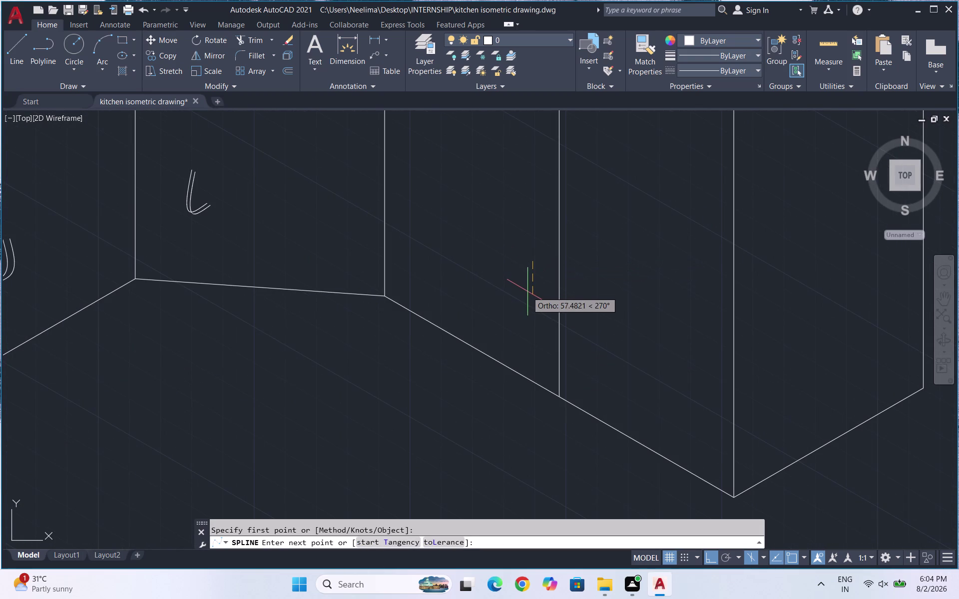
click(531, 292)
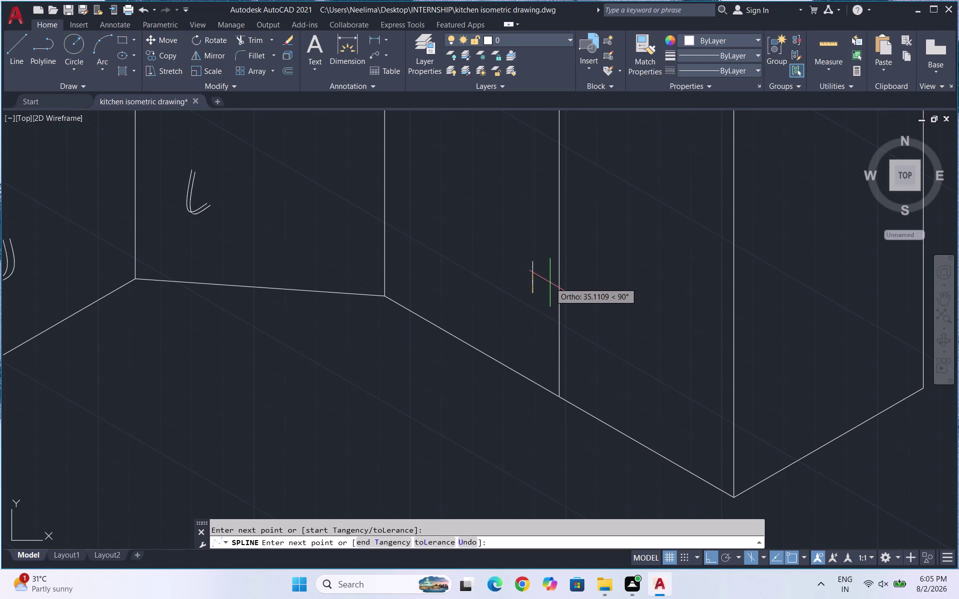
key(F5)
click(546, 289)
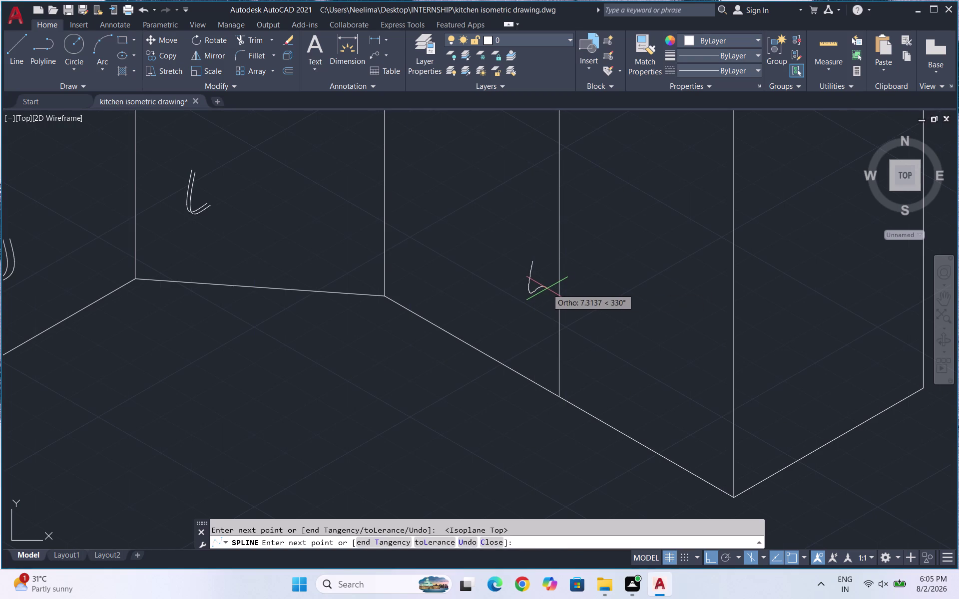
key(Return)
Copy the new handle curve beside itself to make a double-line handle.
drag(537, 299, 534, 291)
click(531, 281)
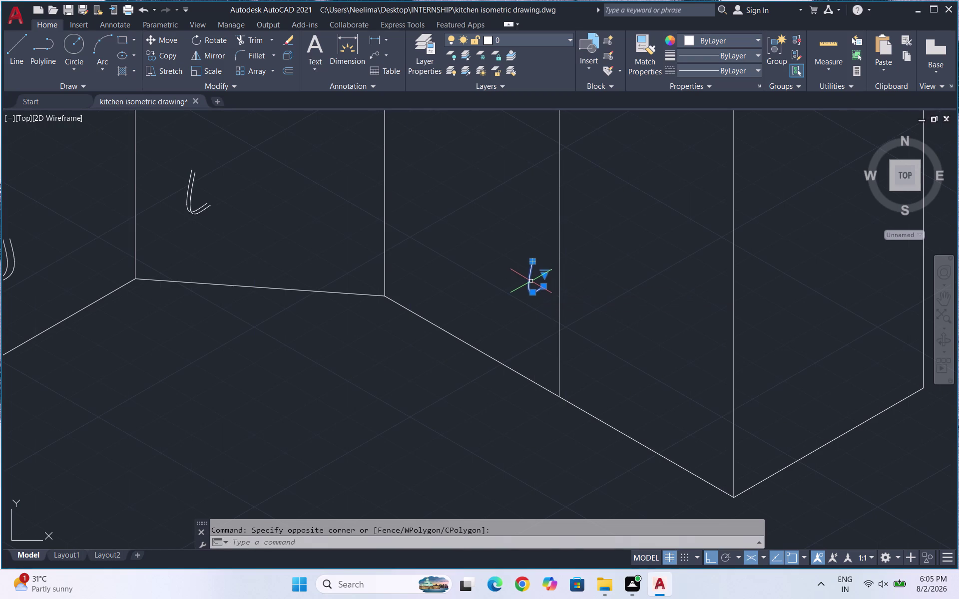
text(co)
key(Return)
click(531, 281)
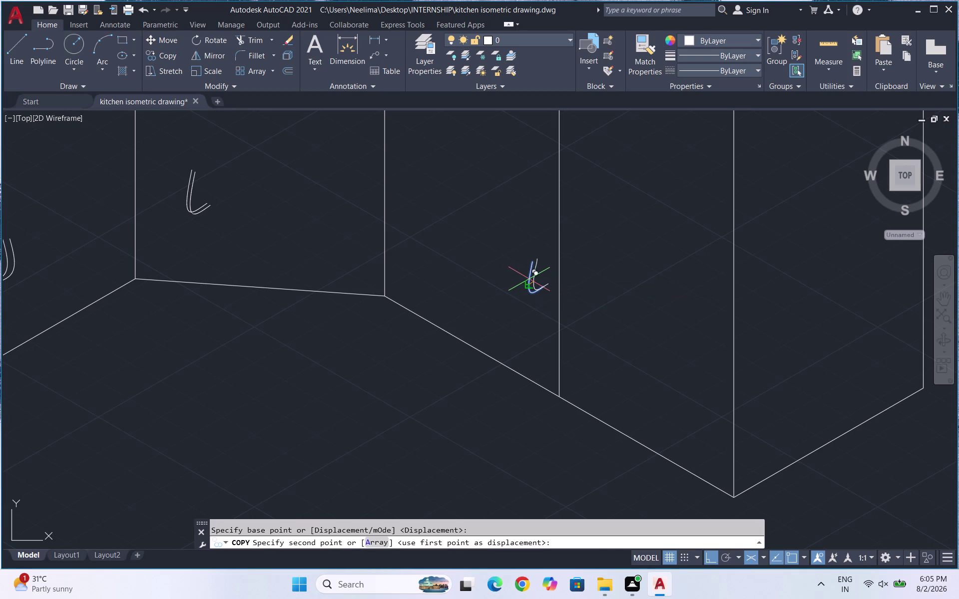
key(F5)
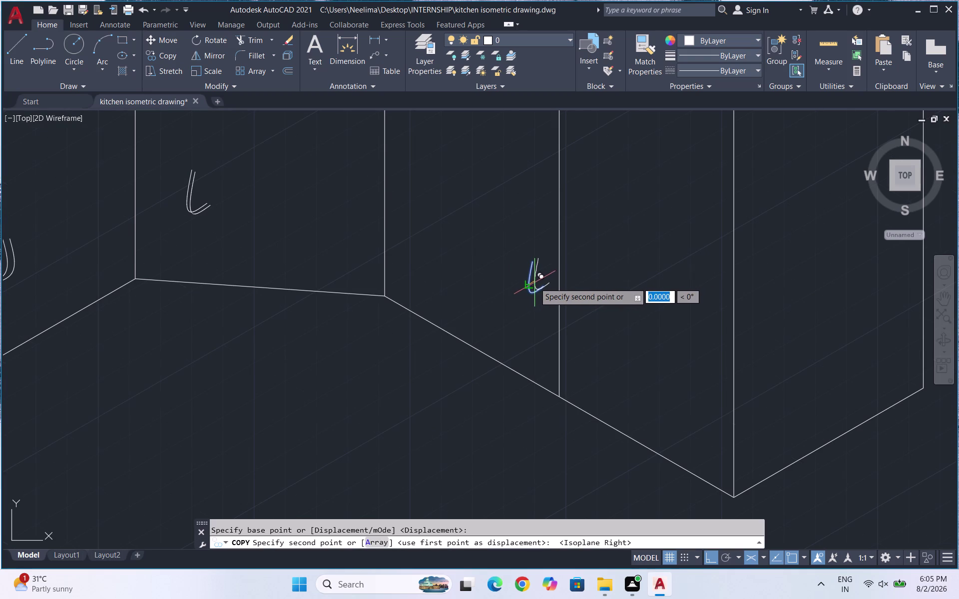
key(F5)
click(533, 284)
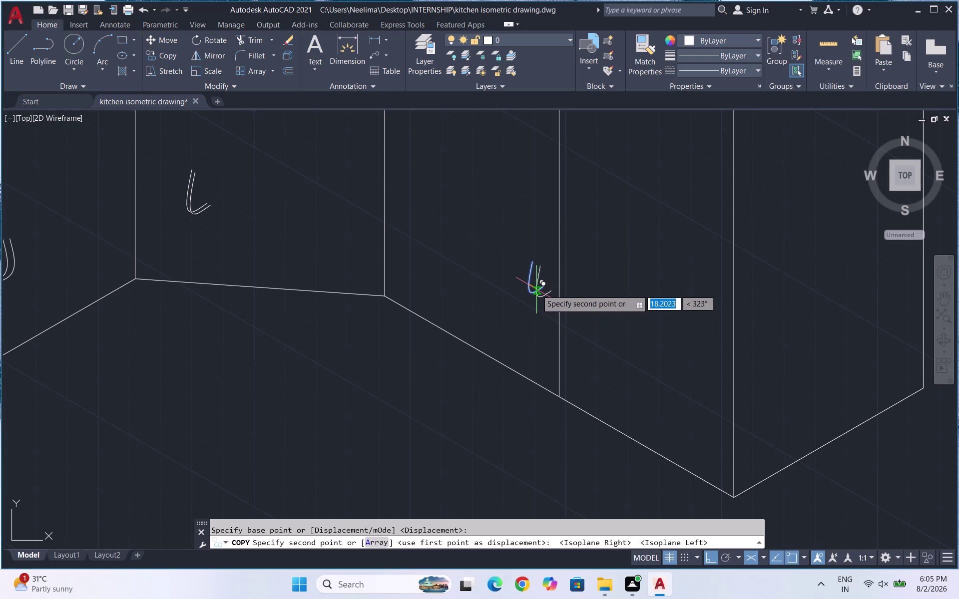
click(534, 288)
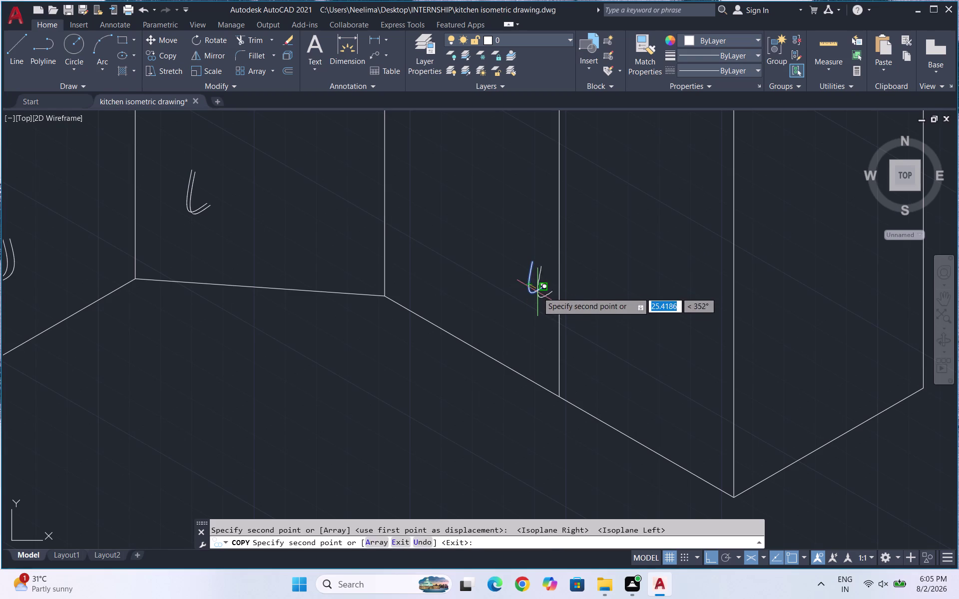
click(538, 288)
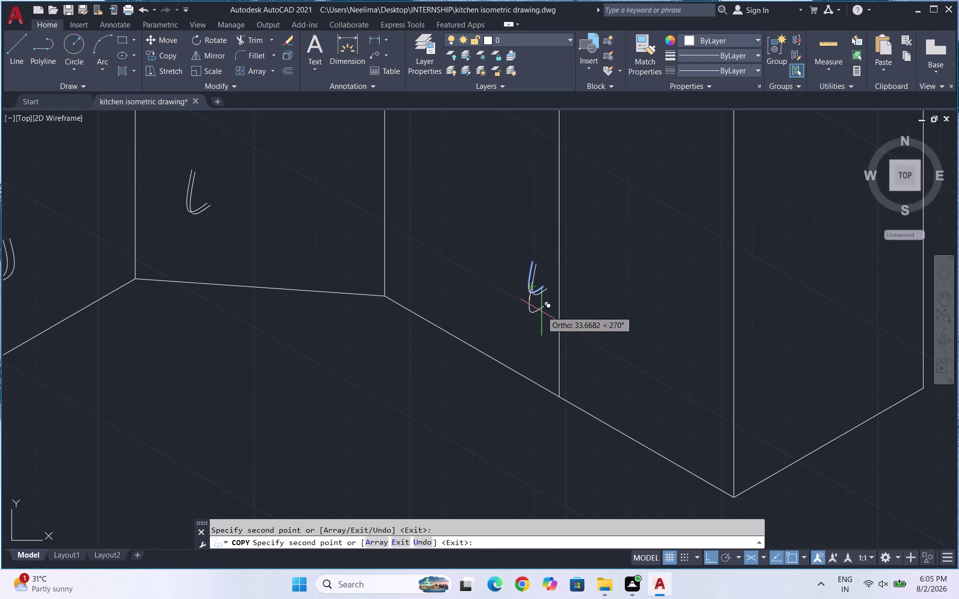
key(Escape)
Copy the finished double hook handle across to the next upper door.
drag(541, 309, 537, 278)
click(522, 273)
text(c)
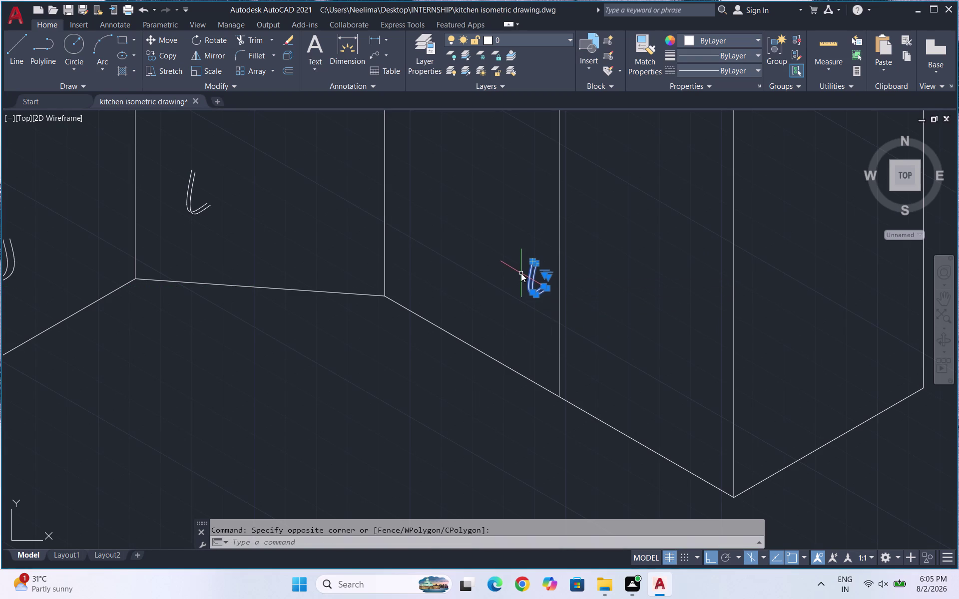
text(o)
key(Return)
click(528, 283)
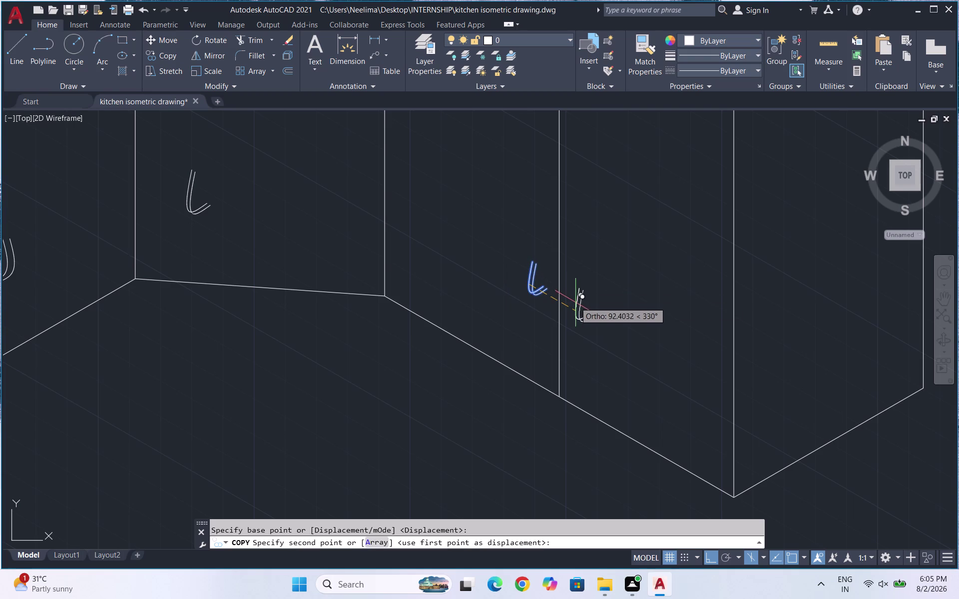
click(576, 298)
scroll(down, 3)
key(Escape)
scroll(down, 3)
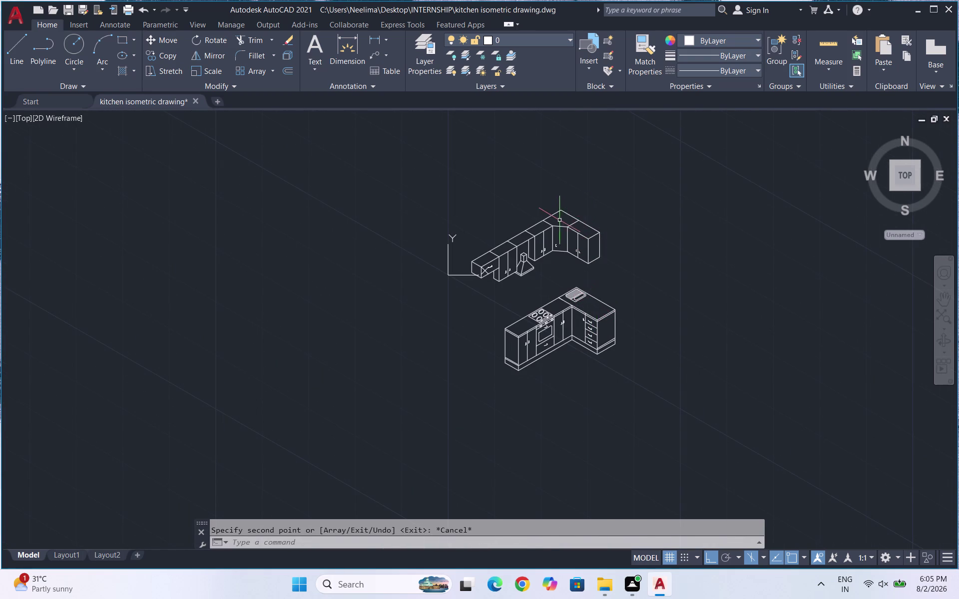
scroll(up, 3)
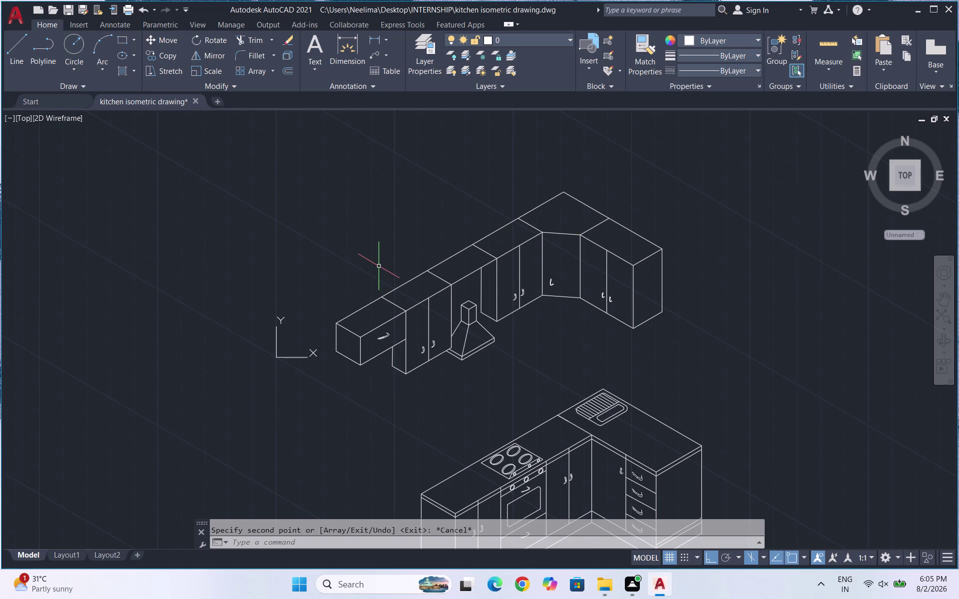
Try an aligned dimension on the end cabinet's top edge, cancel it, and open Dimension Style Manager.
click(374, 35)
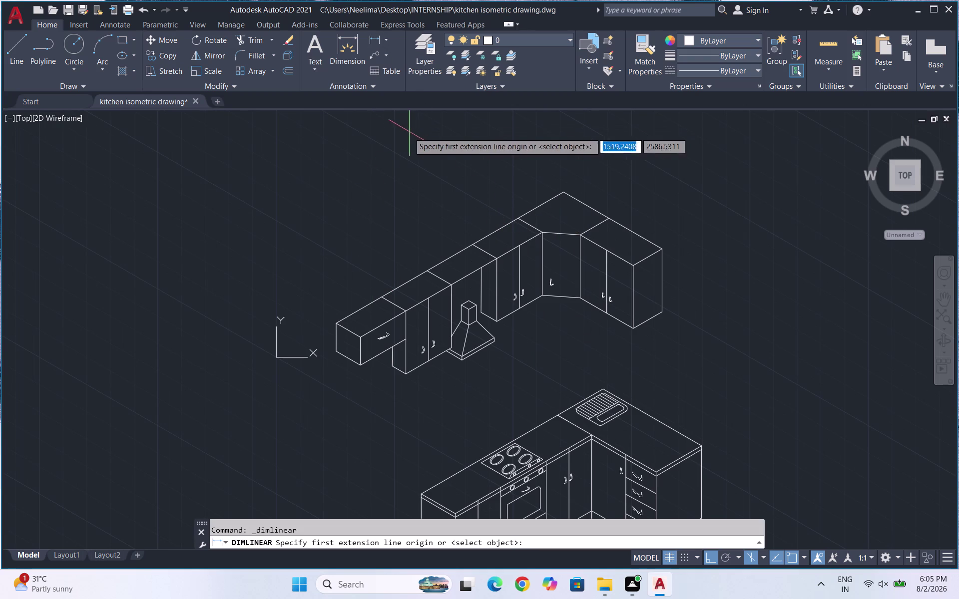
click(387, 40)
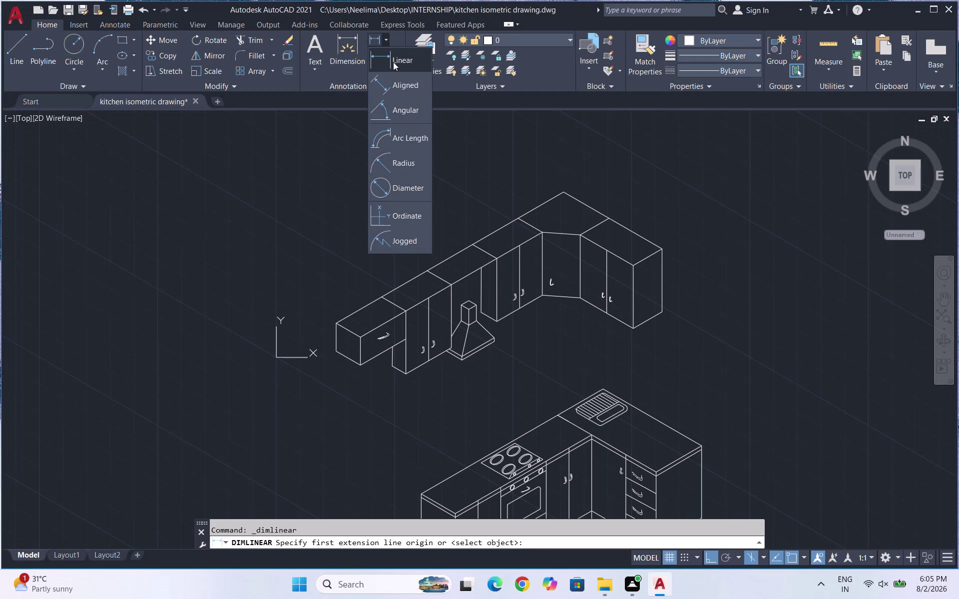
click(394, 89)
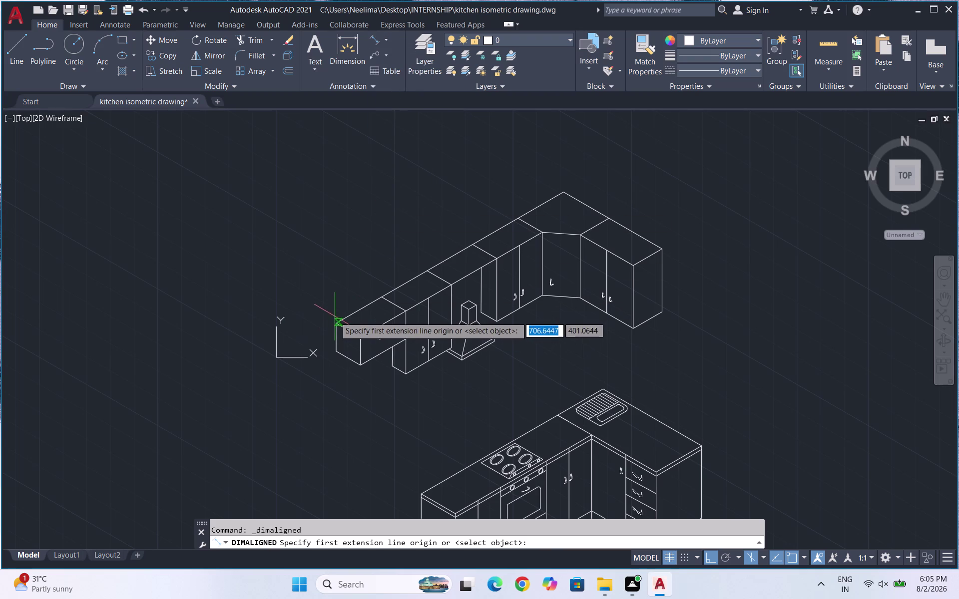
click(334, 321)
click(378, 300)
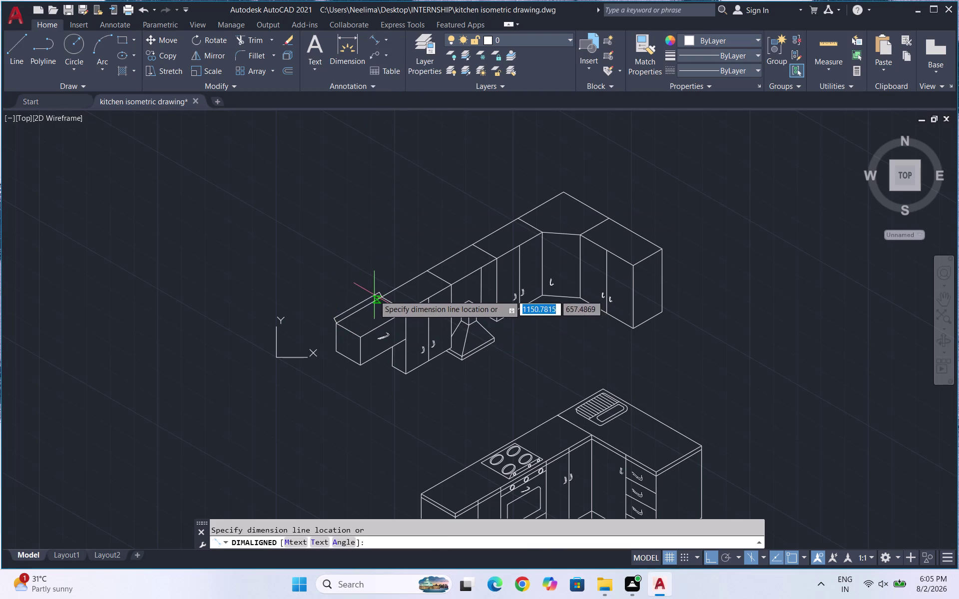
click(368, 288)
key(Escape)
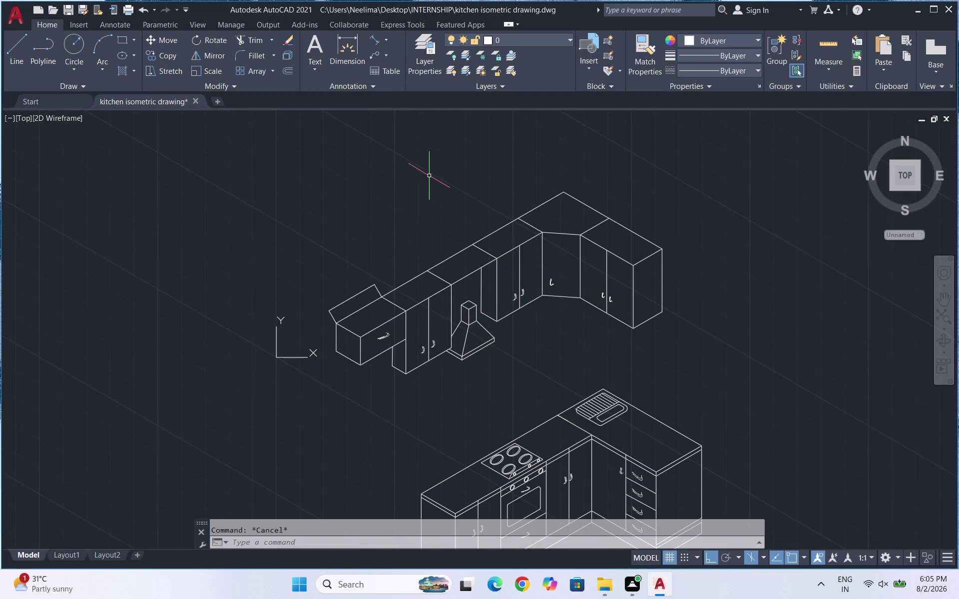
key(d)
key(Return)
Modify the Standard dimension style, setting its text height to 7.
click(602, 259)
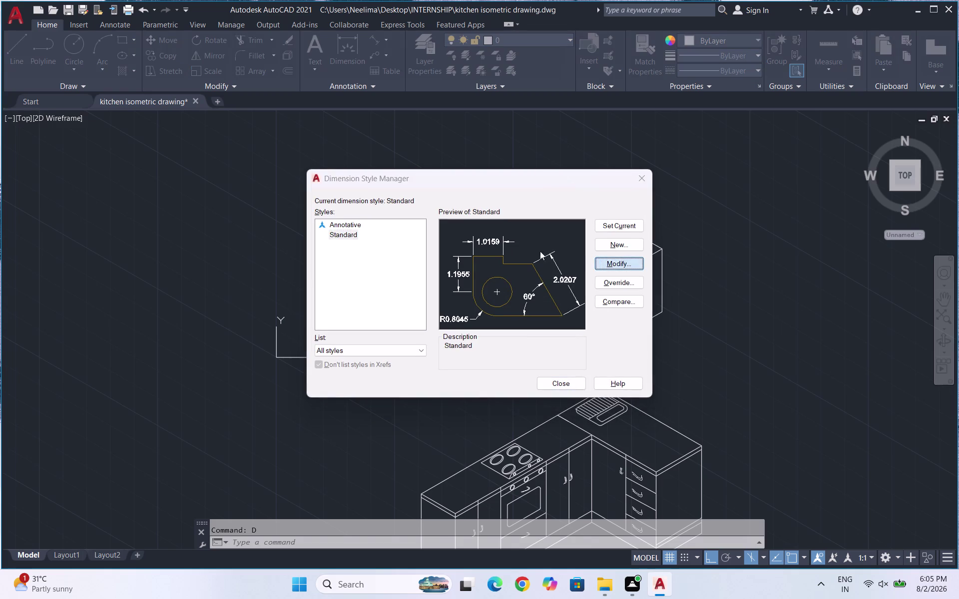
click(398, 151)
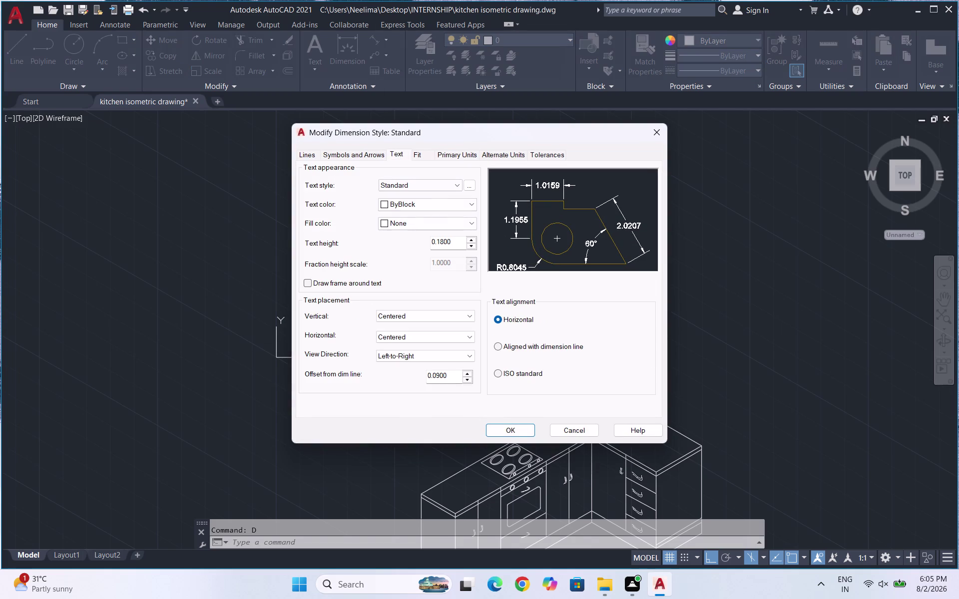
drag(459, 241, 390, 254)
key(5)
key(Return)
drag(463, 243, 419, 250)
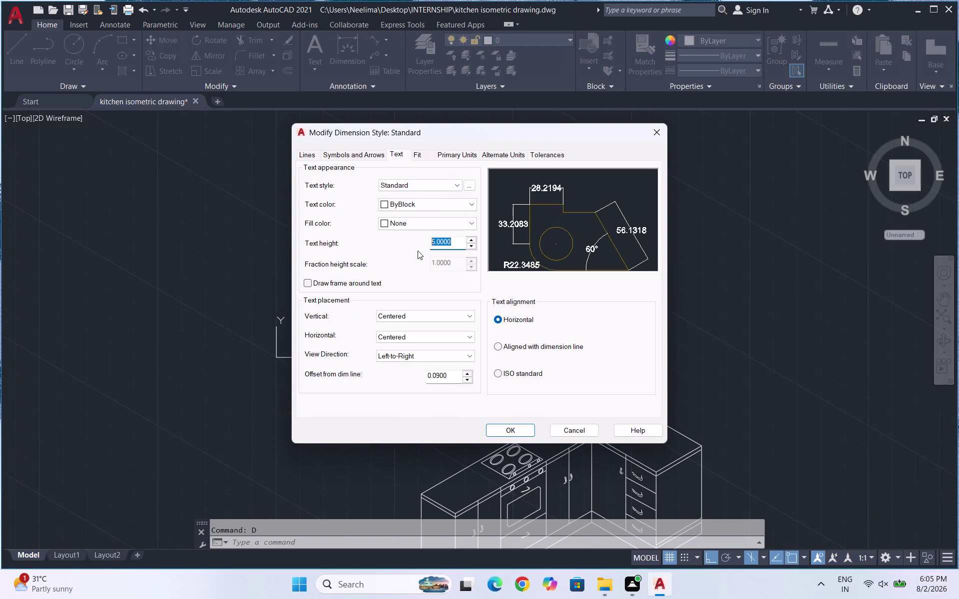
key(7)
key(Return)
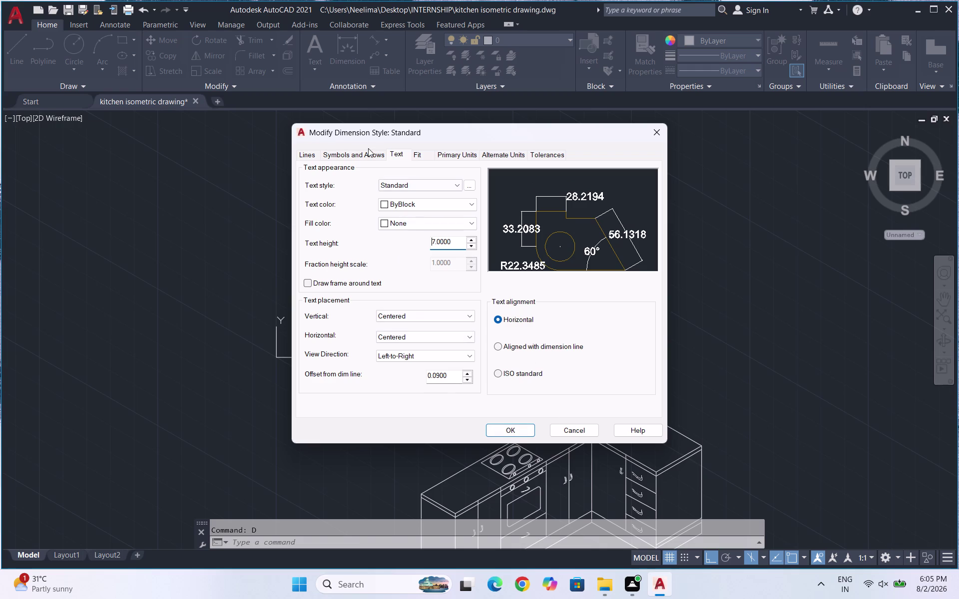
Set the arrow size to 3, make Standard current, and close the manager.
click(368, 148)
click(368, 155)
drag(331, 272, 275, 275)
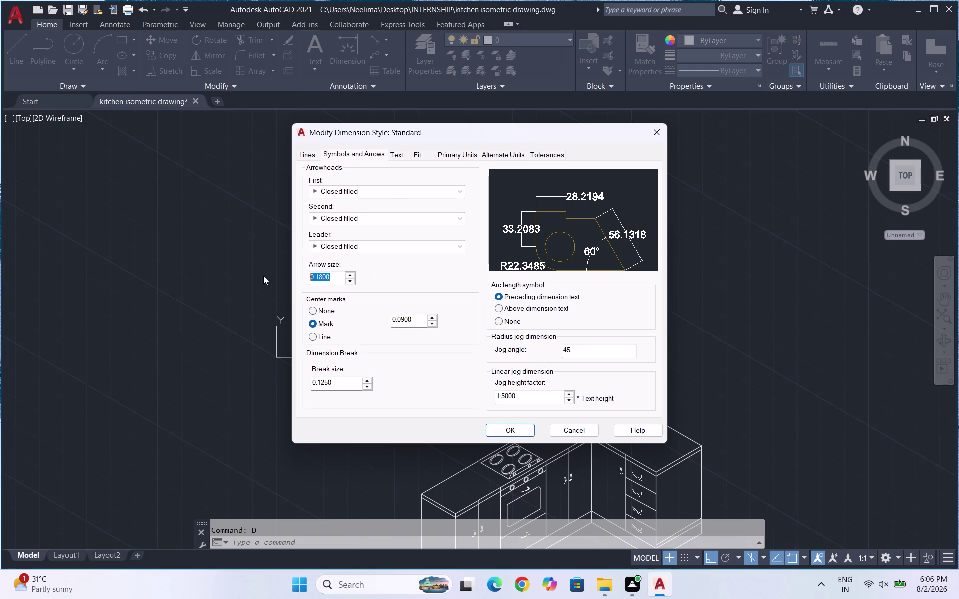
key(3)
key(Return)
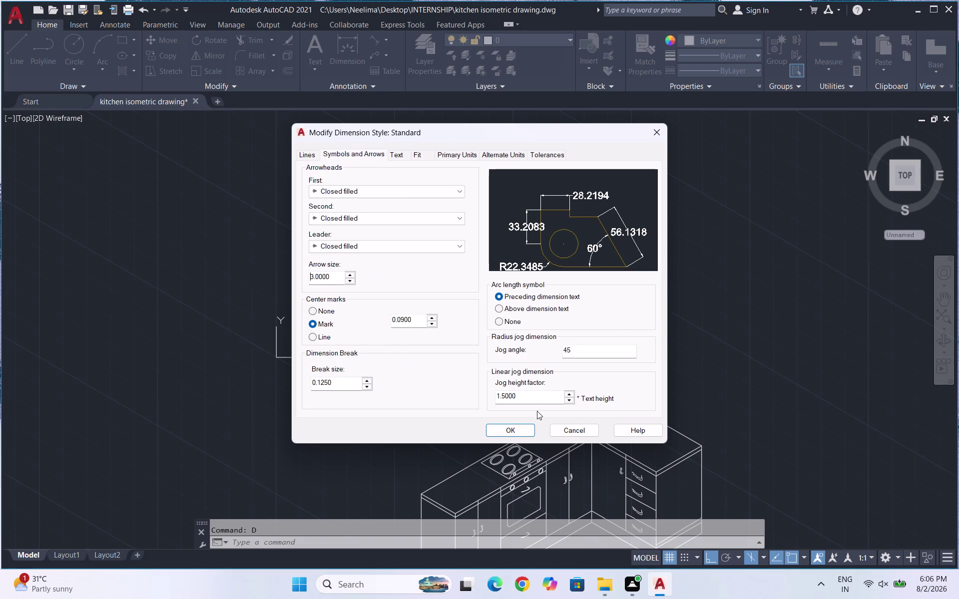
drag(334, 270, 268, 278)
click(524, 436)
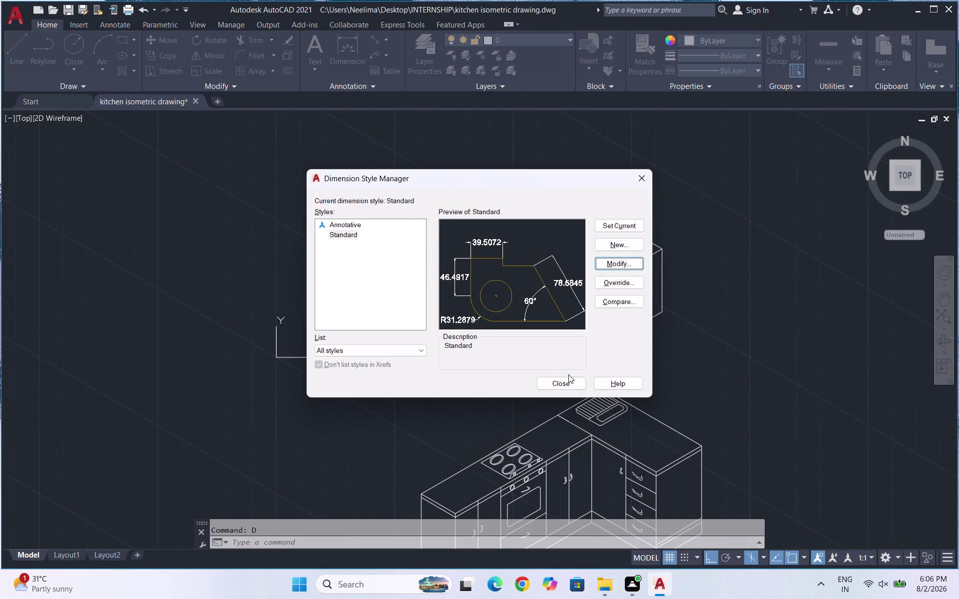
click(611, 220)
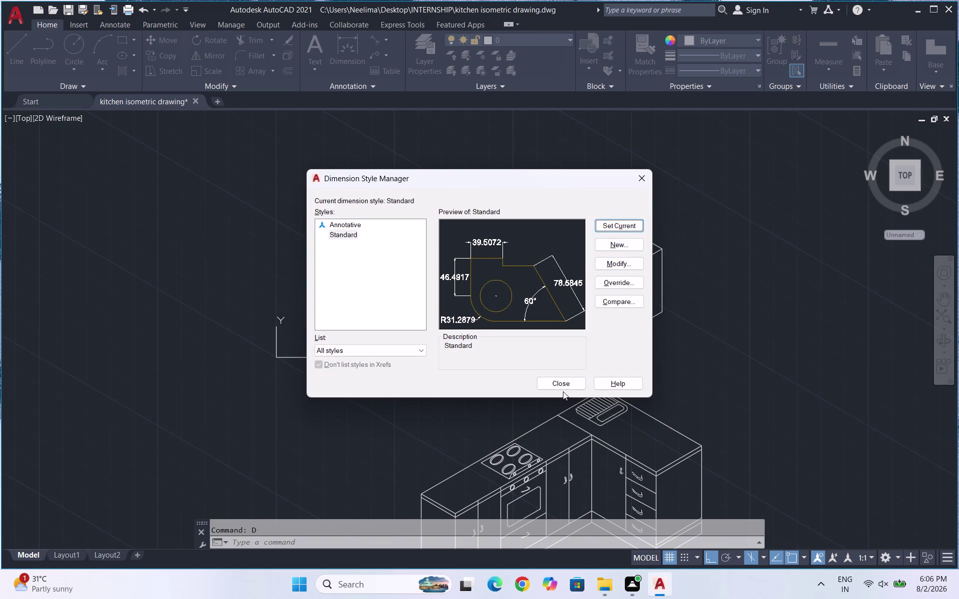
click(563, 384)
Delete the trial aligned dimension.
scroll(up, 3)
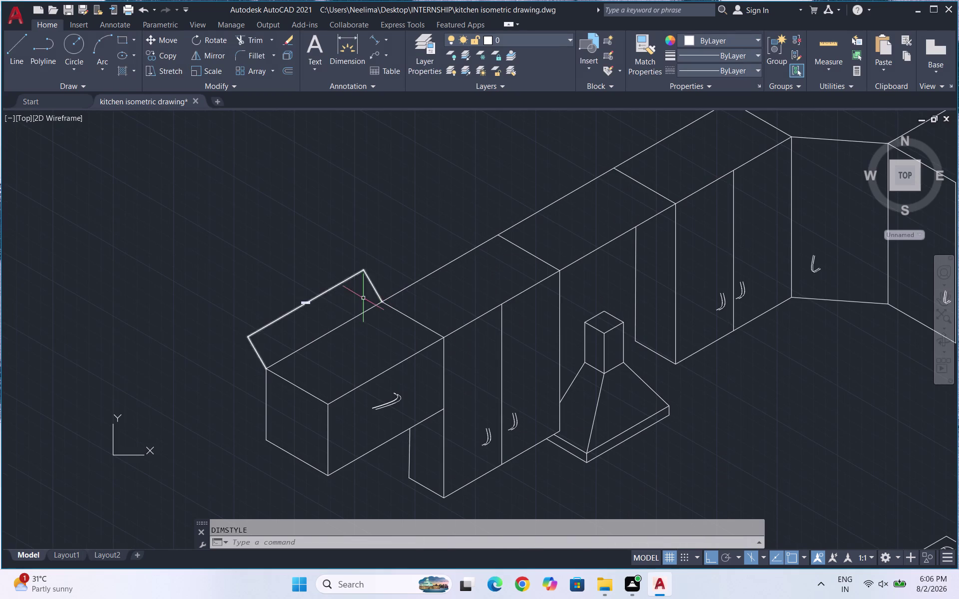
scroll(up, 3)
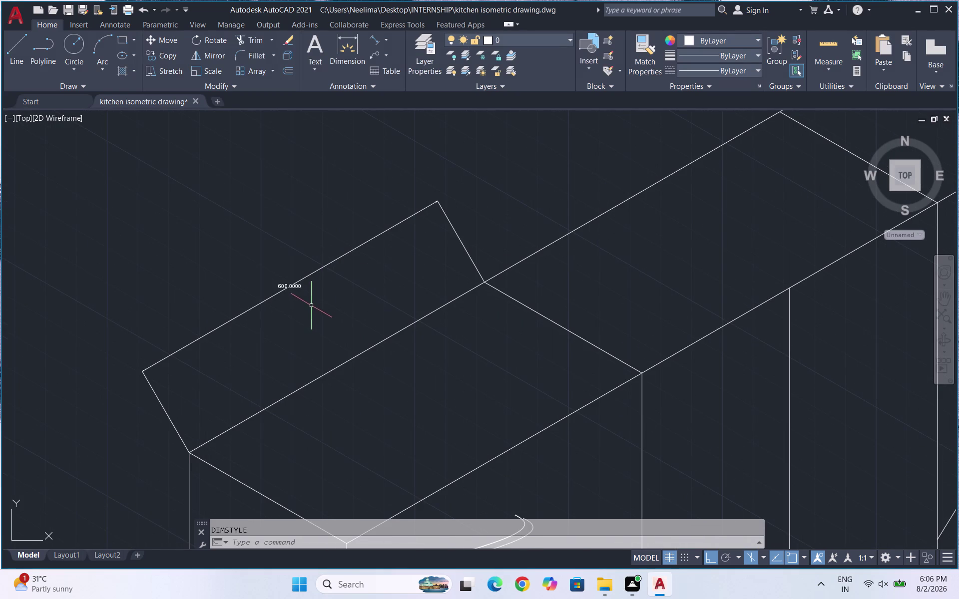
drag(311, 306, 308, 297)
click(273, 274)
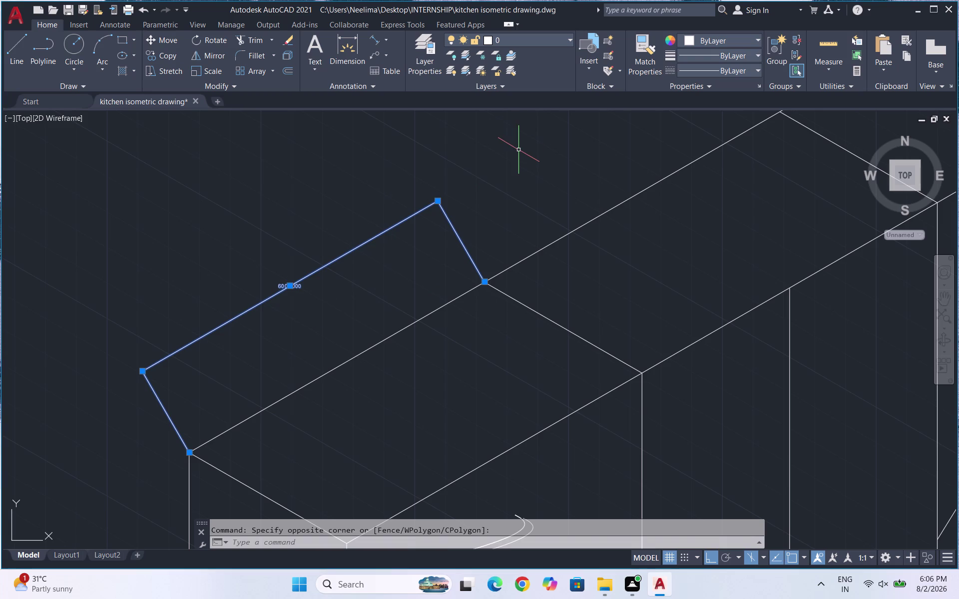
key(Delete)
key(Escape)
key(Escape)
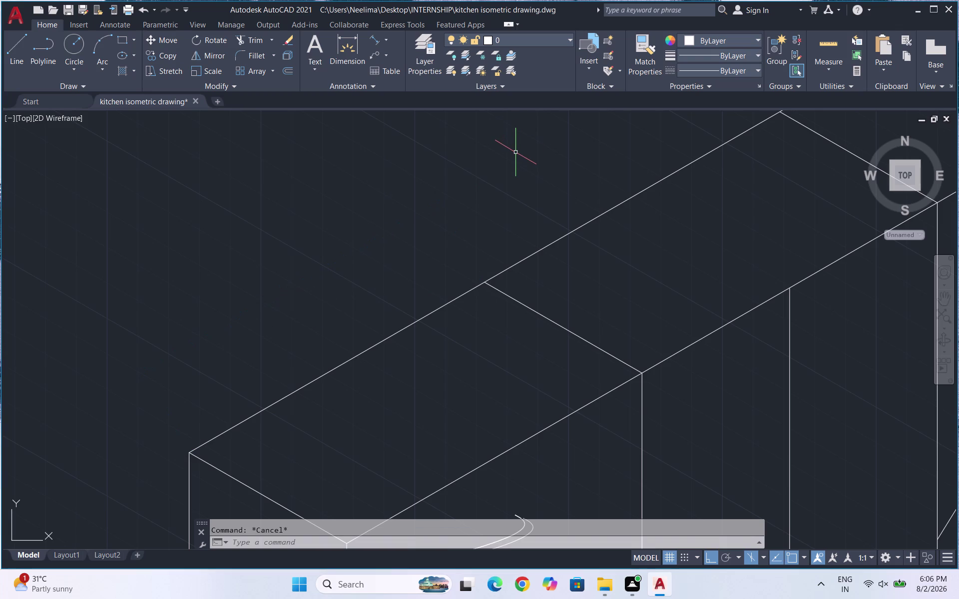
Set the Standard dimension style's precision to whole numbers (0).
key(d)
key(Return)
click(617, 265)
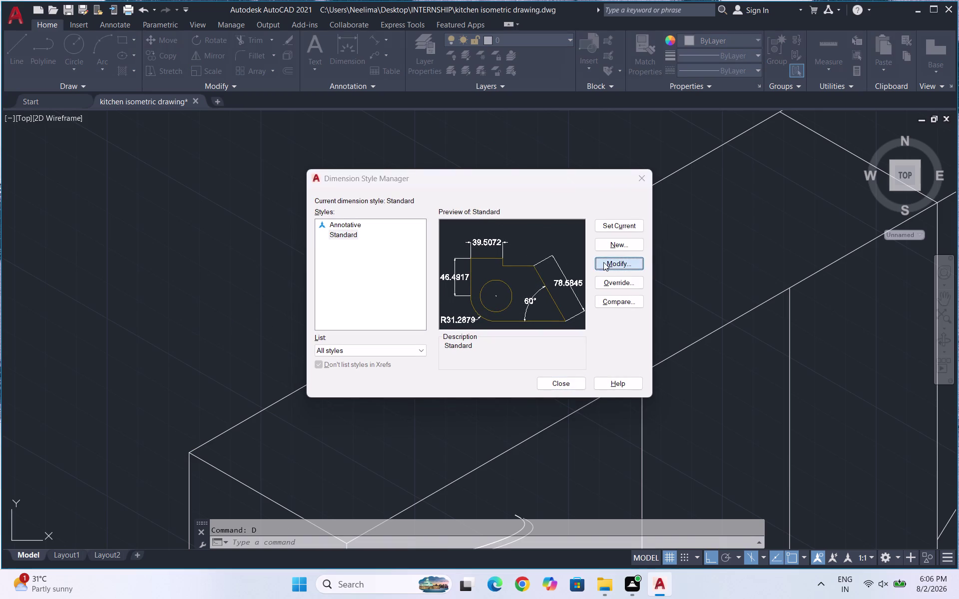
click(453, 157)
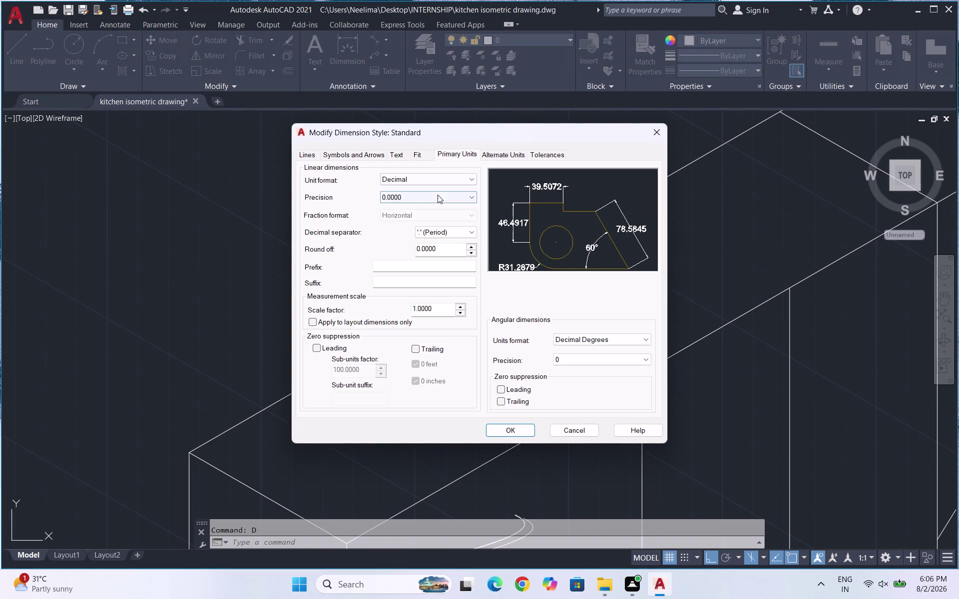
click(438, 195)
click(433, 208)
click(530, 429)
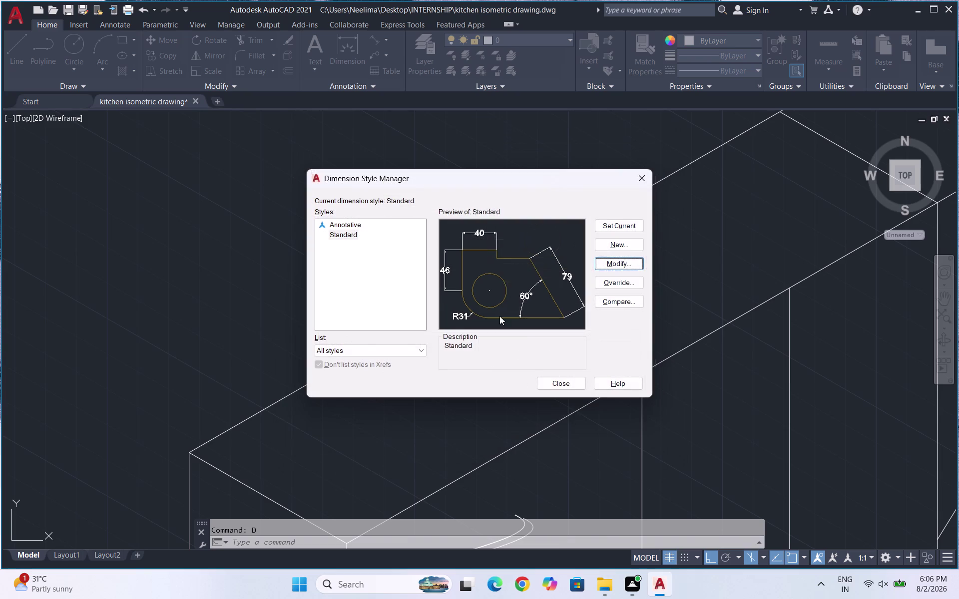
Raise the Standard style's text height to 10.
click(620, 268)
click(609, 264)
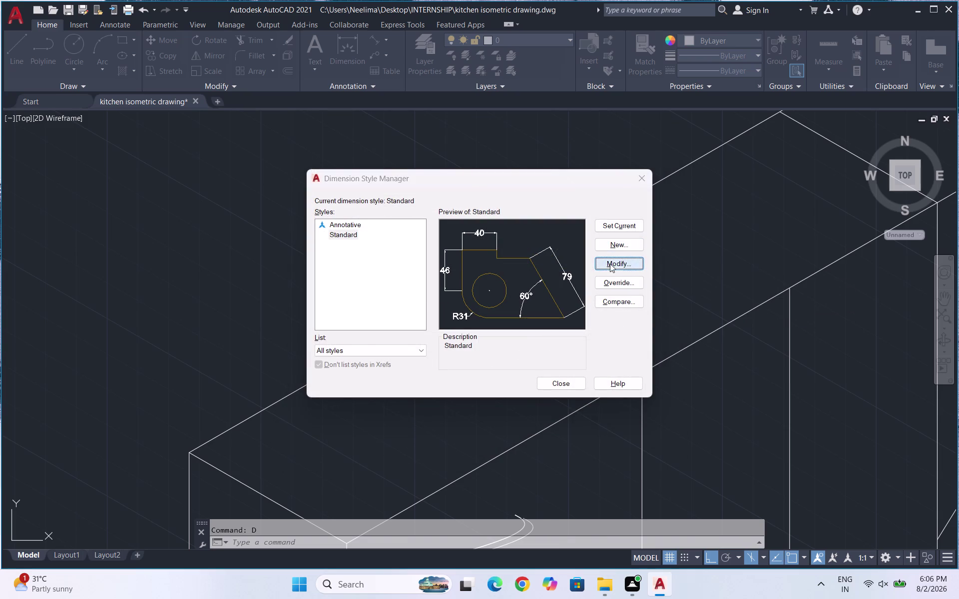
click(397, 155)
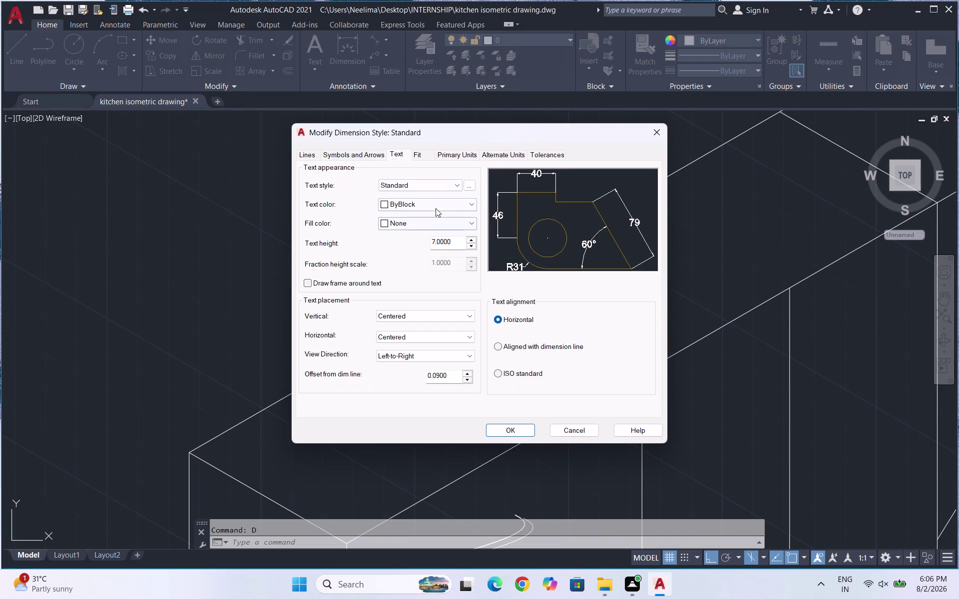
drag(452, 241, 412, 247)
text(10)
key(Return)
Set the arrow size to 7, confirm the style, and close the manager.
click(362, 159)
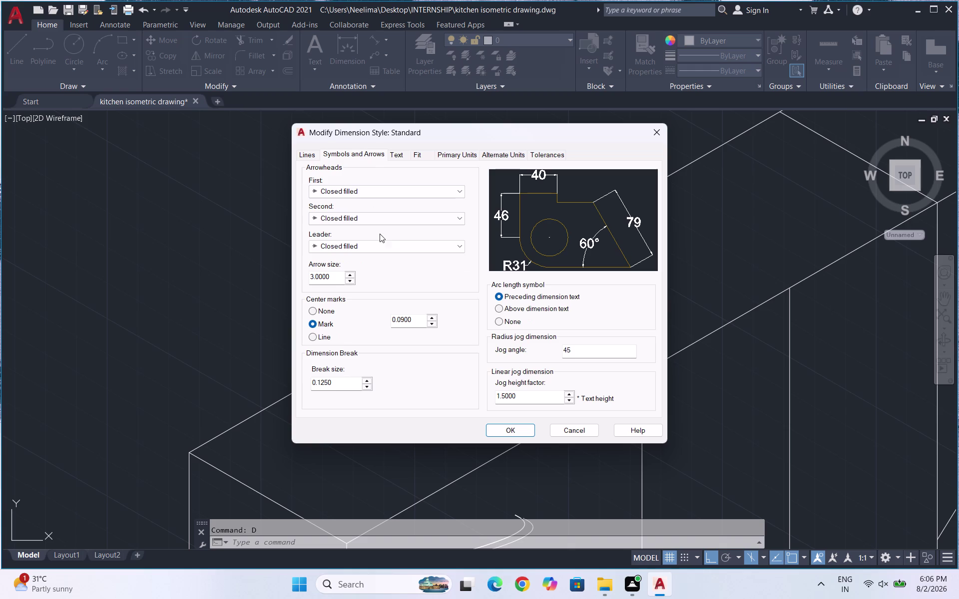
drag(334, 272, 268, 290)
drag(332, 275, 304, 277)
key(7)
click(516, 430)
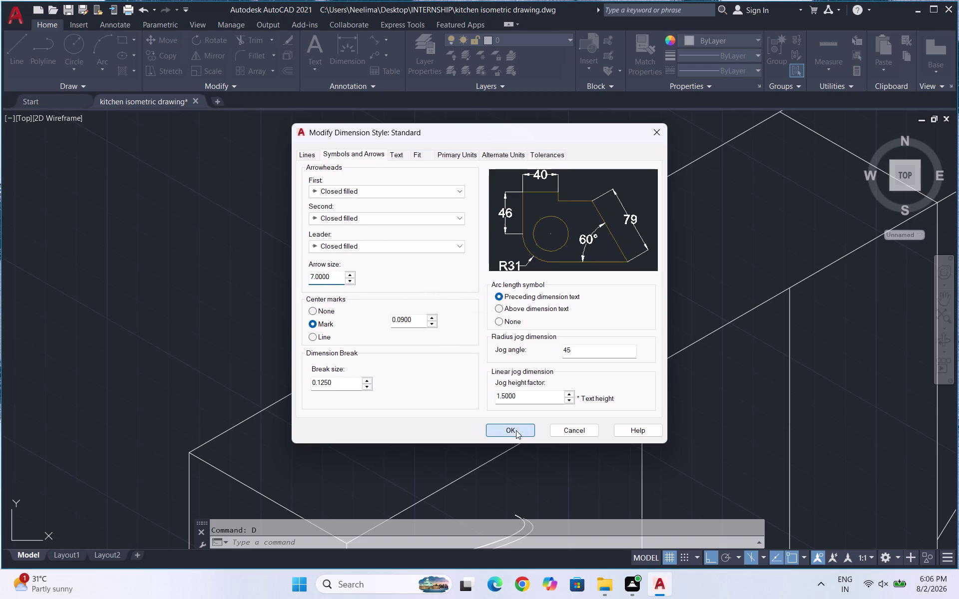
click(629, 225)
click(563, 384)
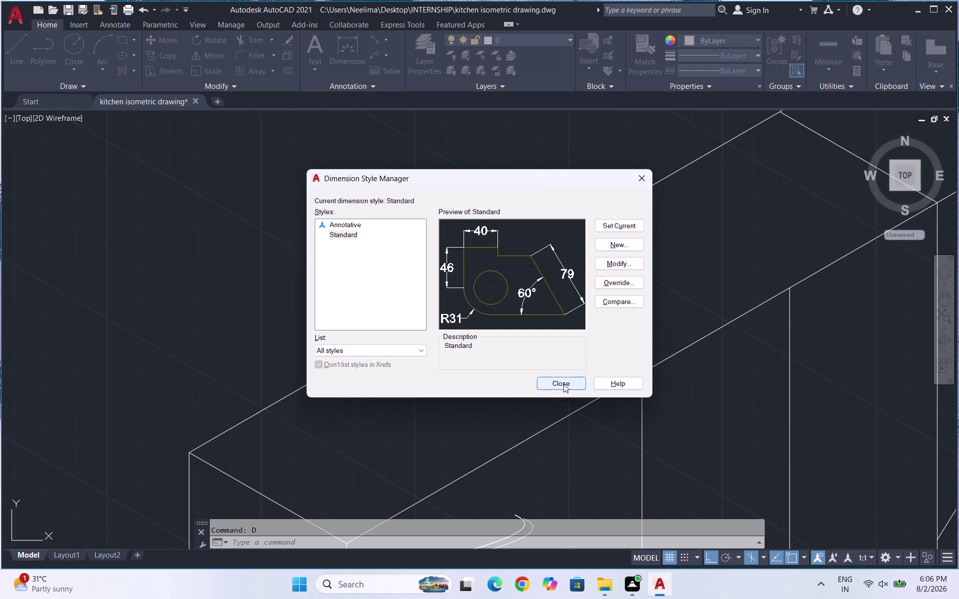
scroll(down, 3)
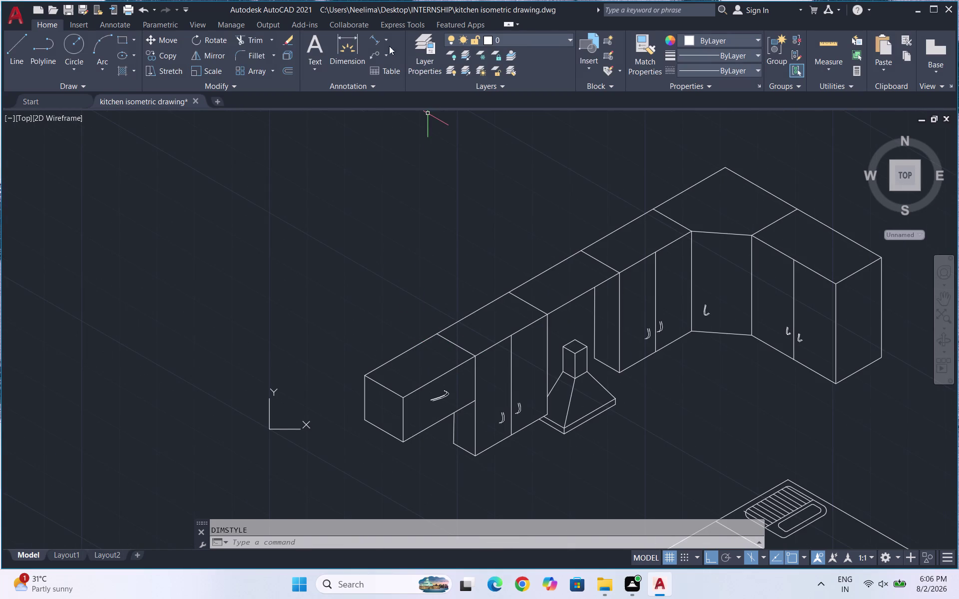
Add a 600 aligned dimension along the upper cabinet's end edge.
click(371, 36)
click(365, 373)
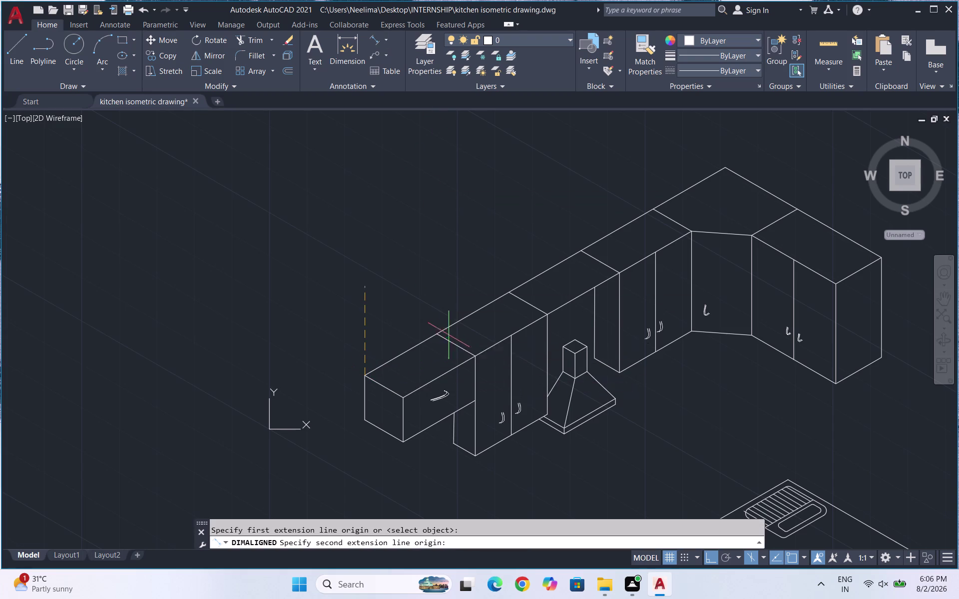
click(439, 334)
click(418, 322)
scroll(up, 3)
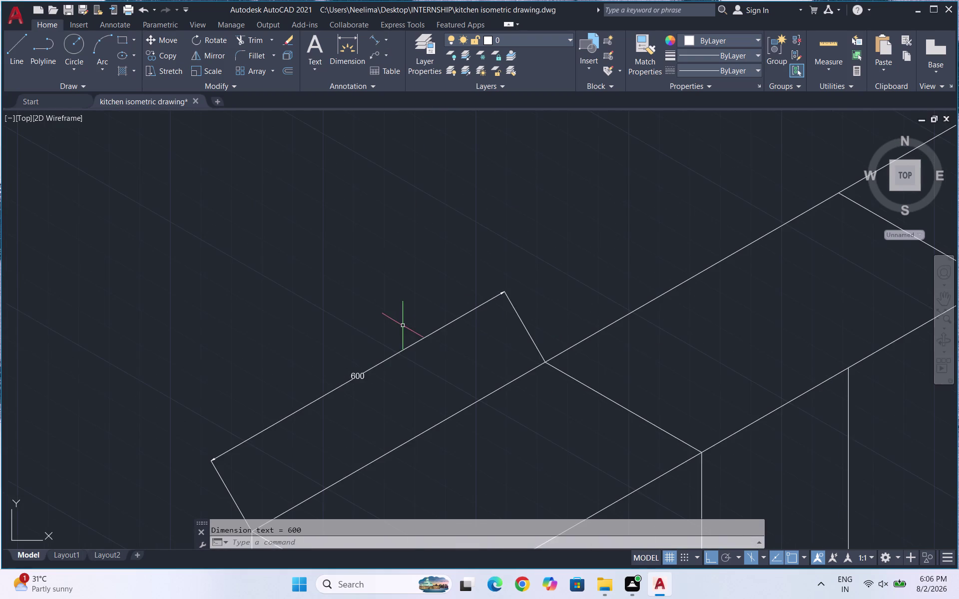
scroll(down, 3)
Set the Standard style's text height to 20, make it current, and close the manager.
key(d)
key(Return)
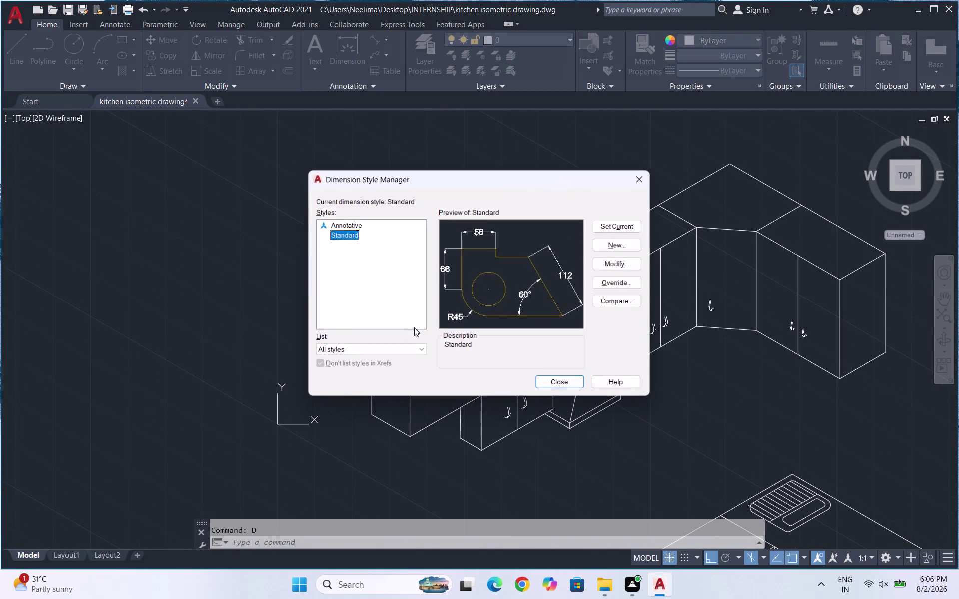
click(613, 263)
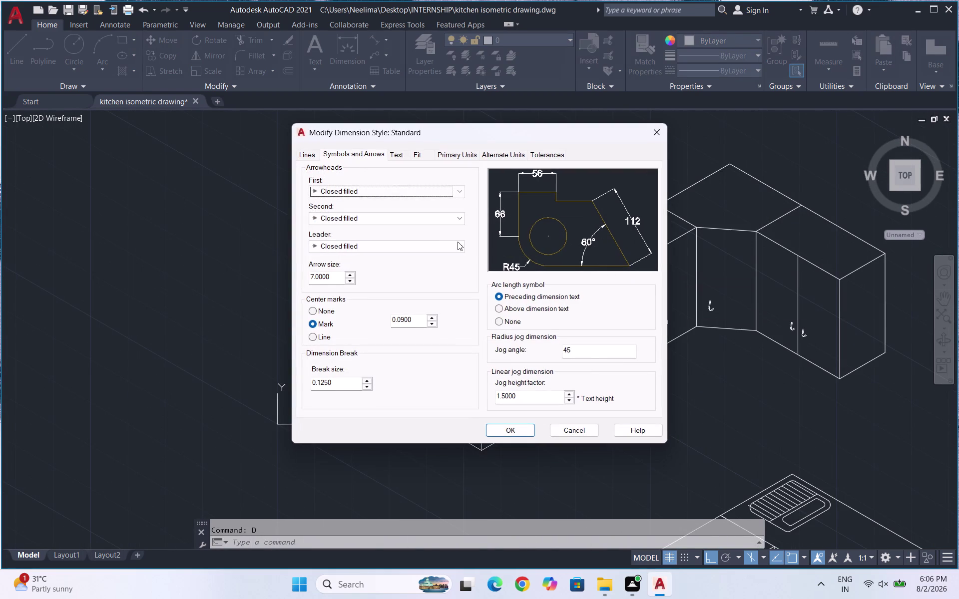
click(400, 153)
drag(452, 238, 413, 249)
click(461, 236)
drag(460, 237, 427, 244)
click(457, 241)
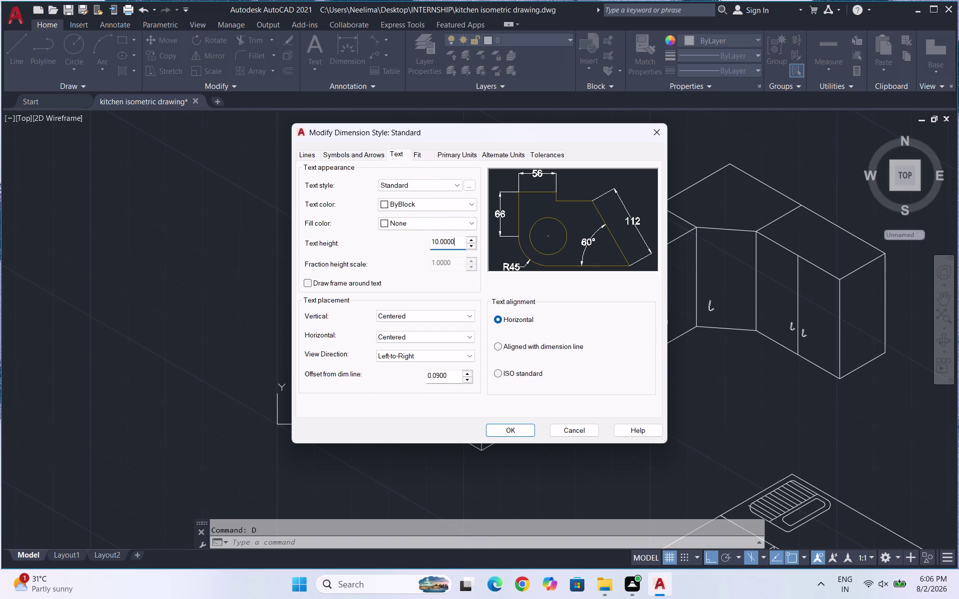
drag(453, 240, 415, 247)
text(20)
key(Return)
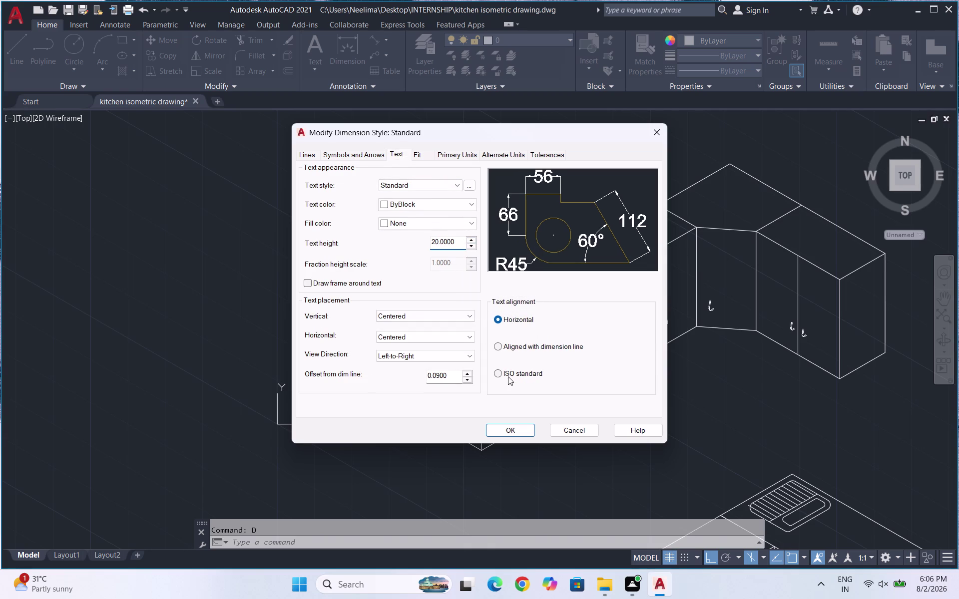
click(524, 431)
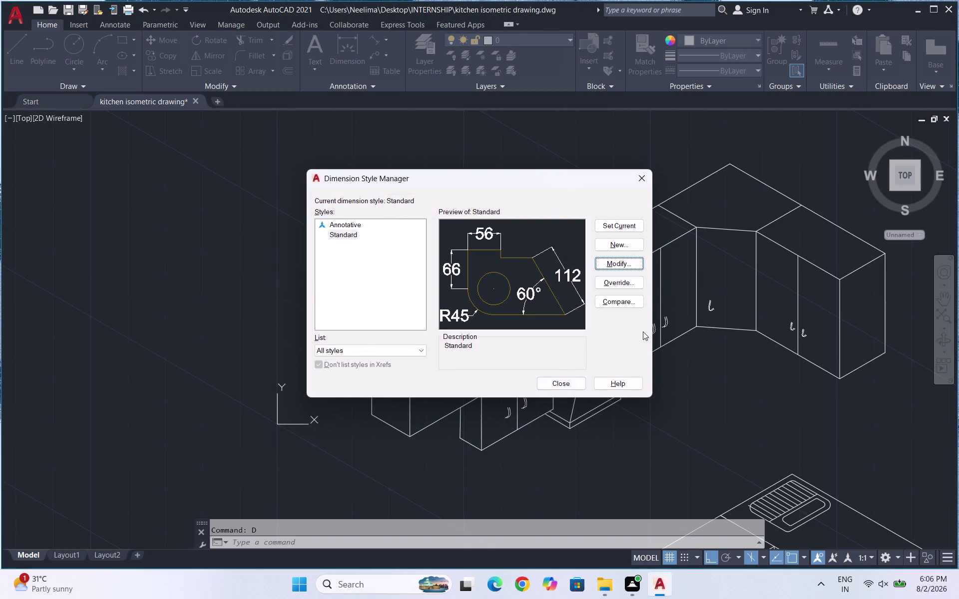
click(614, 227)
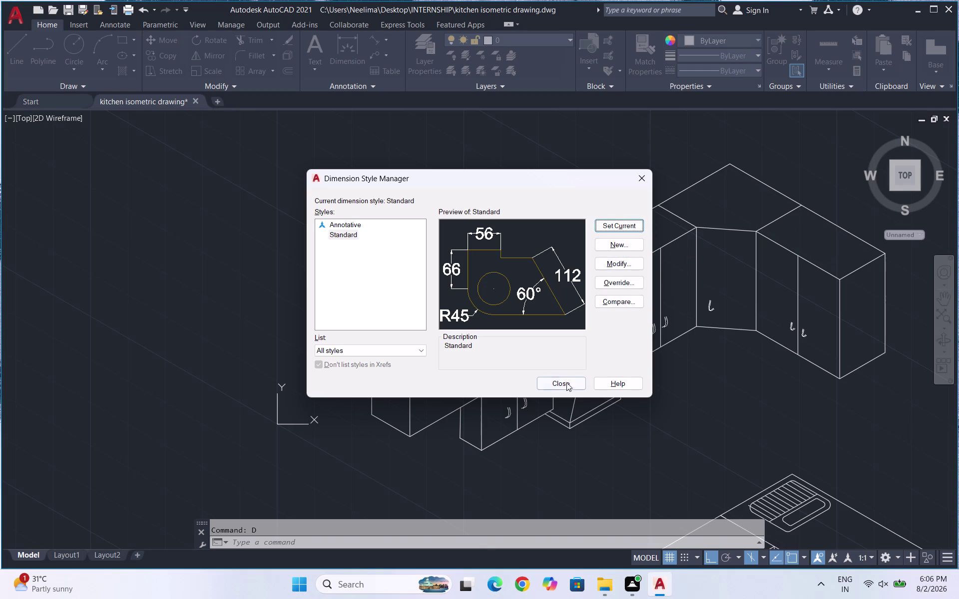
click(566, 381)
scroll(down, 3)
Zoom around both kitchens and window-select the small 600 dimension on the upper cabinet.
scroll(up, 3)
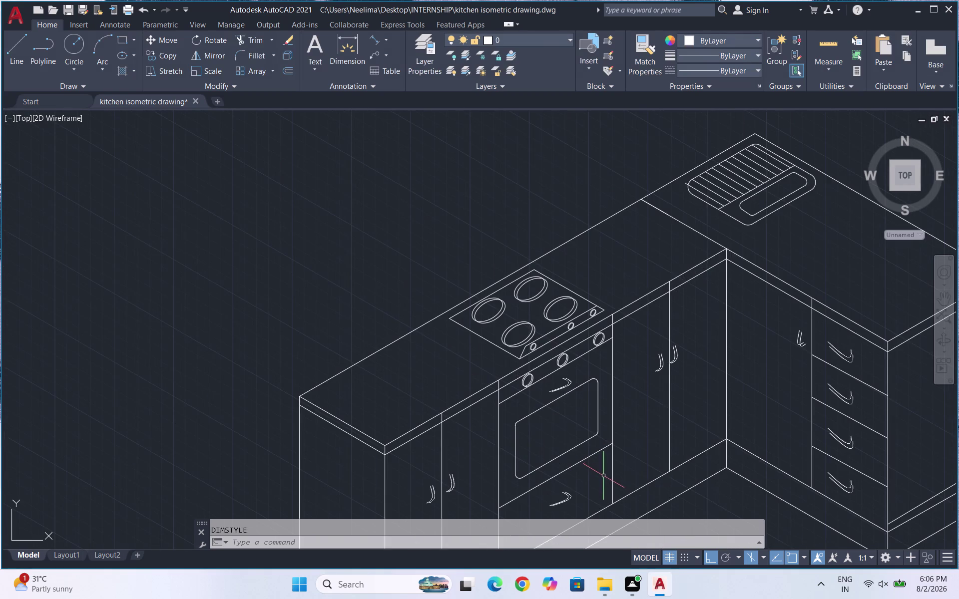
scroll(up, 3)
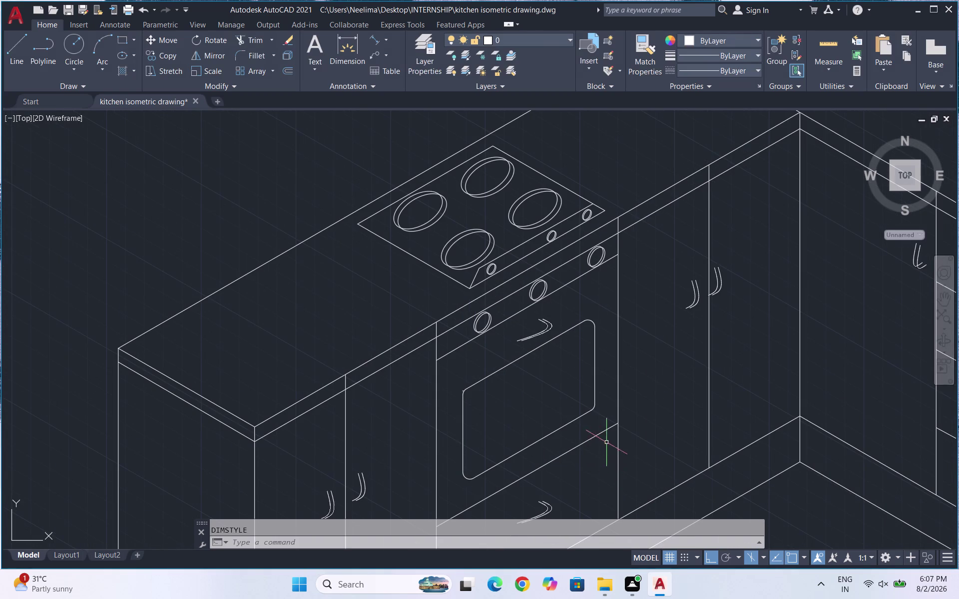
scroll(down, 3)
scroll(down, 3)
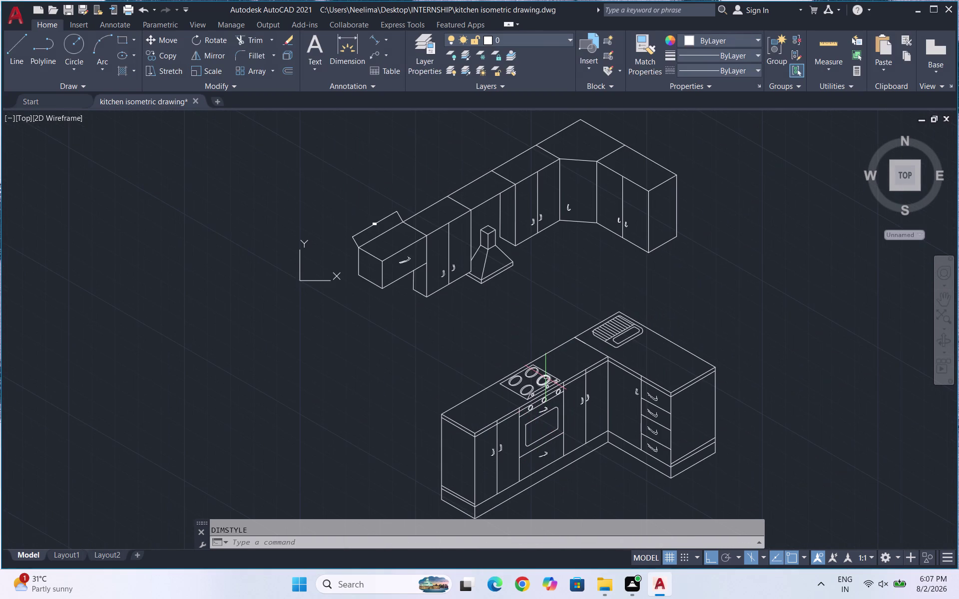
scroll(up, 3)
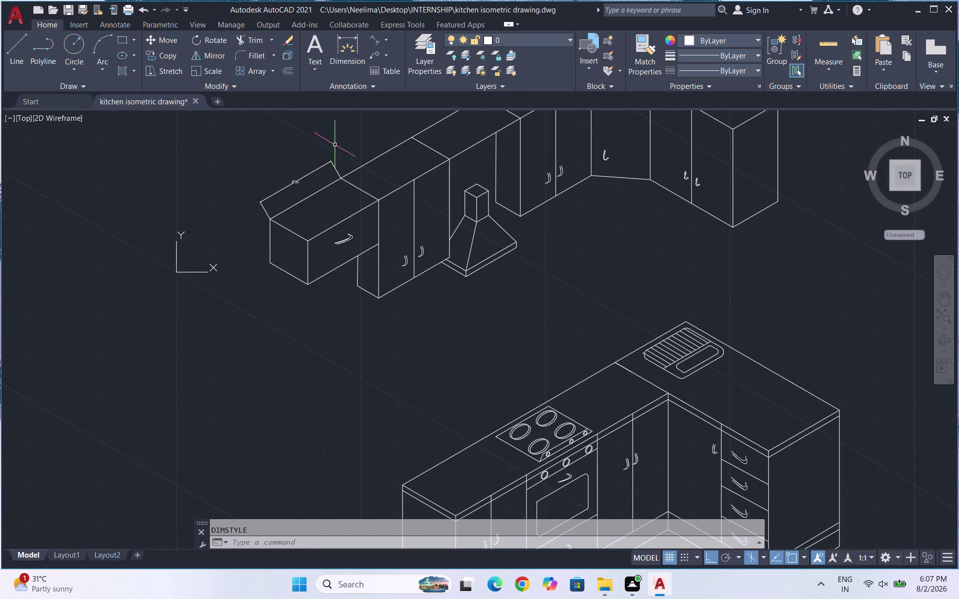
scroll(up, 3)
scroll(down, 3)
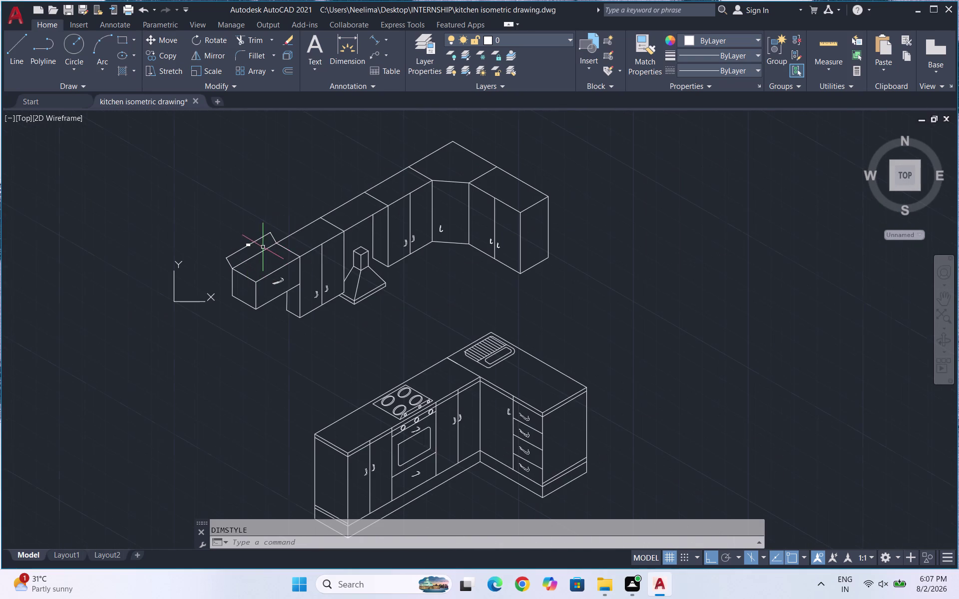
scroll(up, 3)
drag(245, 238, 209, 224)
click(209, 224)
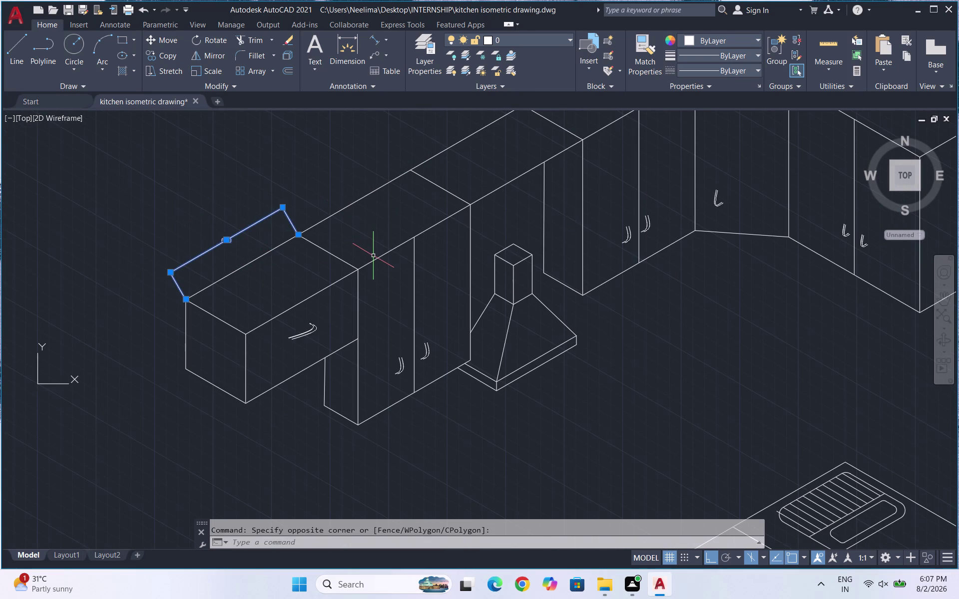
Reopen the Dimension Style Manager with the D command.
scroll(down, 3)
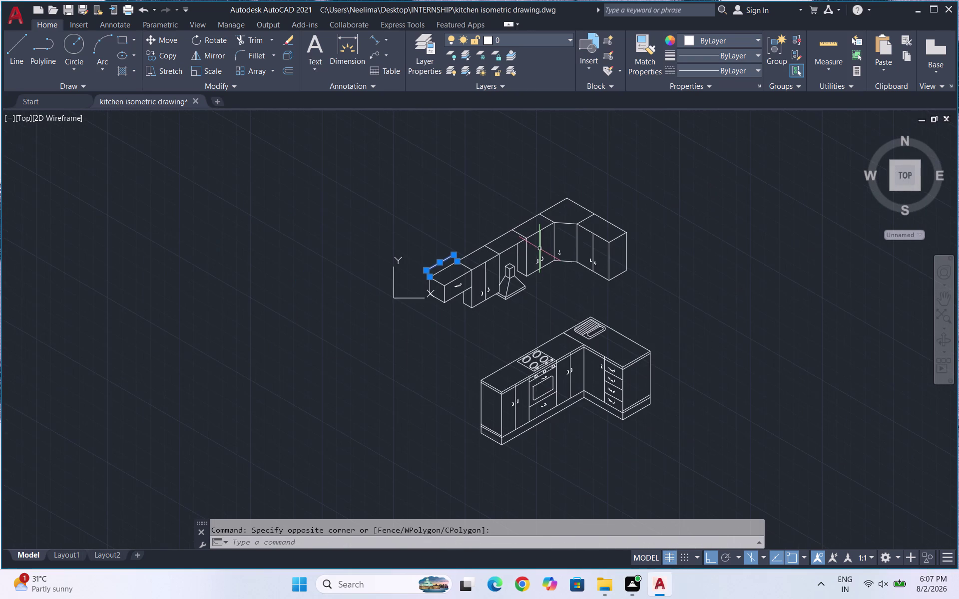
scroll(up, 3)
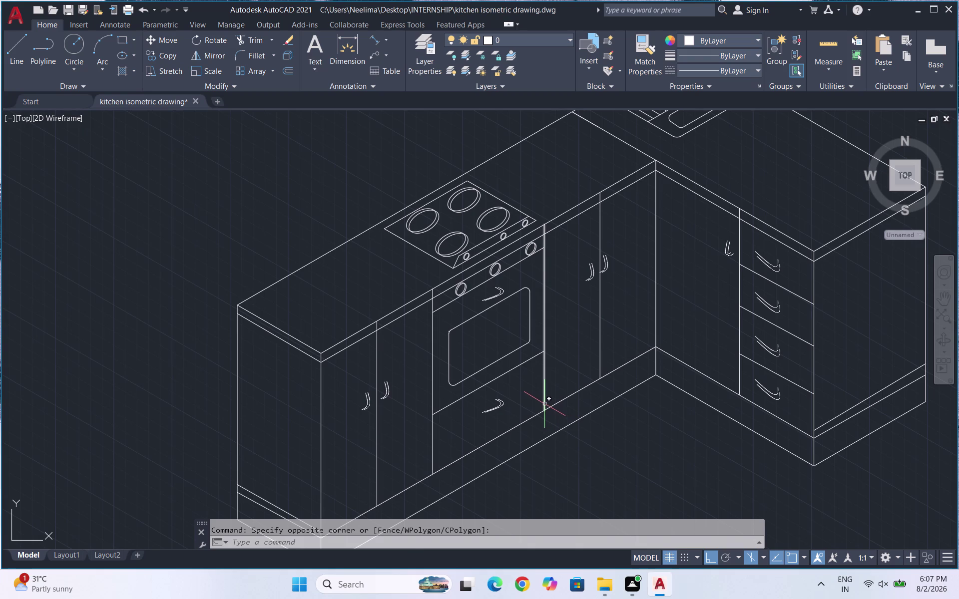
scroll(down, 3)
scroll(up, 3)
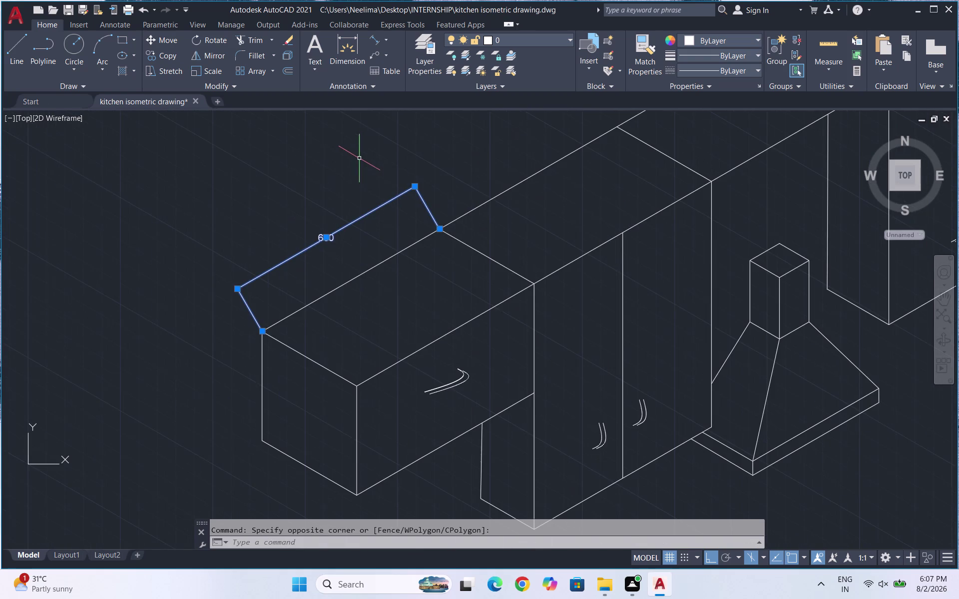
key(d)
key(Return)
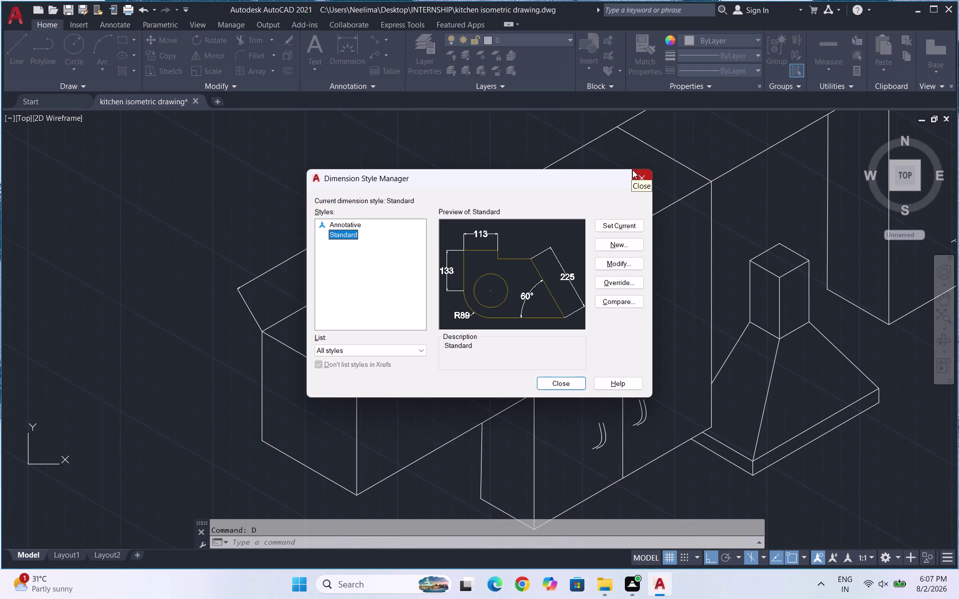
Change the Standard dimension style's text height to 100.
click(631, 266)
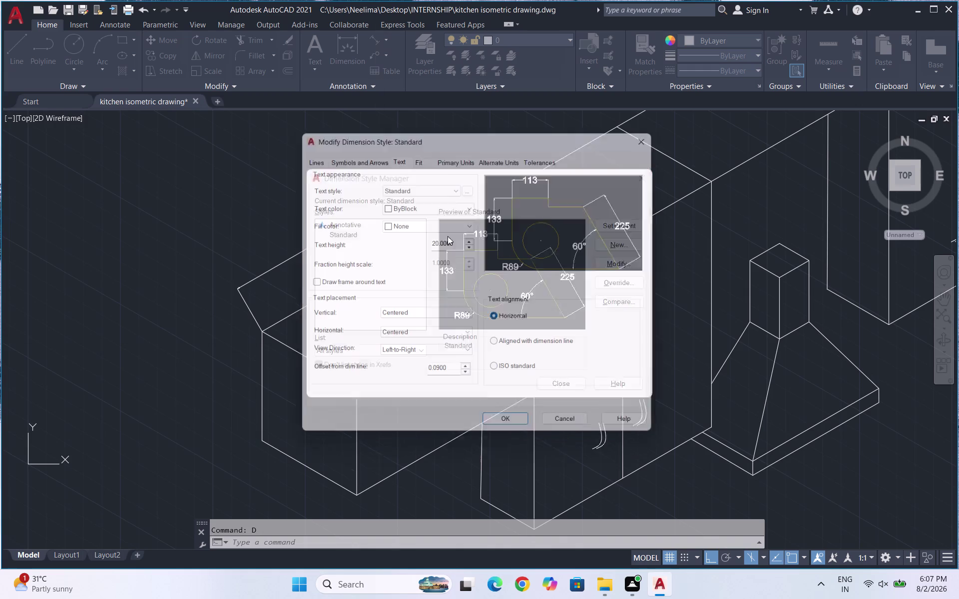
click(393, 152)
drag(464, 243, 452, 243)
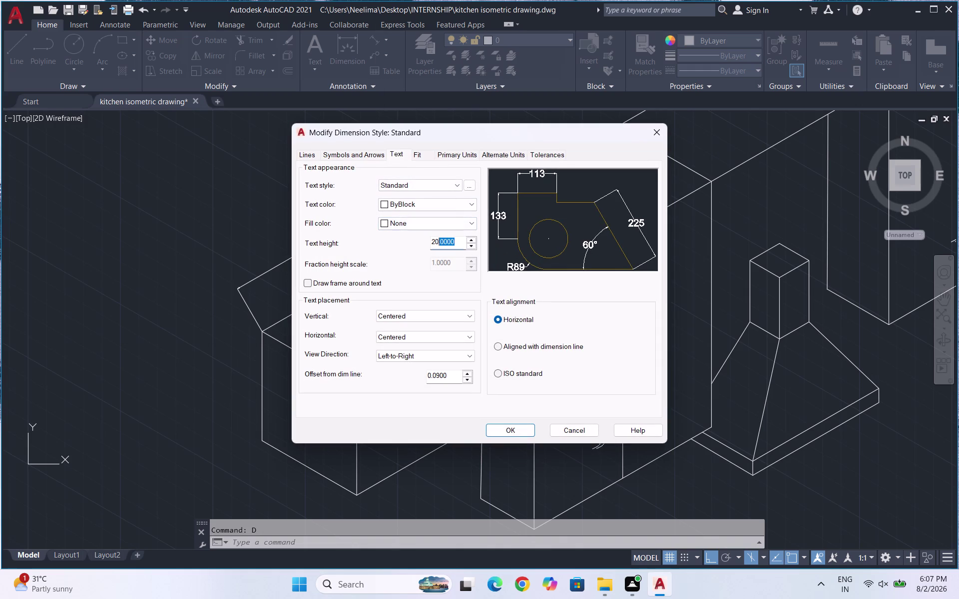
drag(451, 243, 365, 278)
text(100)
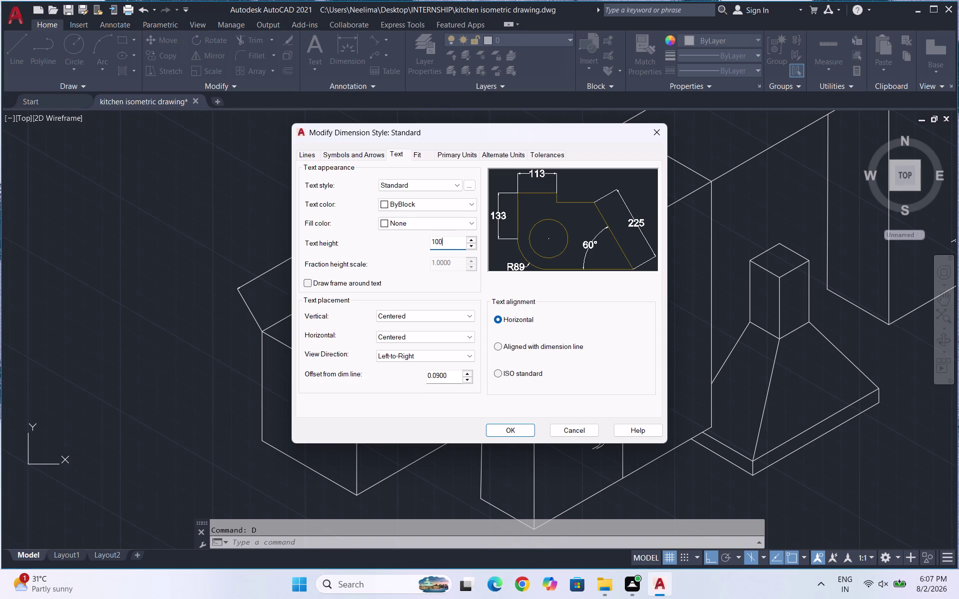
key(Return)
click(518, 437)
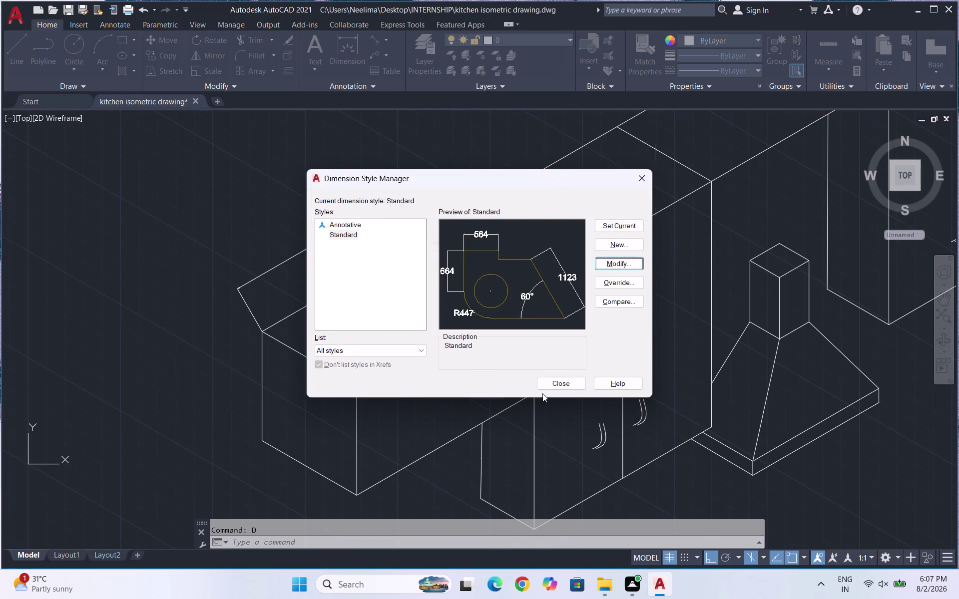
click(622, 225)
click(563, 386)
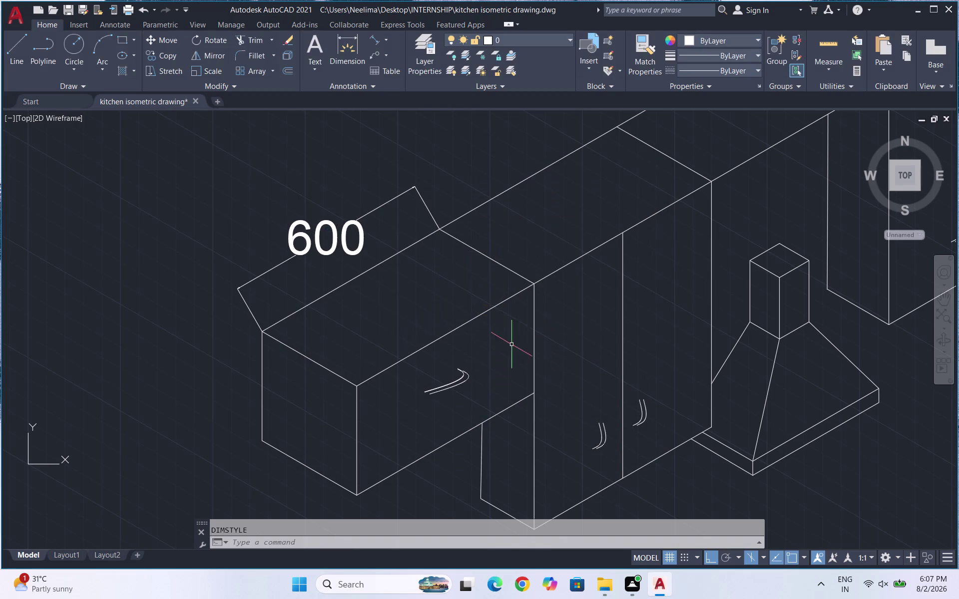
Select the enlarged 600 dimension on the upper cabinet to check it.
scroll(down, 3)
scroll(up, 3)
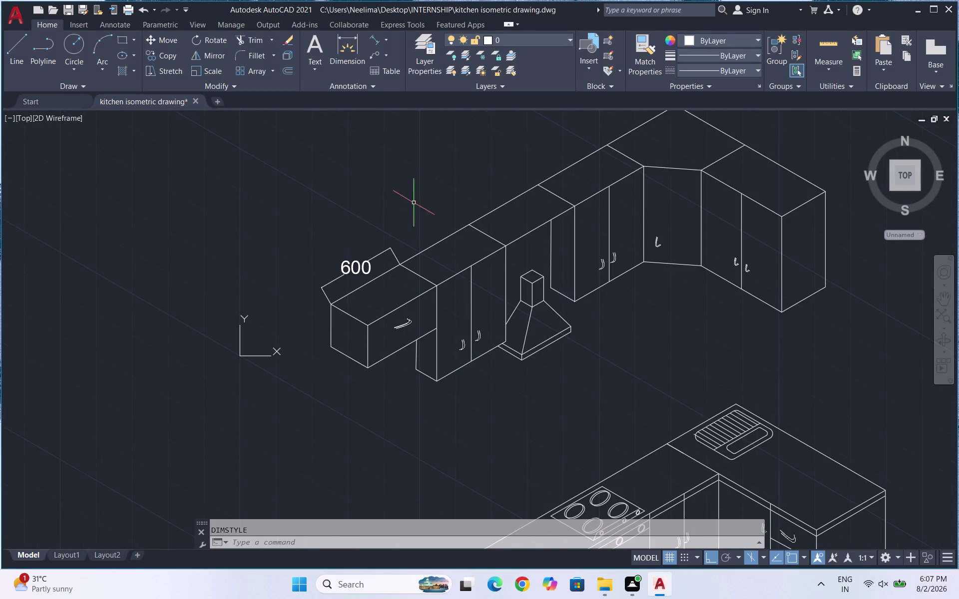
drag(346, 284, 342, 275)
click(334, 269)
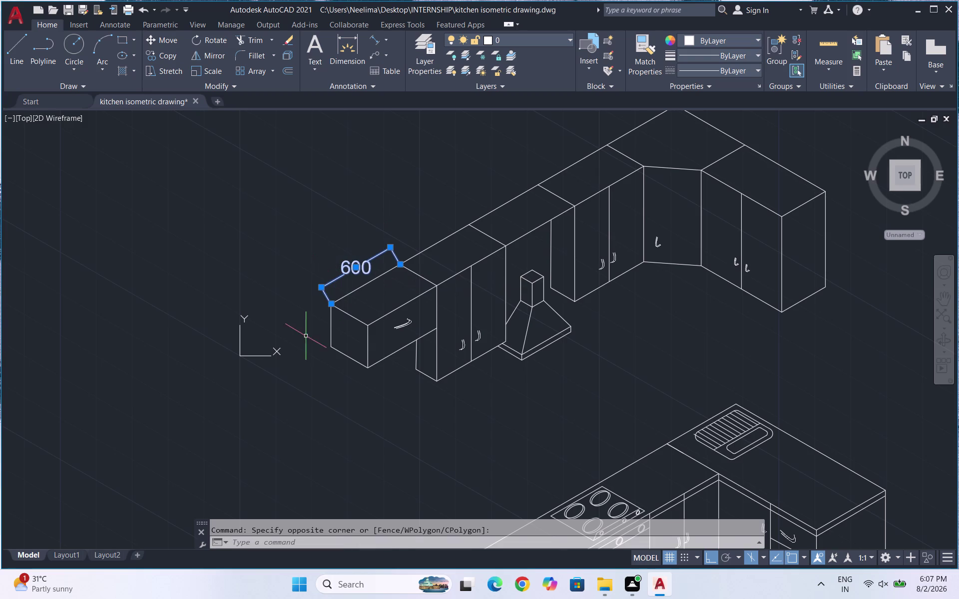
key(Escape)
Set the Standard arrow size to 50, make Standard current, and close the manager.
key(d)
key(Return)
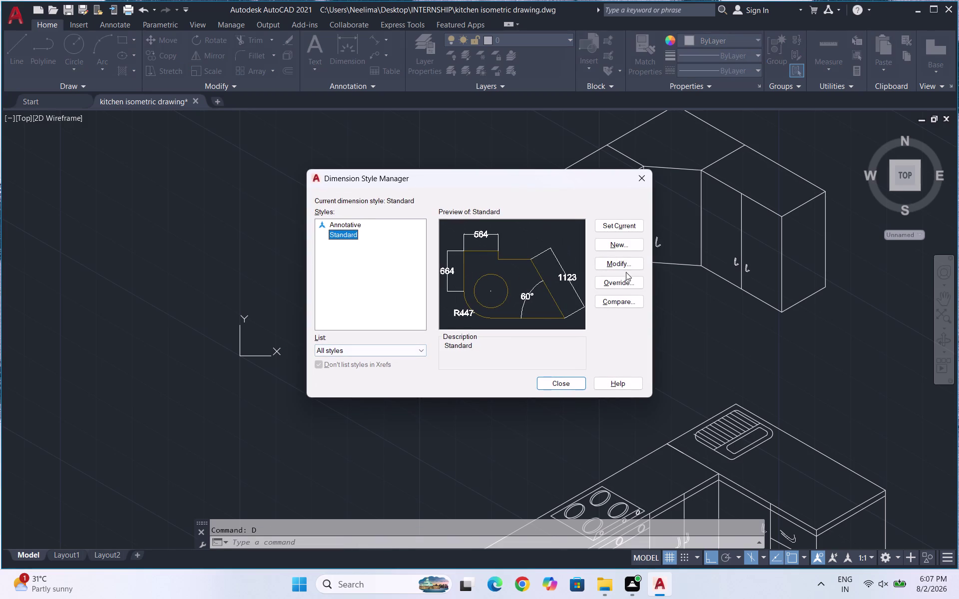
click(628, 266)
click(355, 156)
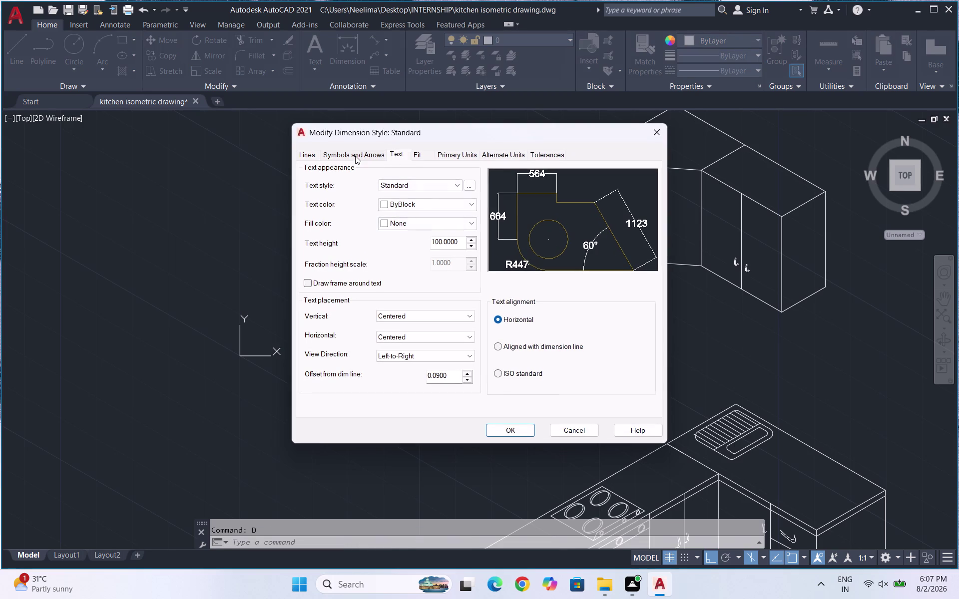
drag(342, 277, 240, 286)
text(50)
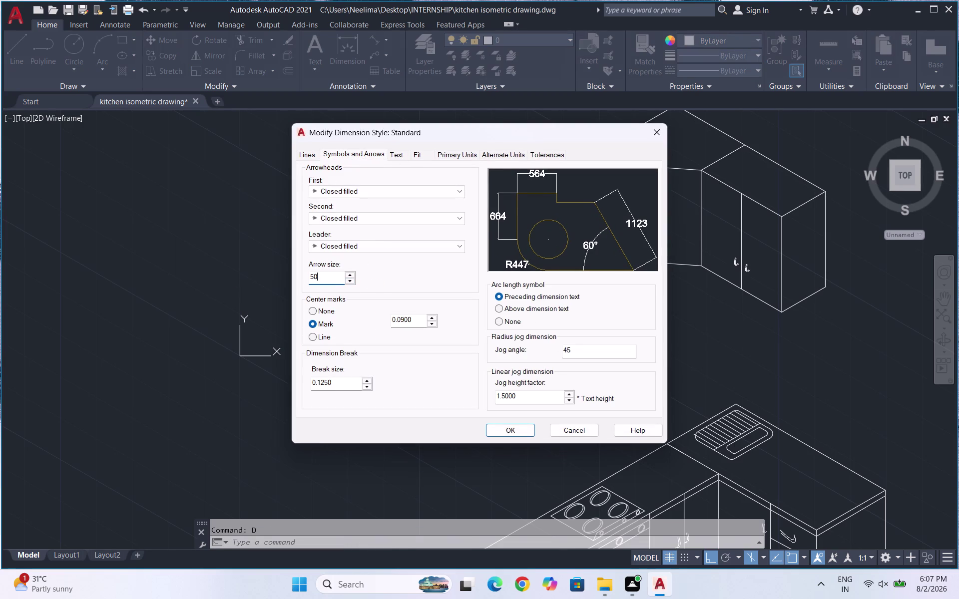
key(Return)
click(497, 432)
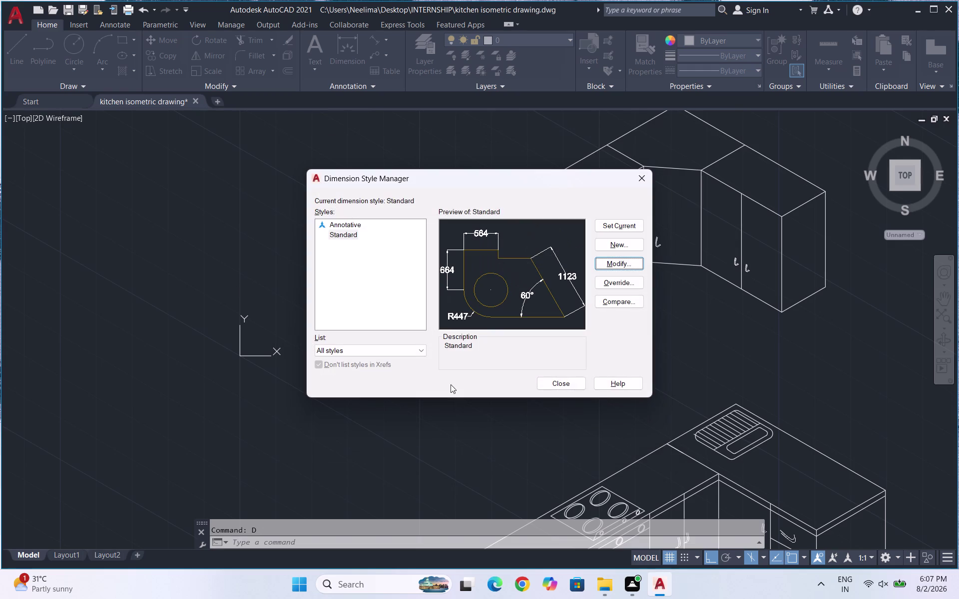
click(612, 228)
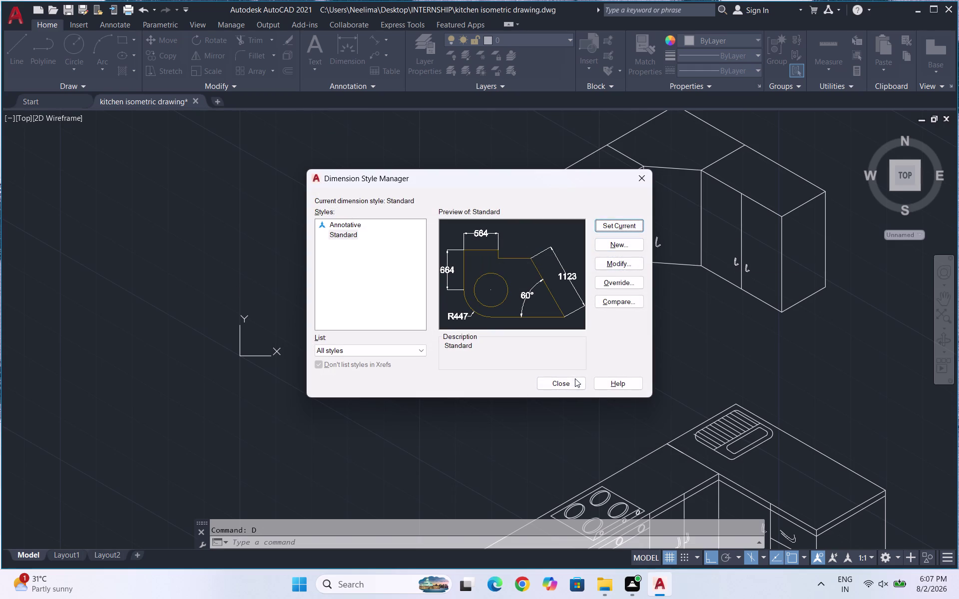
click(574, 381)
scroll(down, 3)
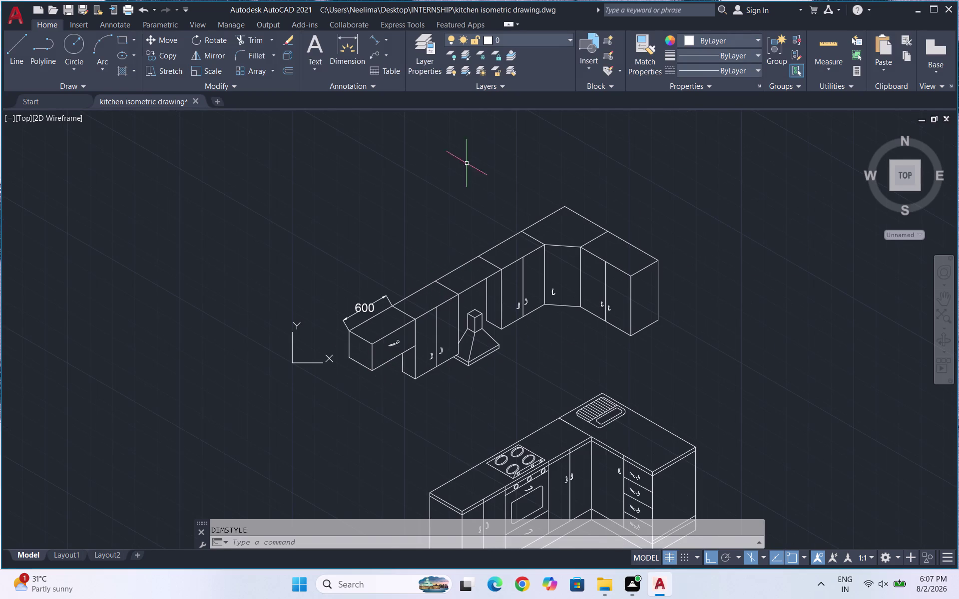
Add the second and third 600 aligned dimensions above the long-run upper cabinets.
click(374, 42)
scroll(up, 3)
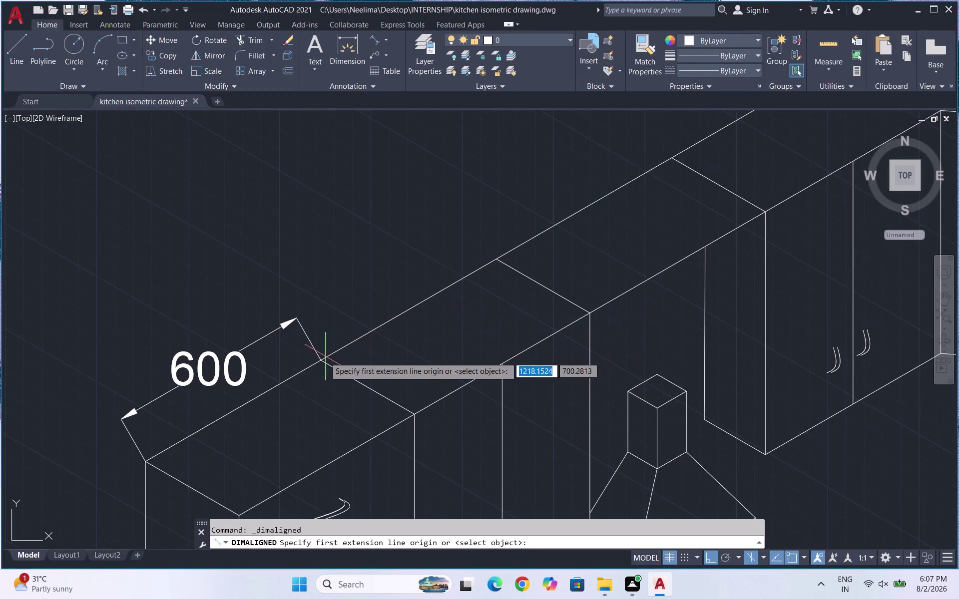
click(320, 359)
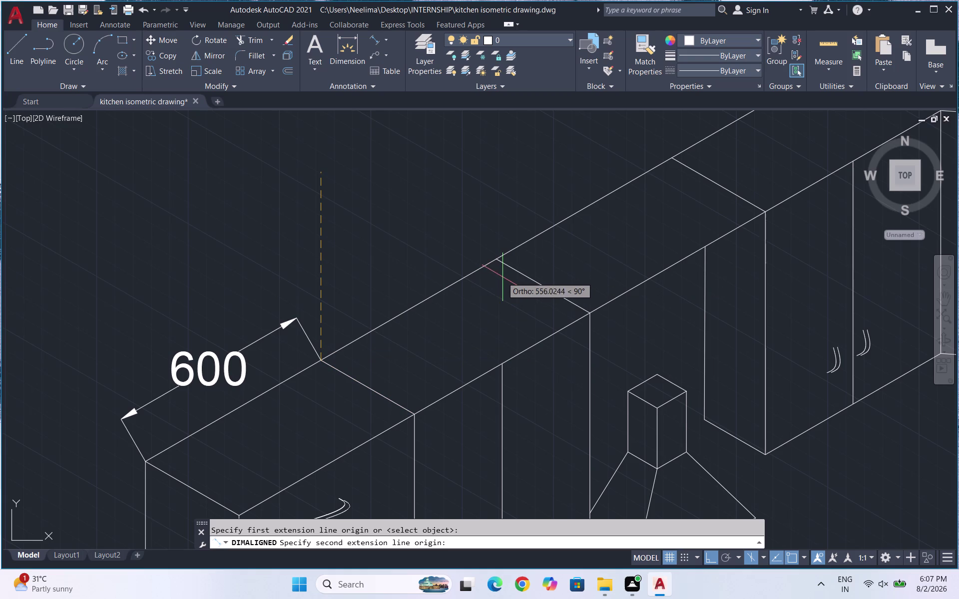
key(F5)
click(498, 258)
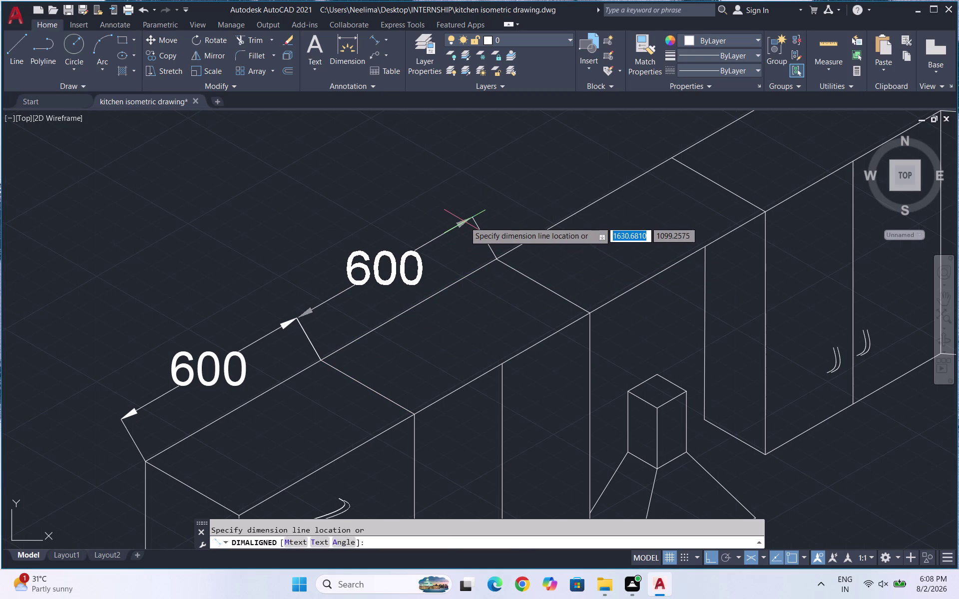
click(464, 222)
key(space)
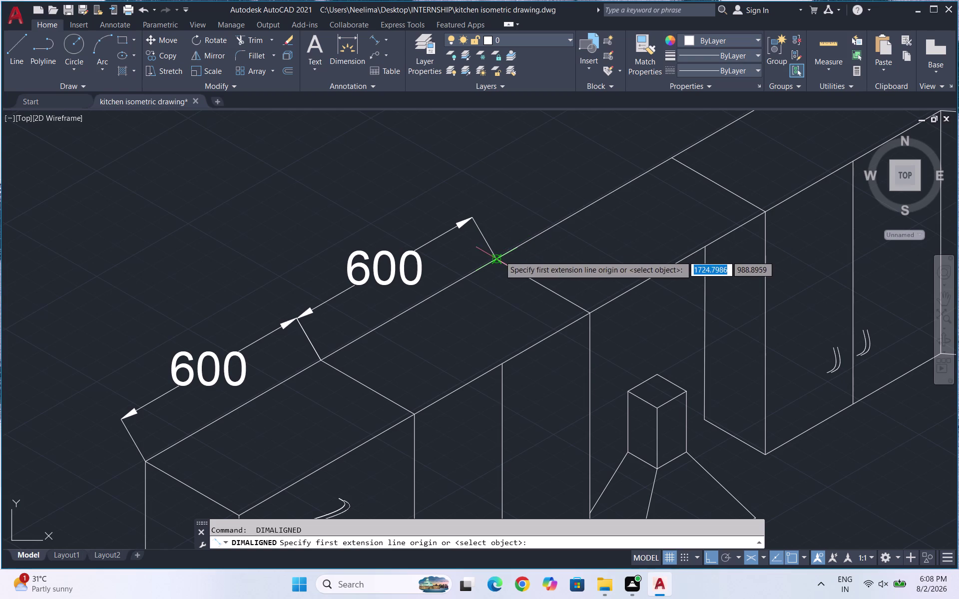
click(499, 256)
click(673, 160)
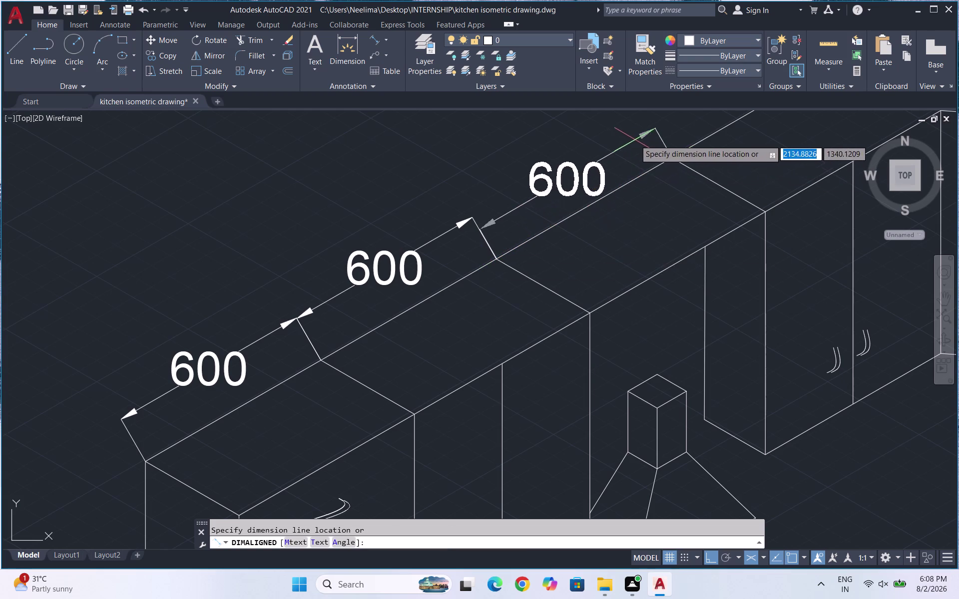
click(630, 127)
scroll(down, 3)
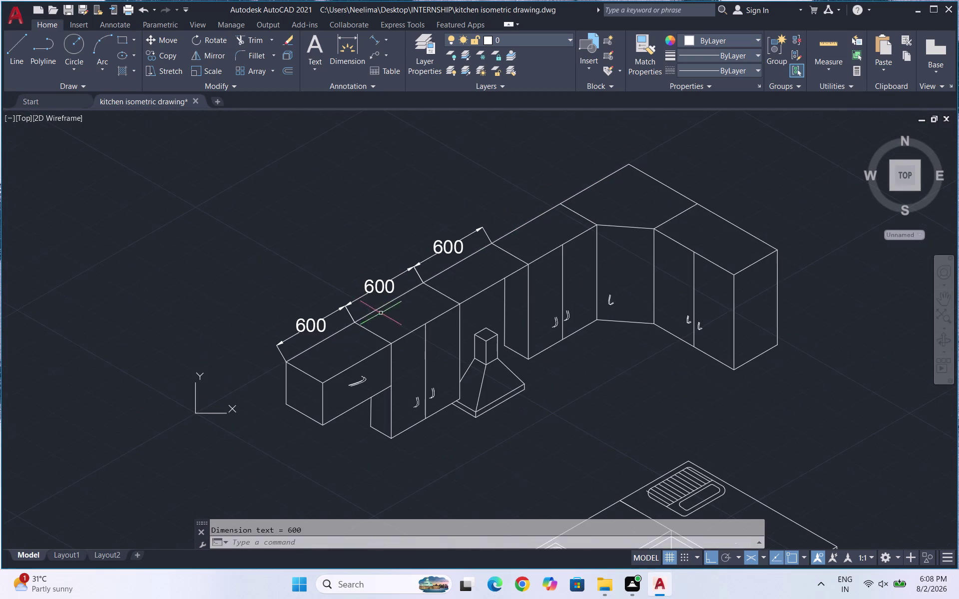
Add the fourth and fifth 600 dimensions, reaching the corner of the long run.
key(space)
scroll(up, 3)
click(450, 301)
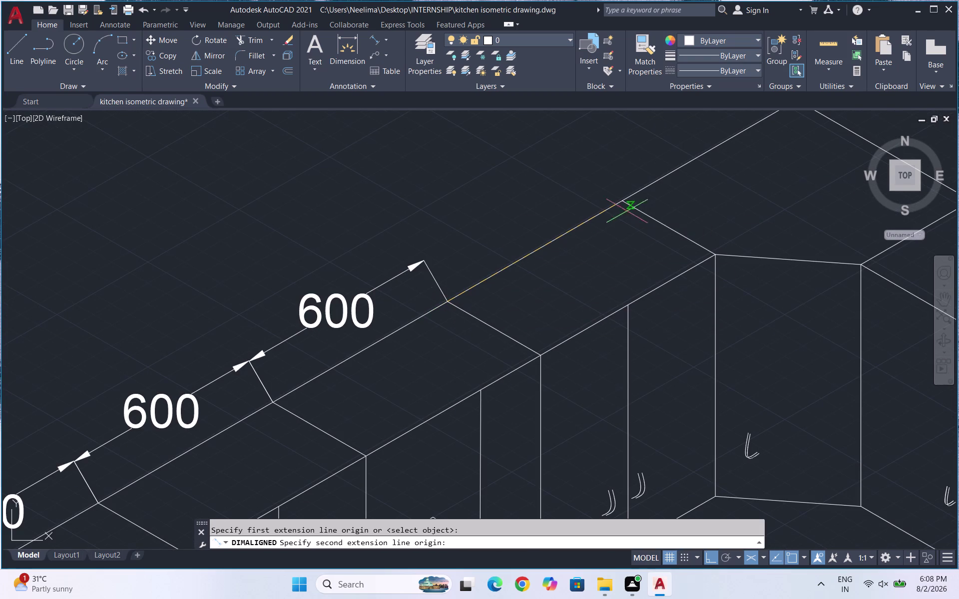
click(626, 200)
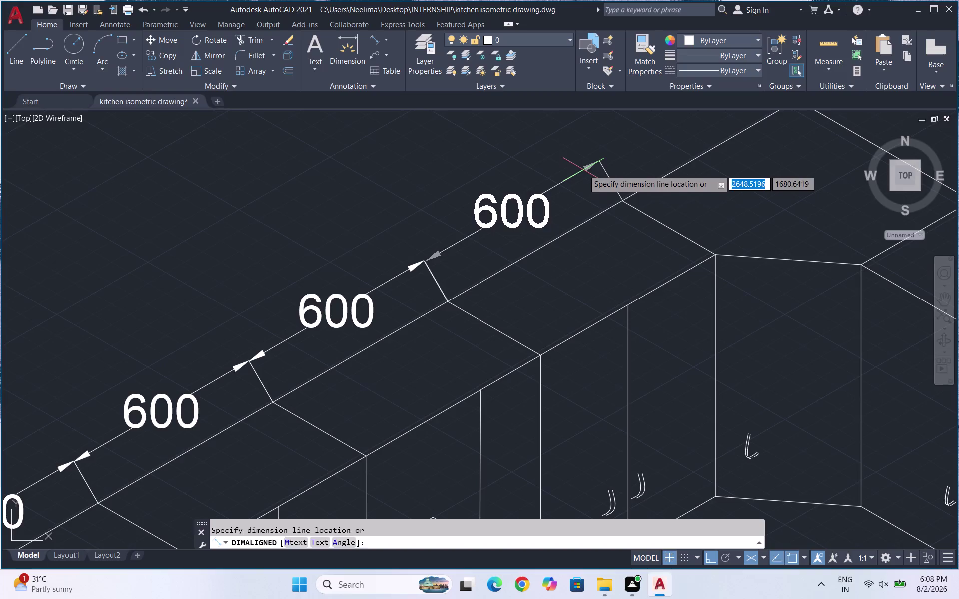
click(583, 168)
scroll(down, 3)
key(space)
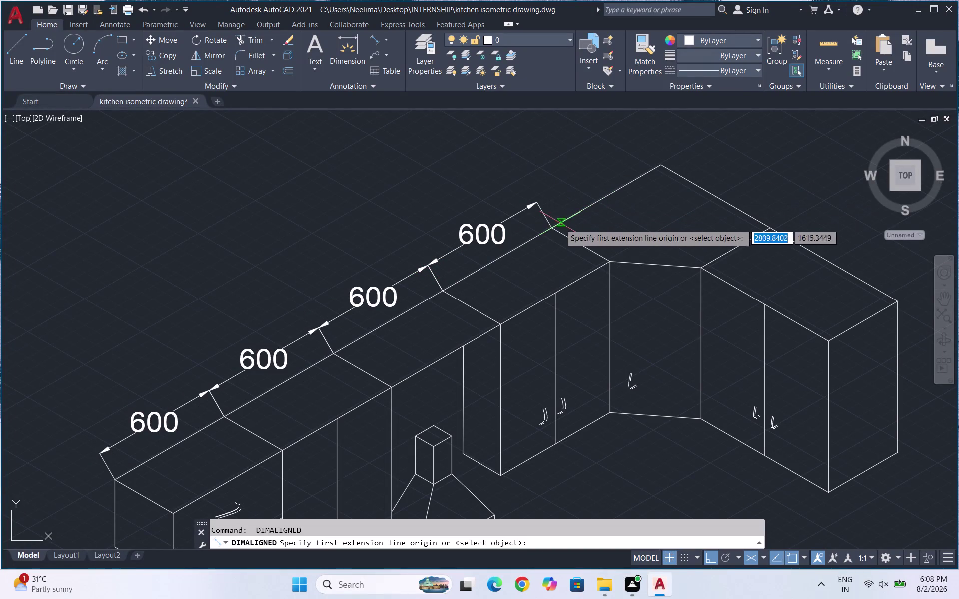
click(552, 230)
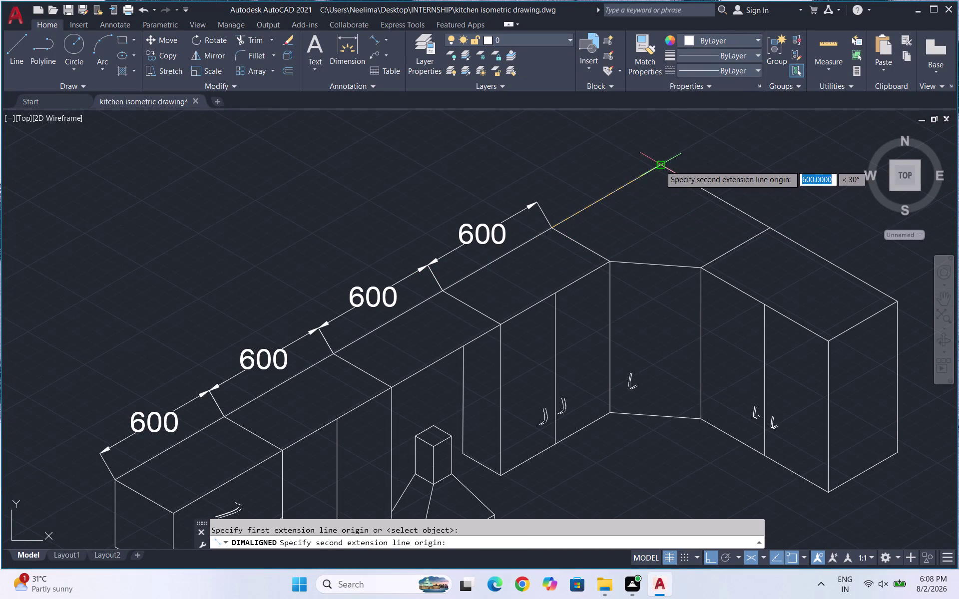
click(660, 166)
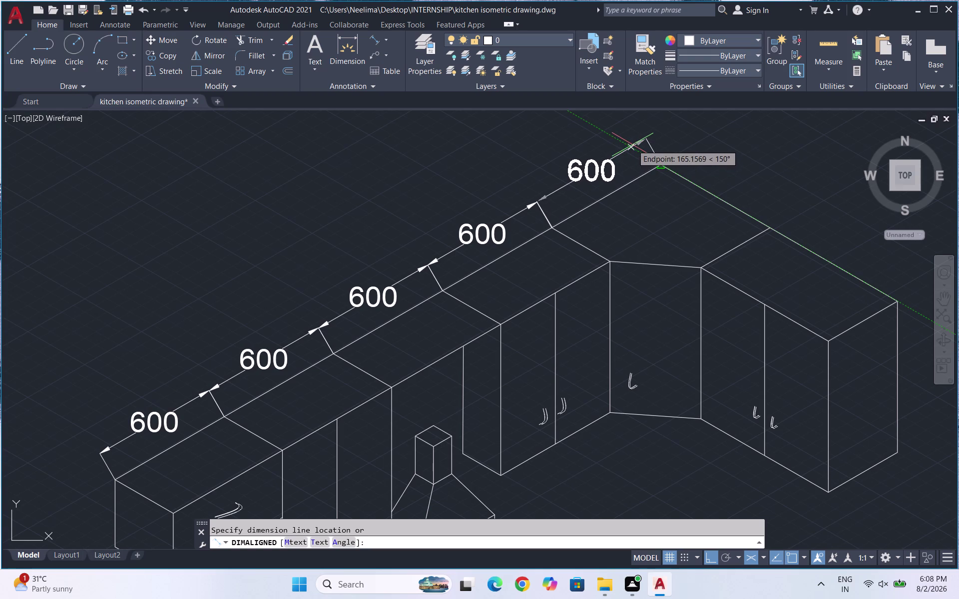
click(632, 145)
Dimension the short-return upper cabinets with a 600 and a 700 aligned dimension.
key(space)
click(659, 165)
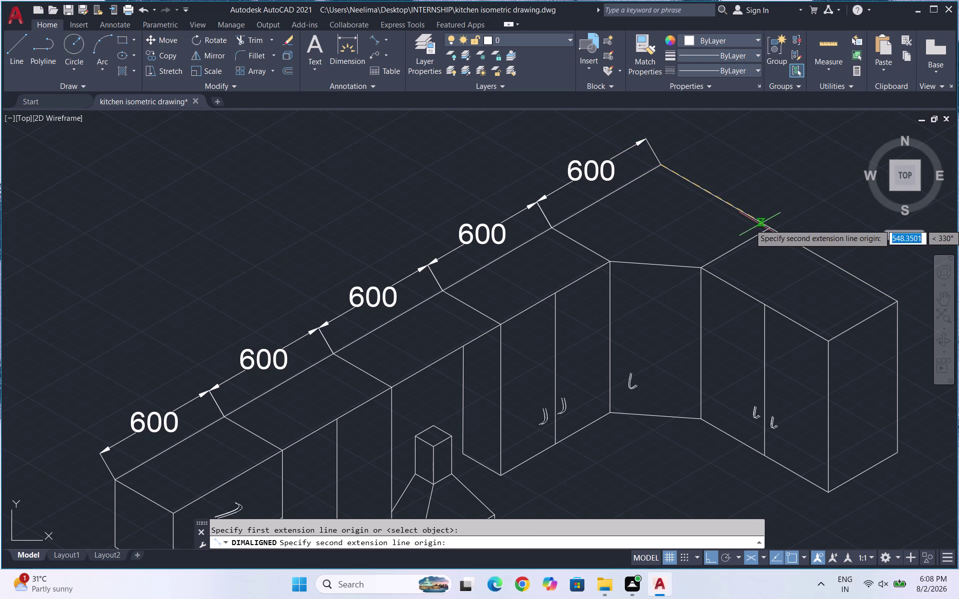
click(769, 229)
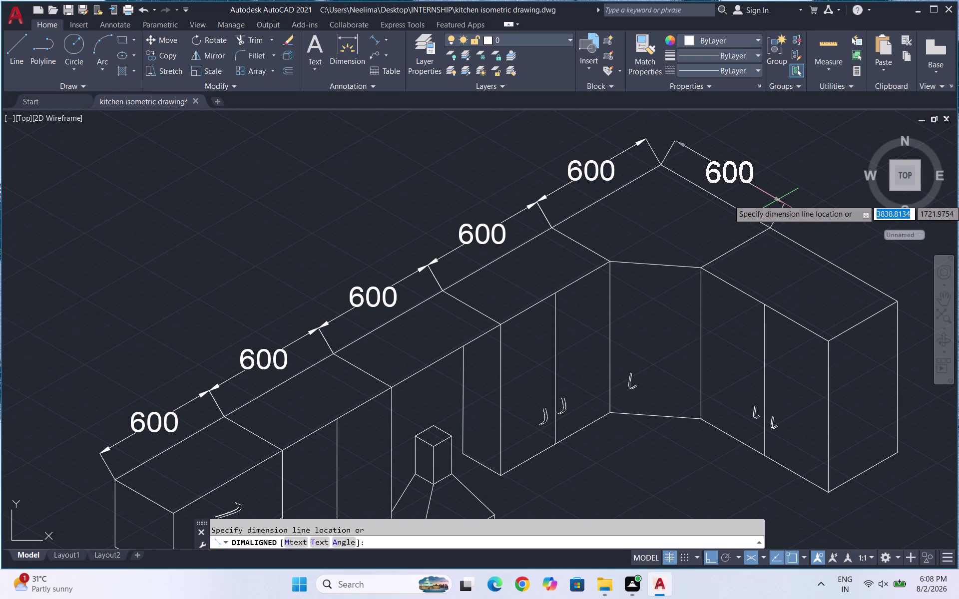
click(778, 200)
key(space)
key(space)
click(769, 227)
key(space)
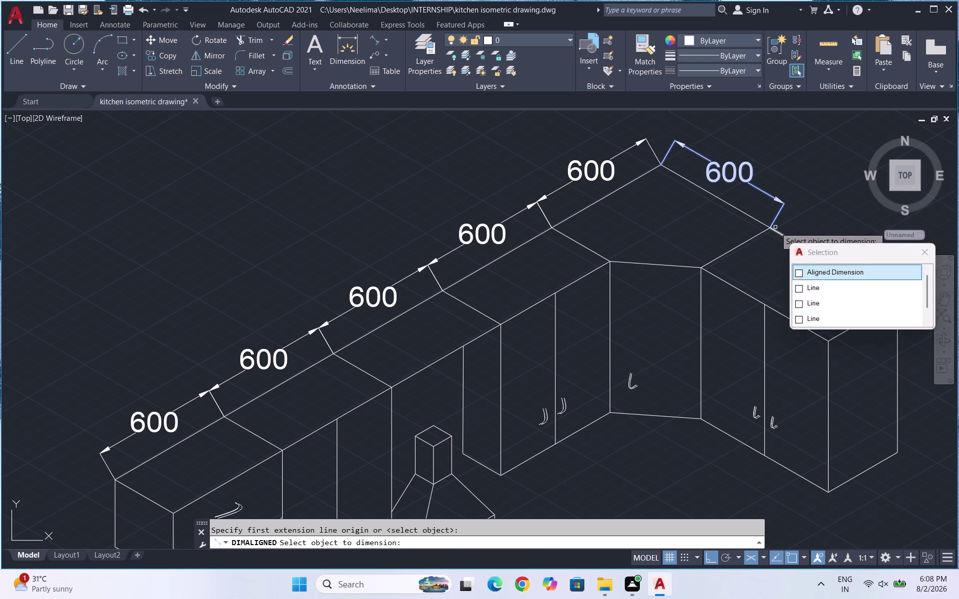
key(space)
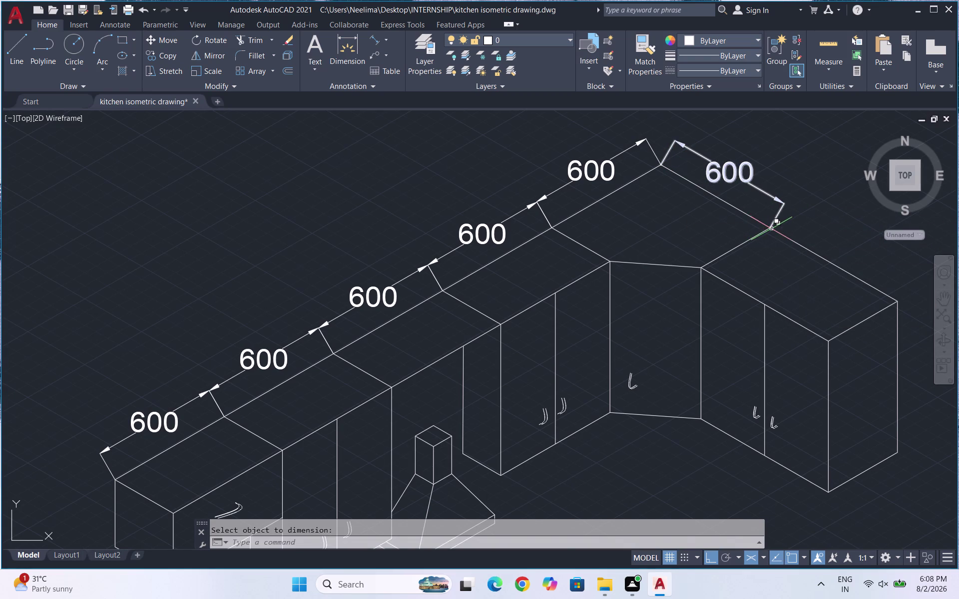
key(space)
click(770, 228)
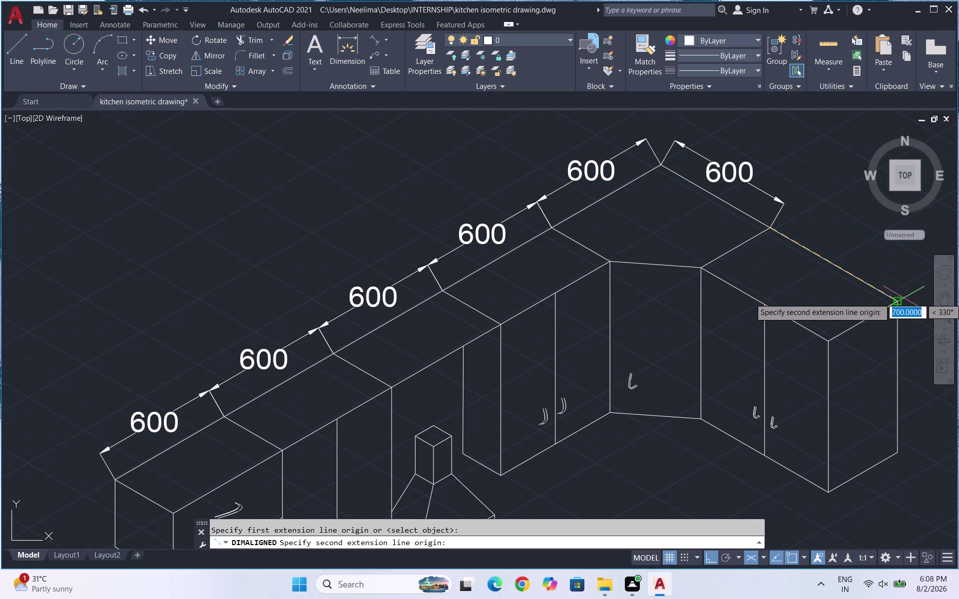
click(897, 301)
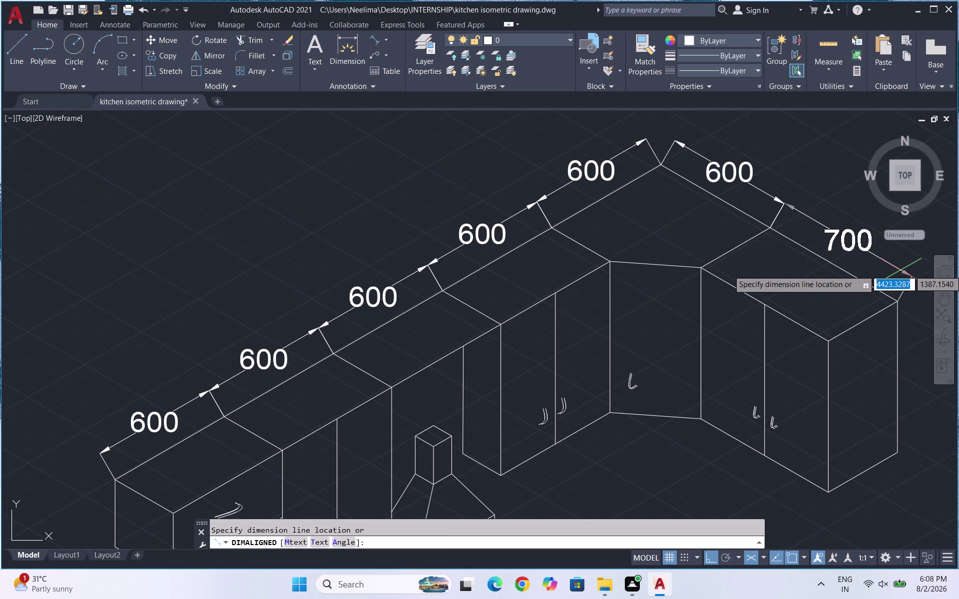
click(900, 272)
scroll(down, 3)
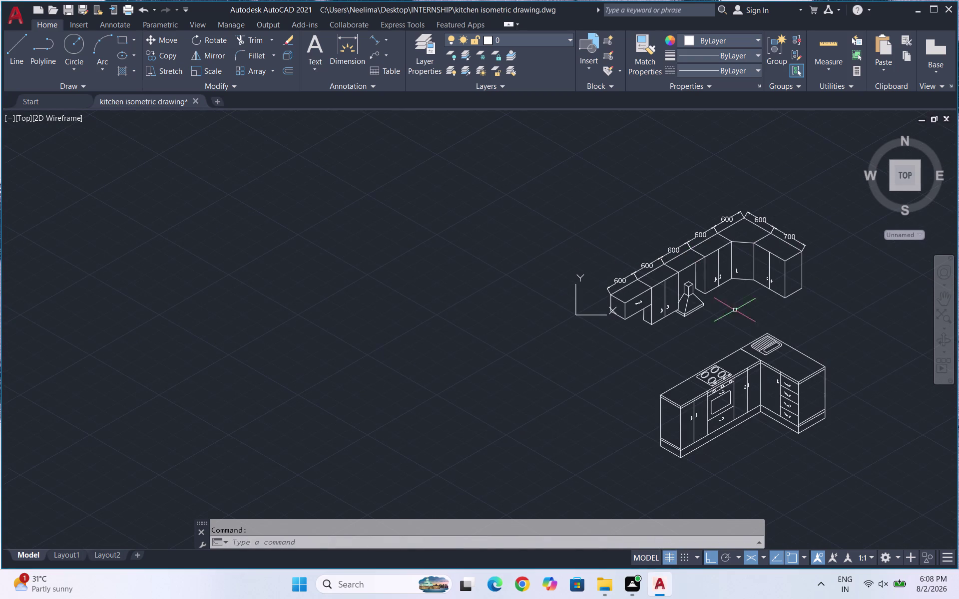
Start an aligned dimension on the base counter, then cancel the misplaced attempt.
scroll(up, 3)
key(space)
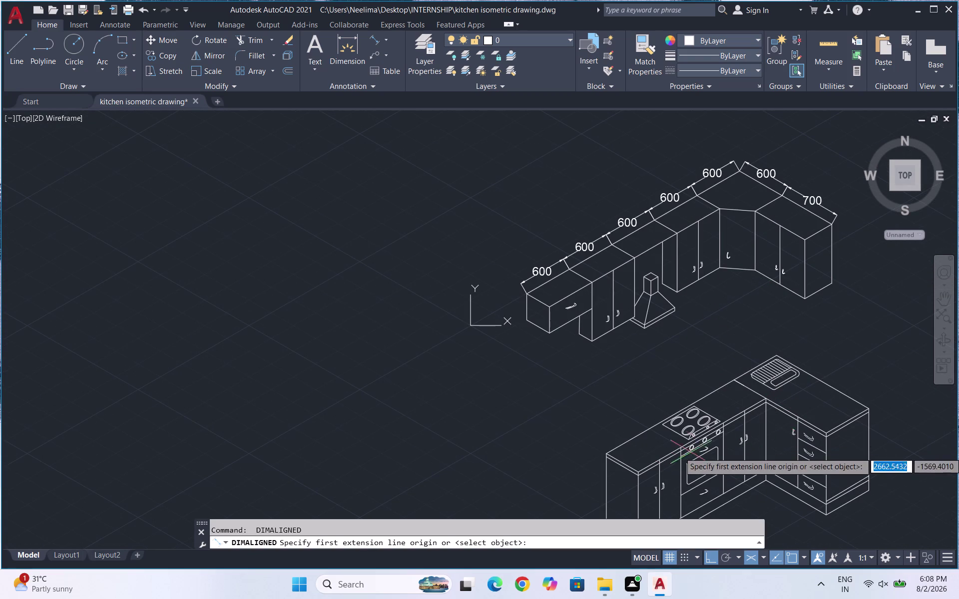
scroll(up, 3)
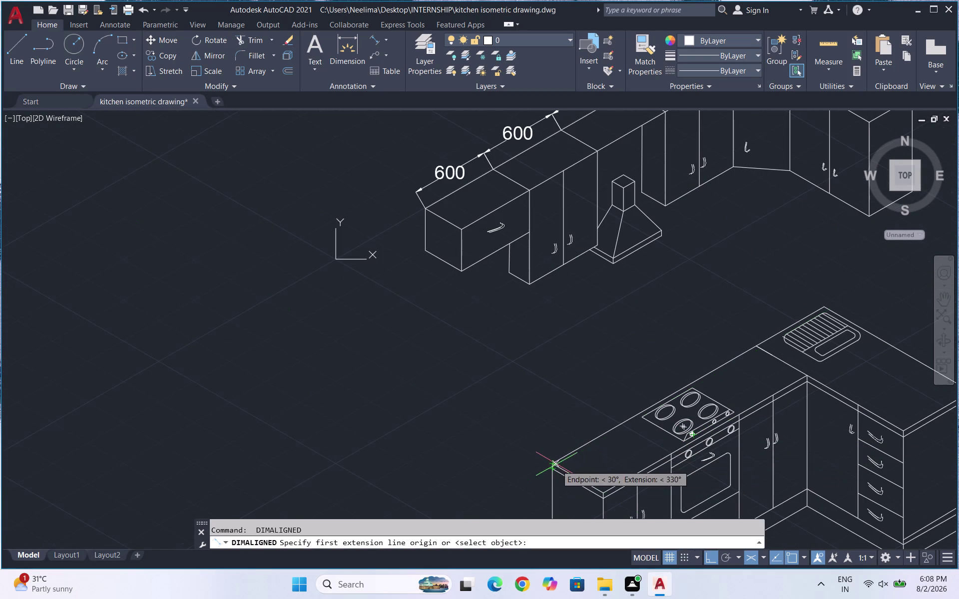
scroll(up, 3)
click(551, 477)
scroll(down, 3)
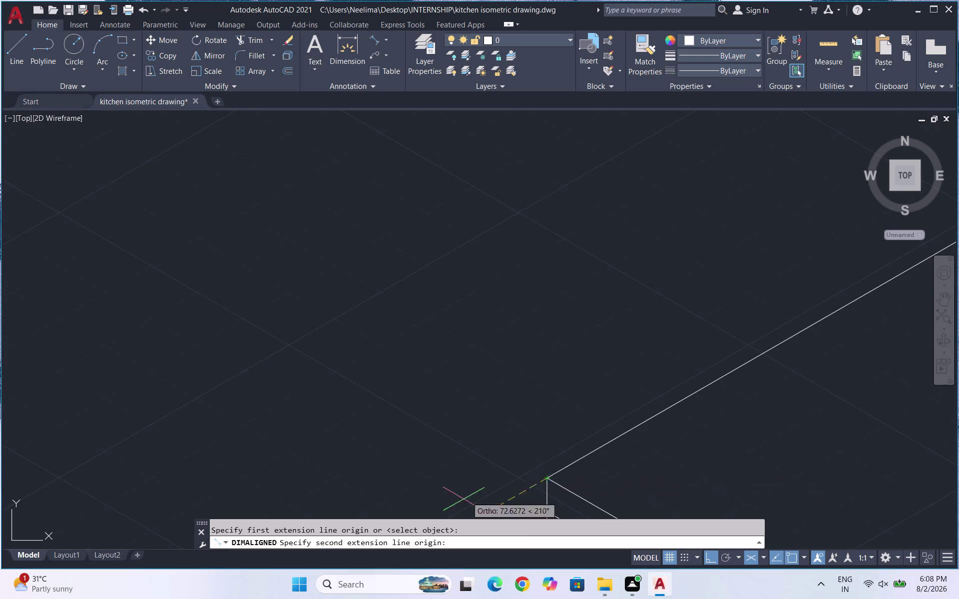
scroll(down, 3)
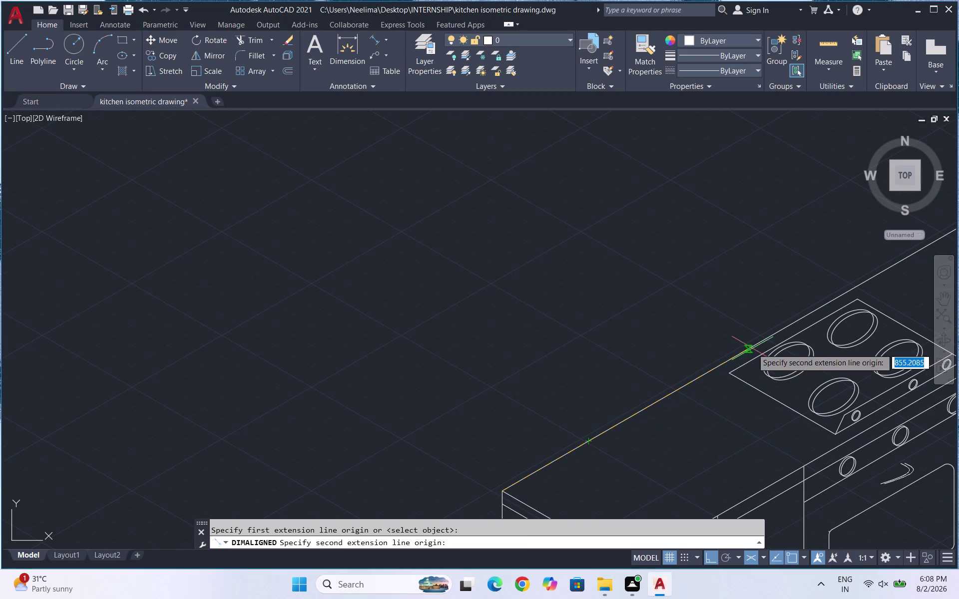
scroll(down, 3)
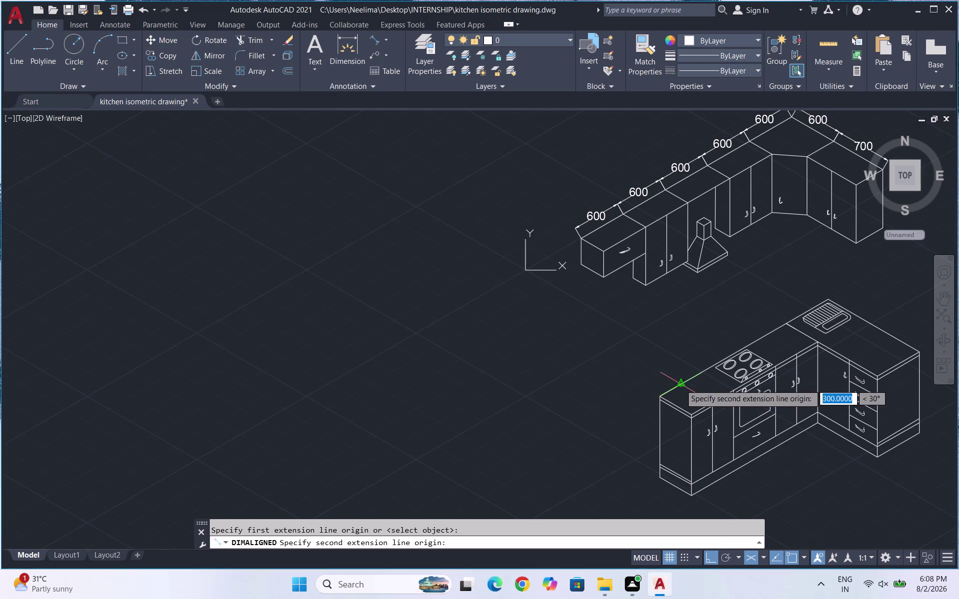
key(Escape)
key(Escape)
scroll(up, 3)
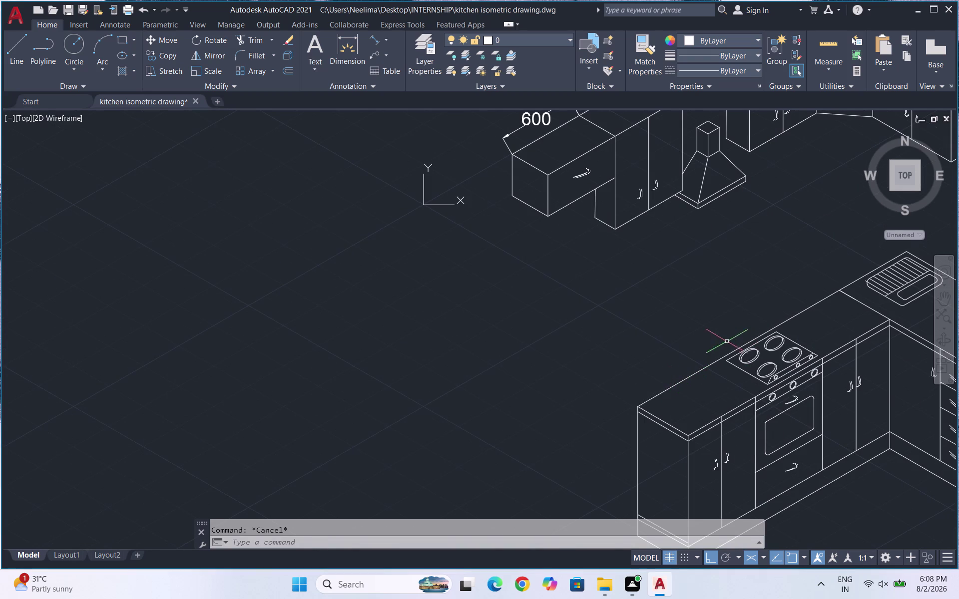
Place the first two 600 aligned dimensions along the counter's front edge.
key(space)
click(640, 406)
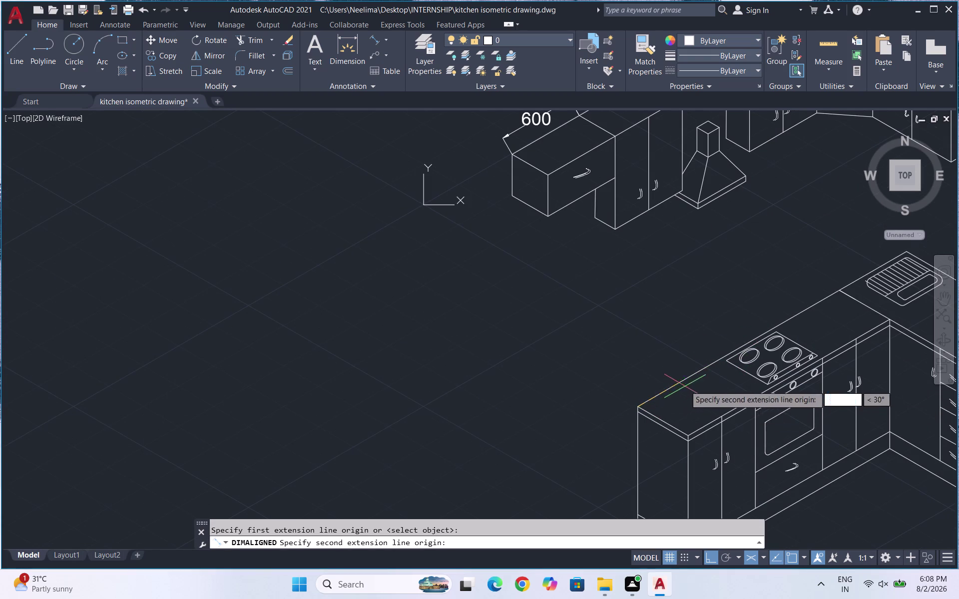
scroll(up, 3)
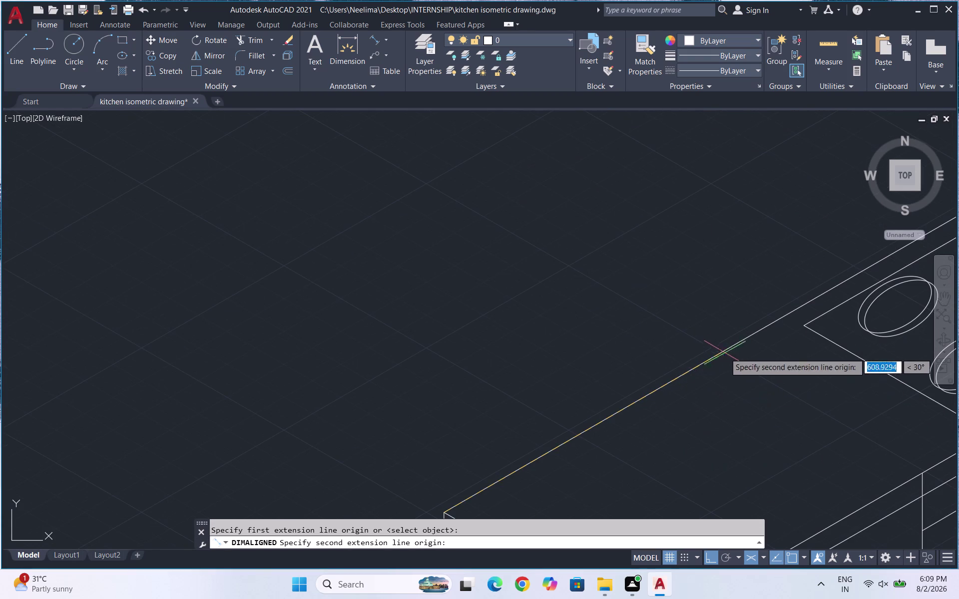
click(722, 354)
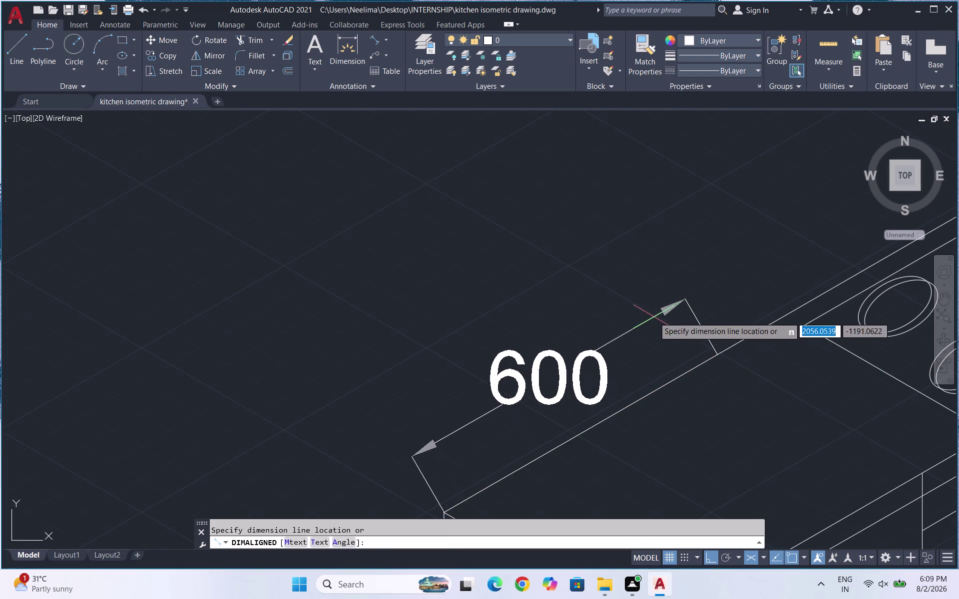
drag(654, 317, 652, 312)
key(space)
click(717, 358)
scroll(down, 3)
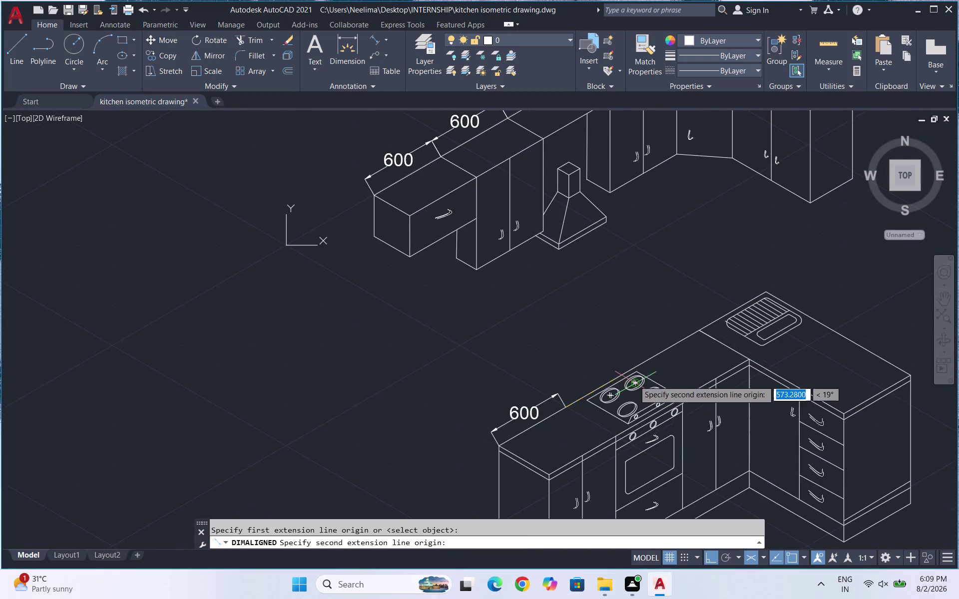
scroll(up, 3)
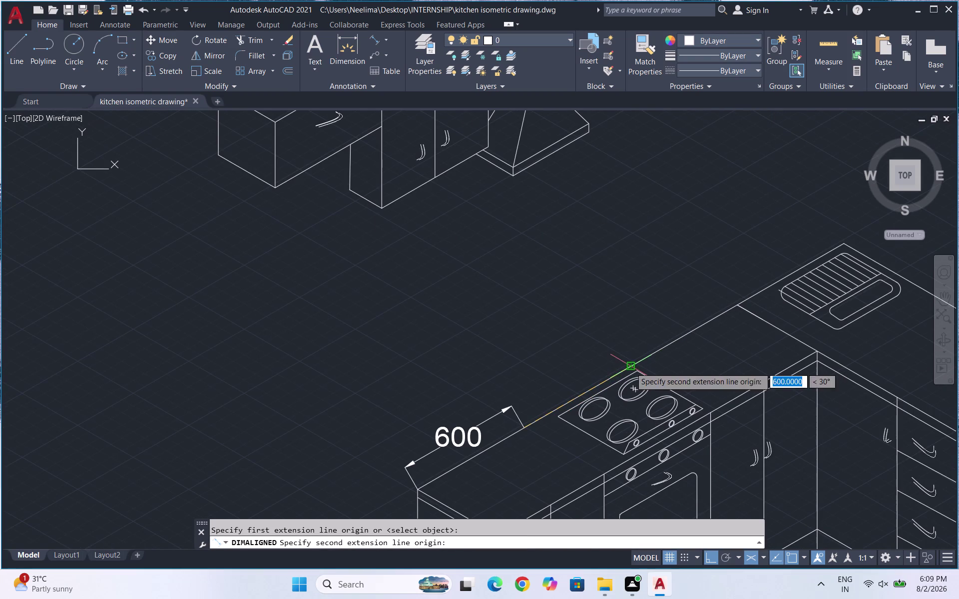
click(630, 367)
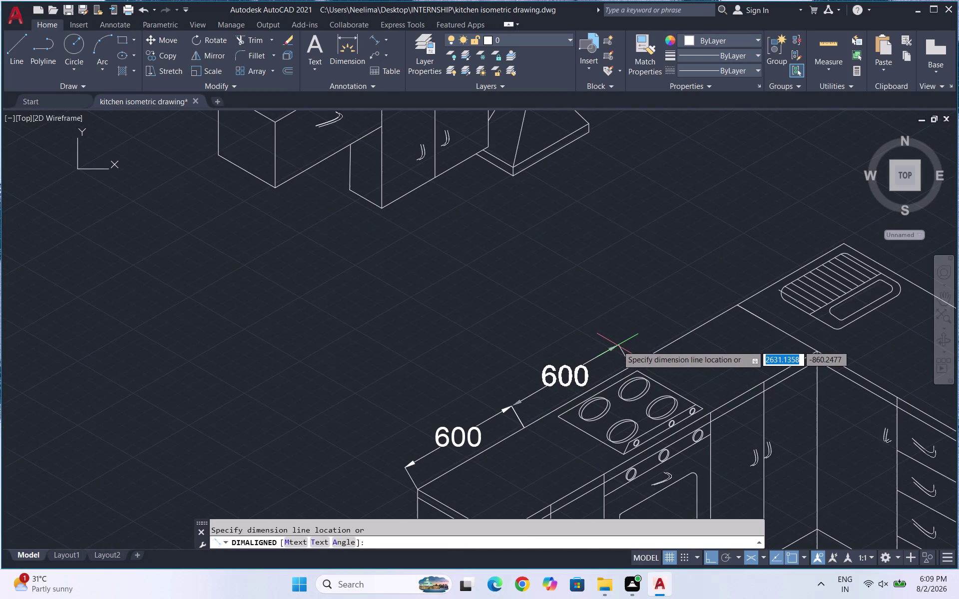
click(617, 346)
Add the third chained 600 dimension along the counter's front edge.
key(space)
key(space)
key(space)
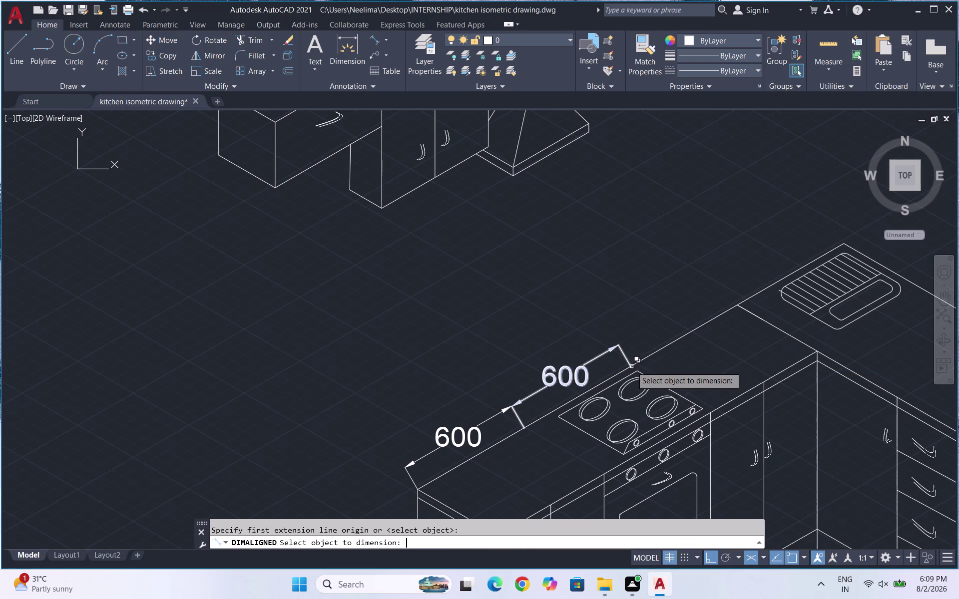
key(space)
click(629, 366)
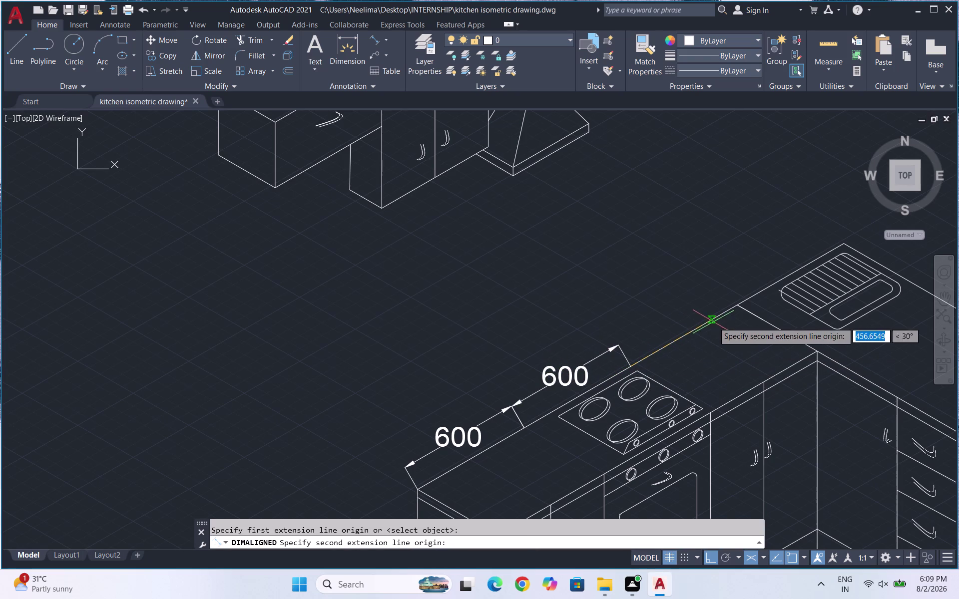
click(739, 307)
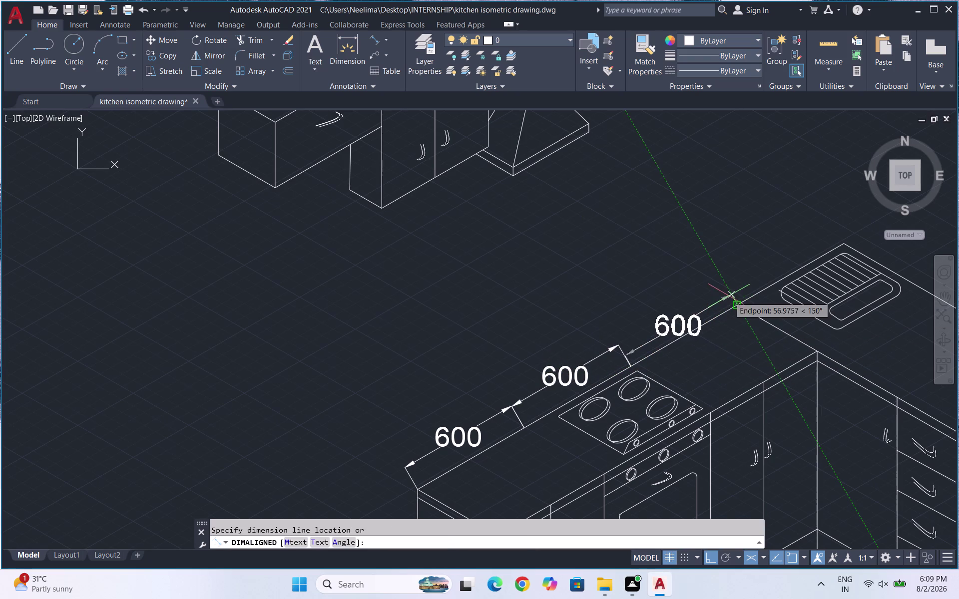
click(724, 284)
key(space)
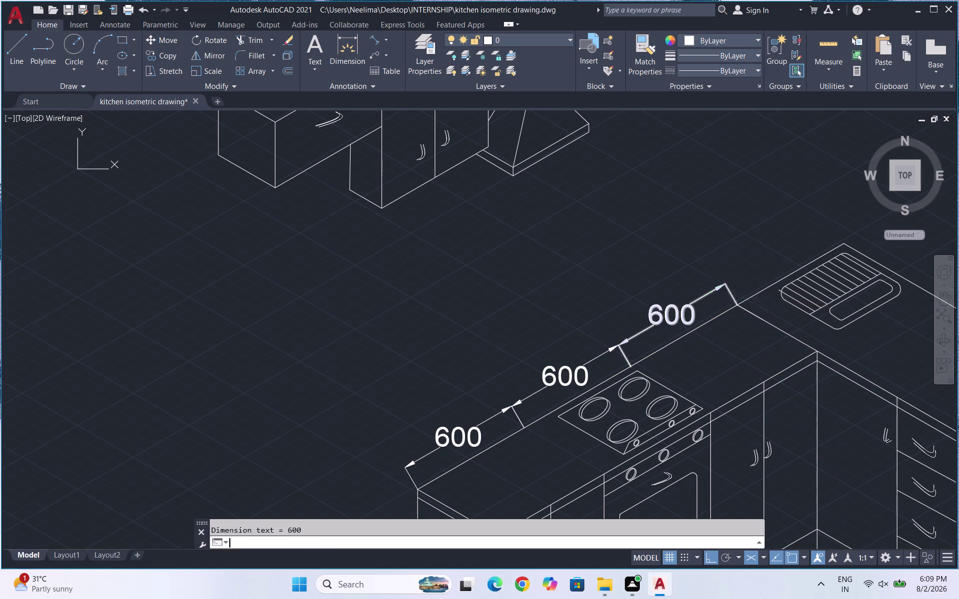
key(space)
Restart DIMALIGNED and place the fourth 600 dimension along the counter.
key(space)
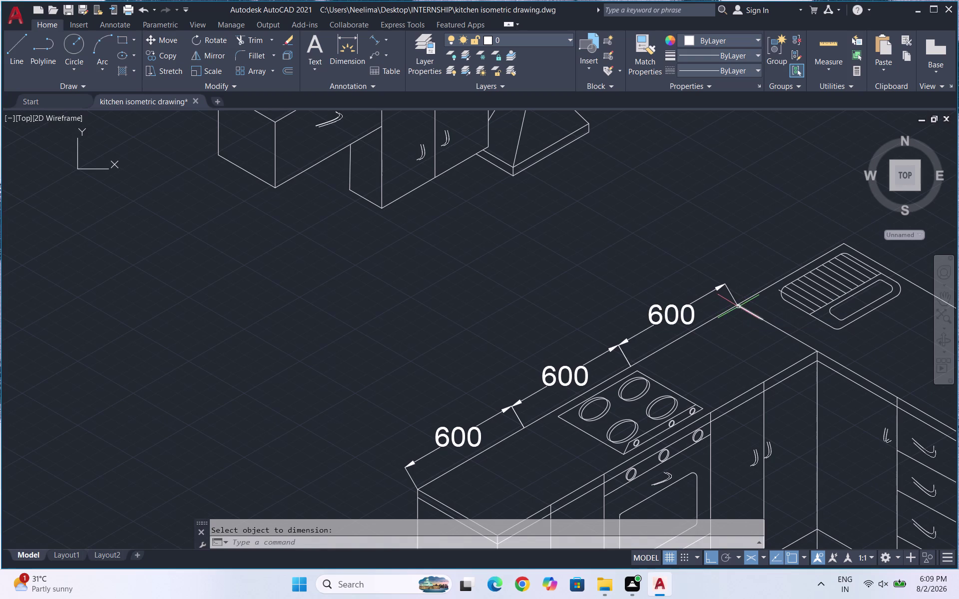
click(738, 306)
key(space)
key(space)
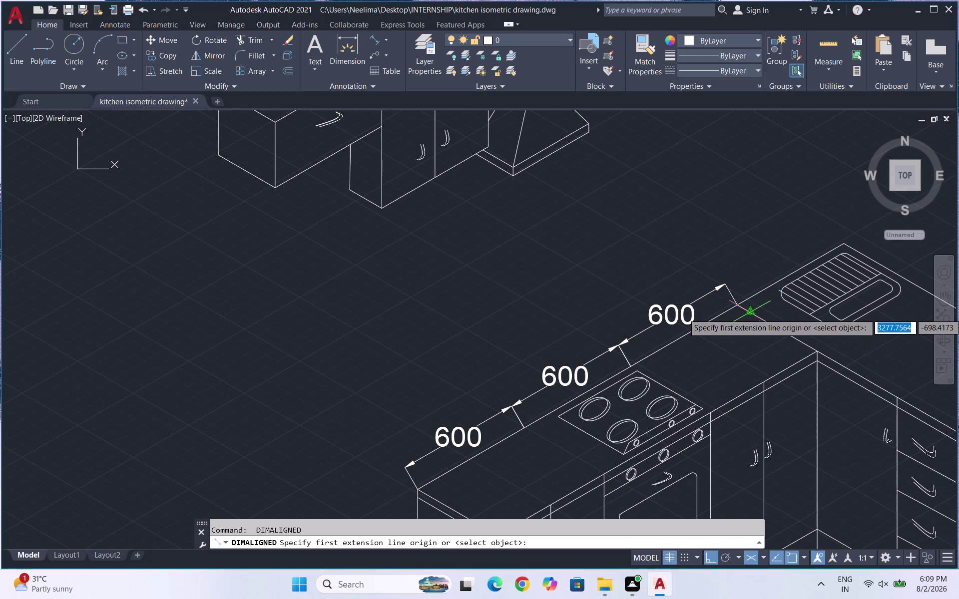
key(Escape)
key(space)
key(space)
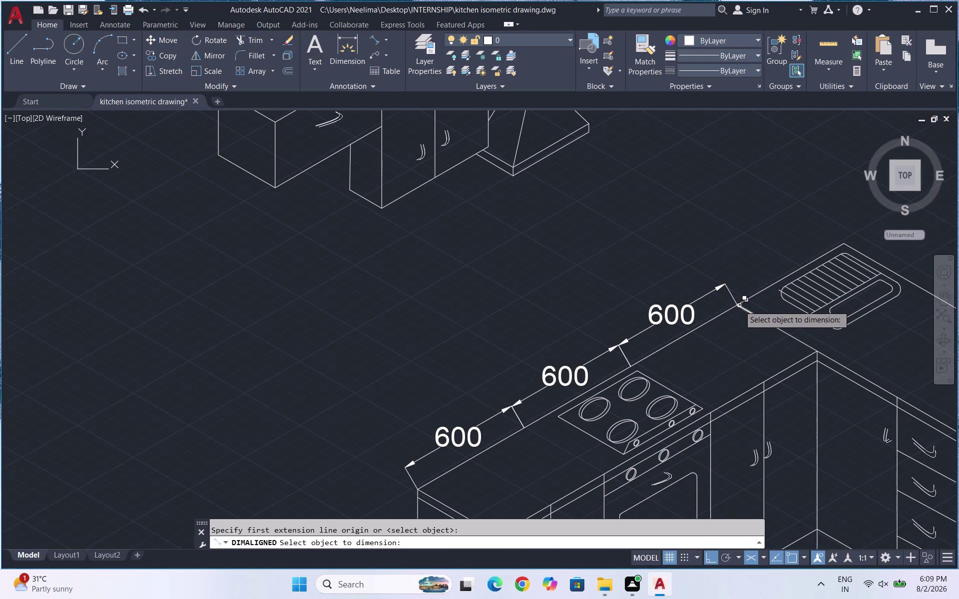
click(376, 43)
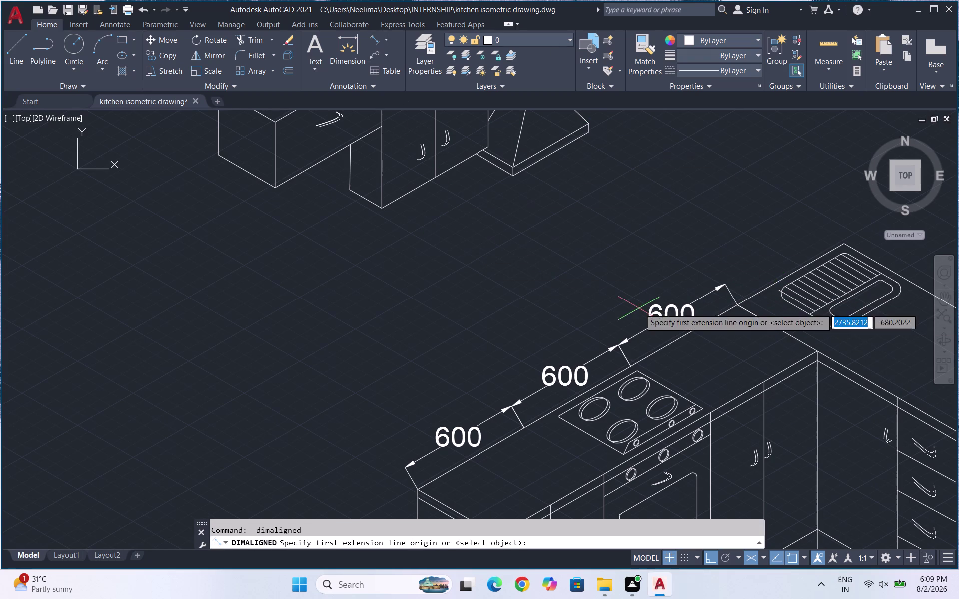
click(738, 304)
click(847, 243)
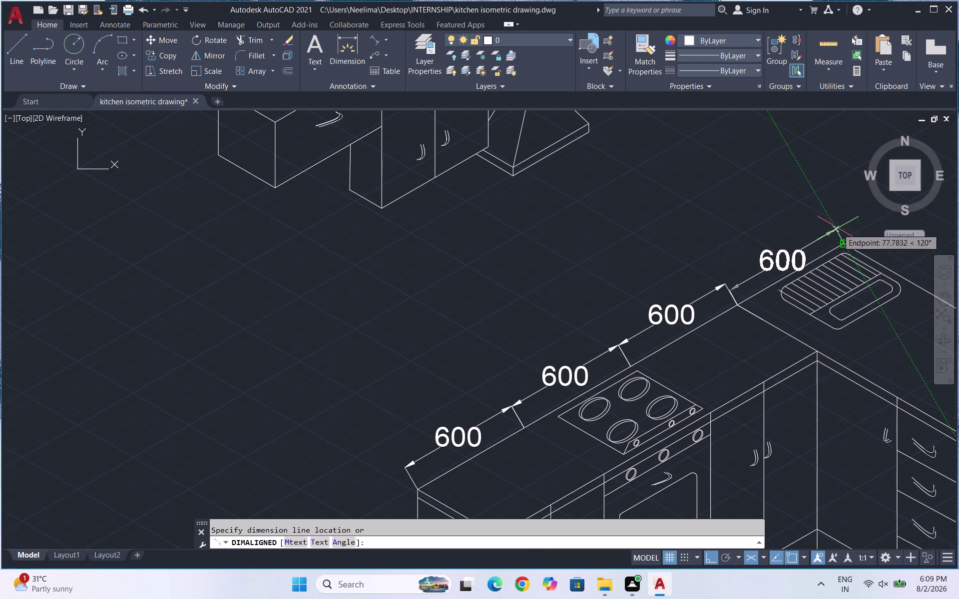
click(836, 220)
Dimension the counter's return edge from the corner with a 900 aligned dimension.
scroll(down, 3)
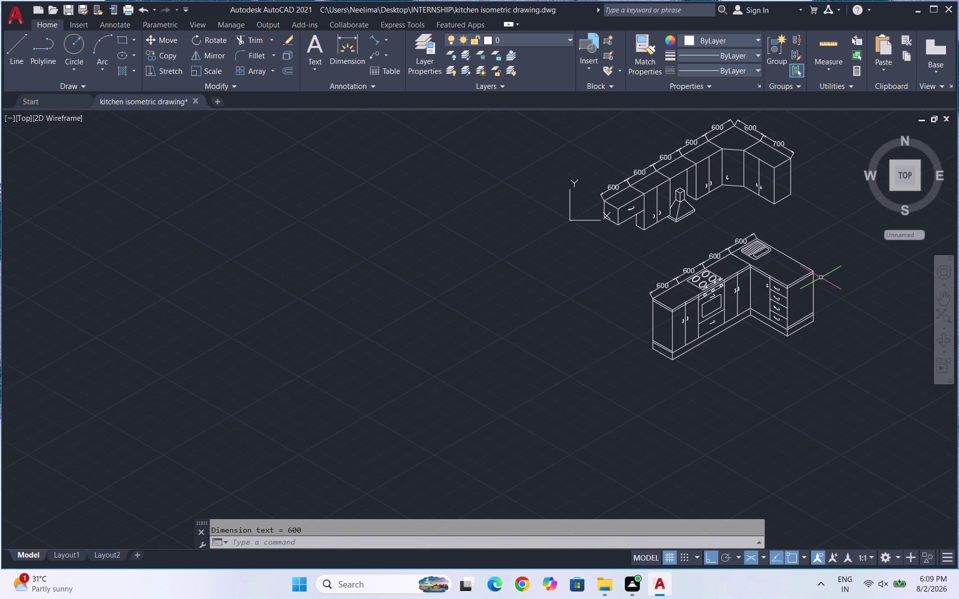
key(space)
scroll(up, 3)
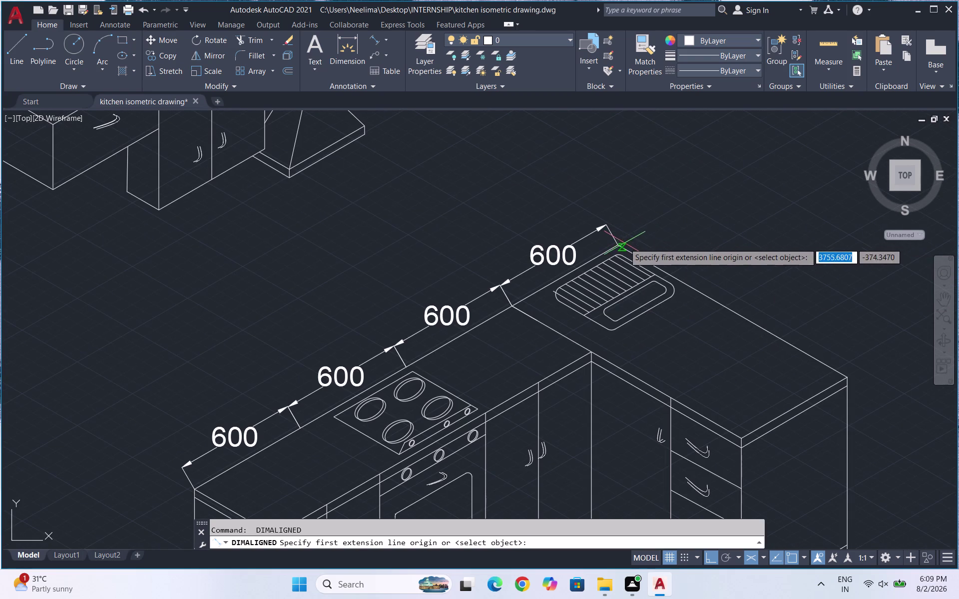
click(618, 244)
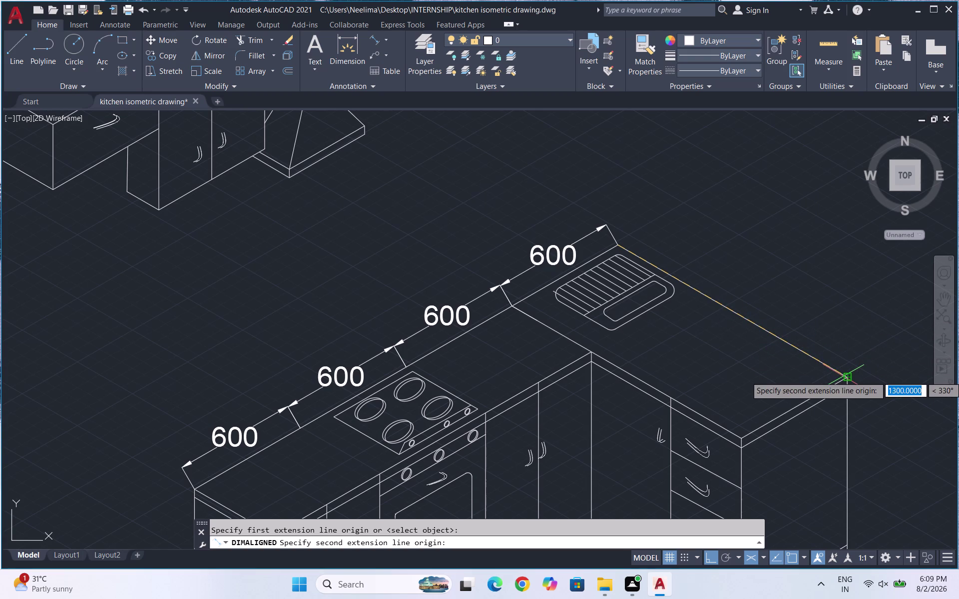
key(Escape)
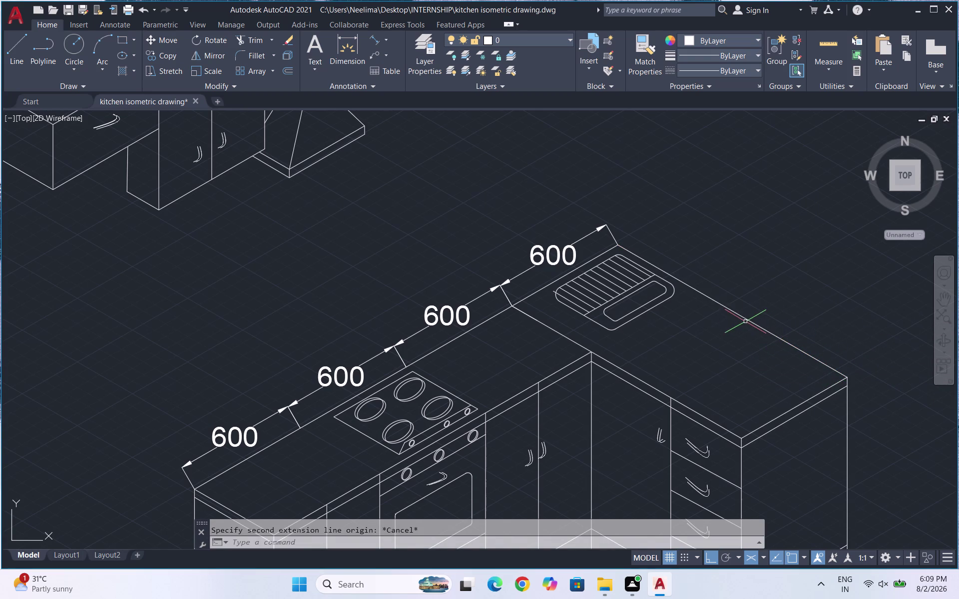
key(space)
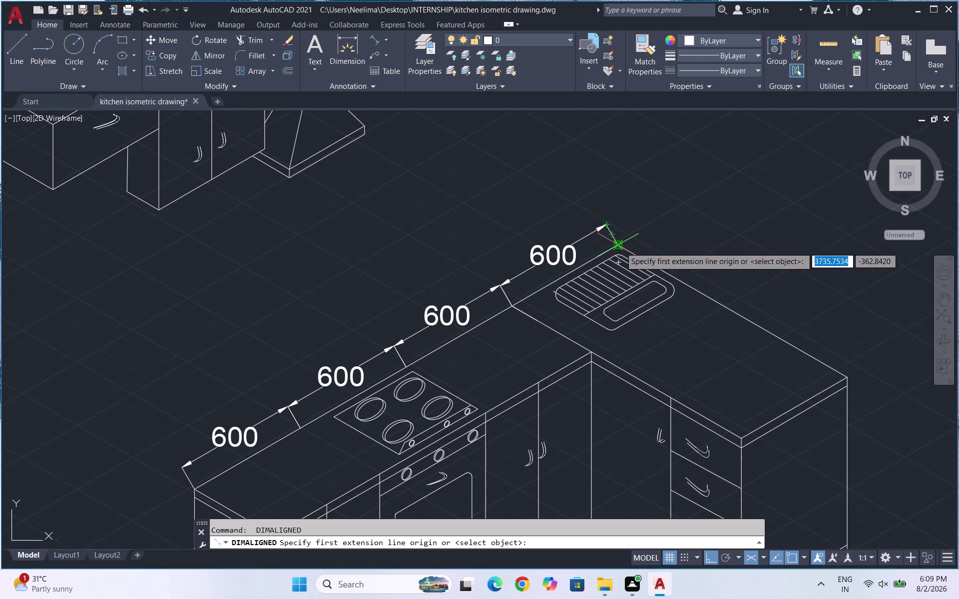
click(620, 247)
click(782, 337)
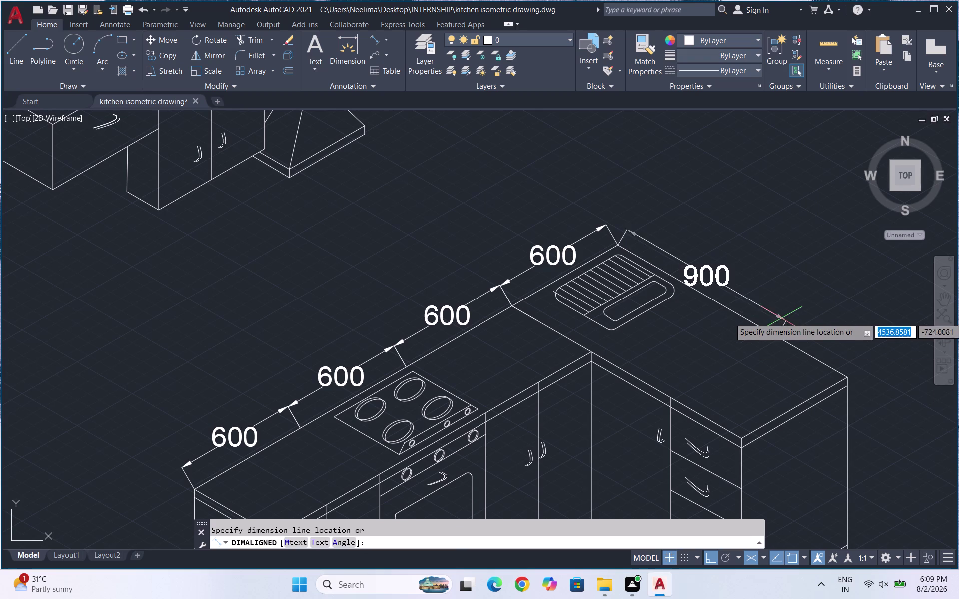
click(790, 302)
Add the 400 aligned dimension on the counter's end edge.
key(space)
key(space)
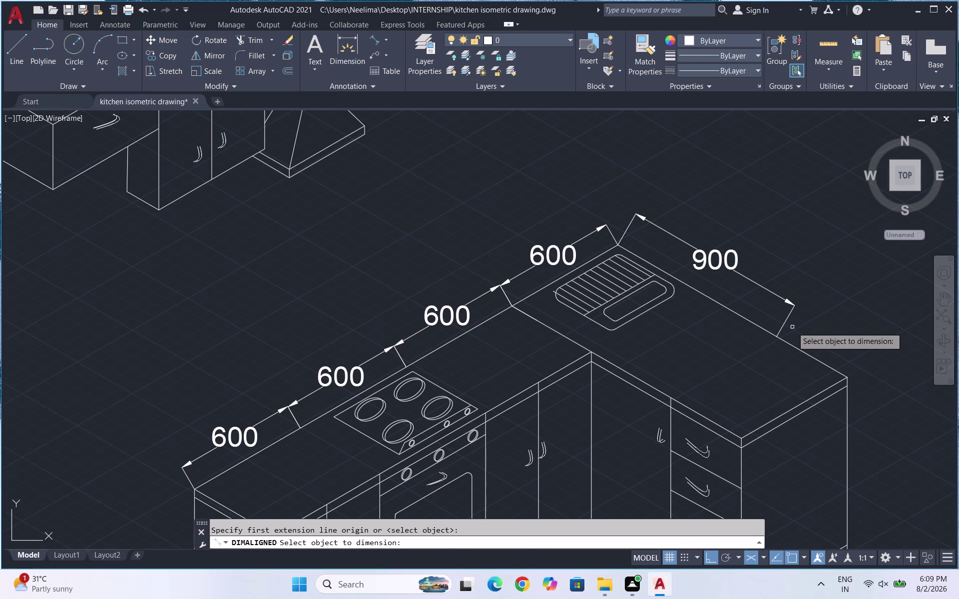
key(space)
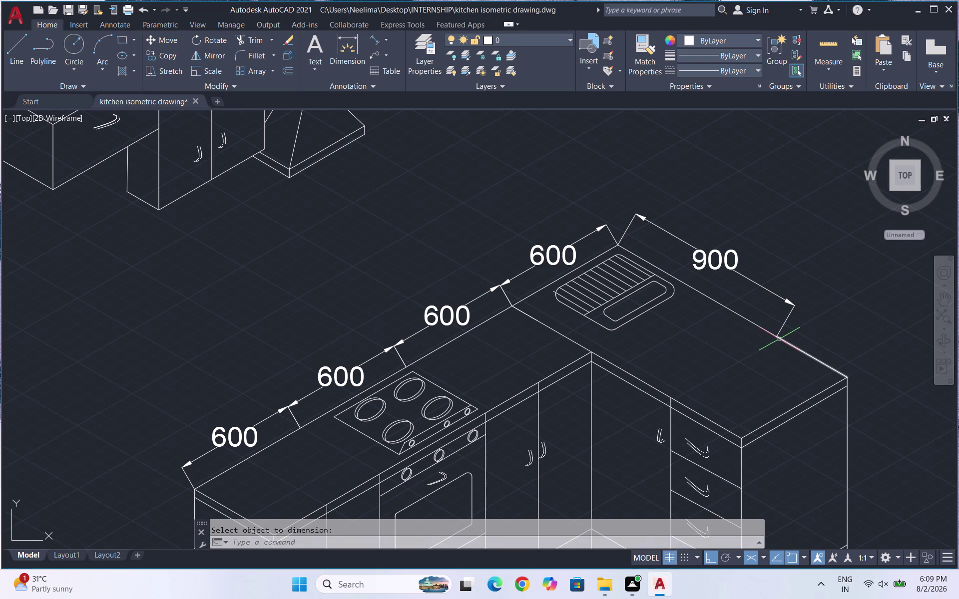
key(space)
click(776, 338)
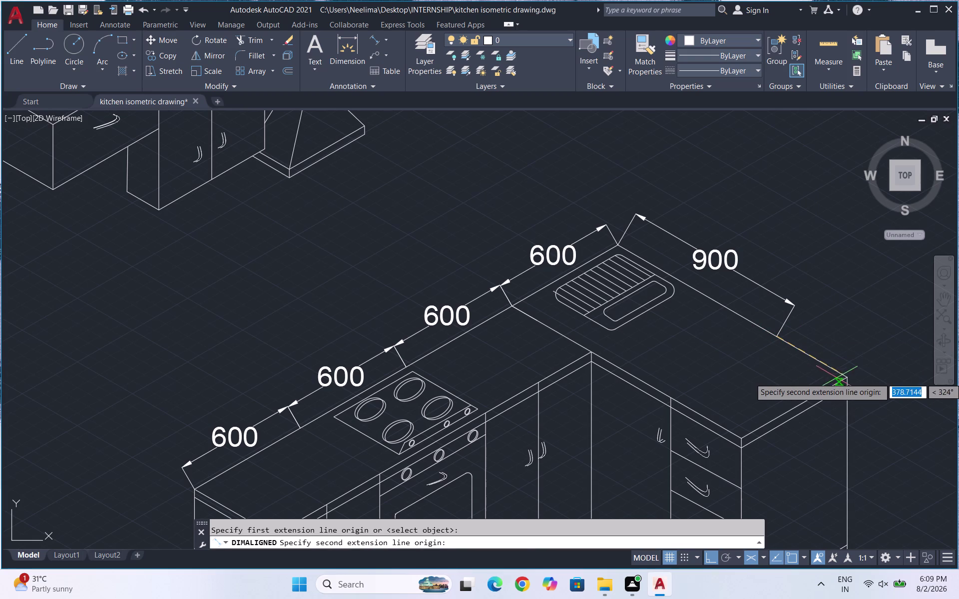
click(844, 377)
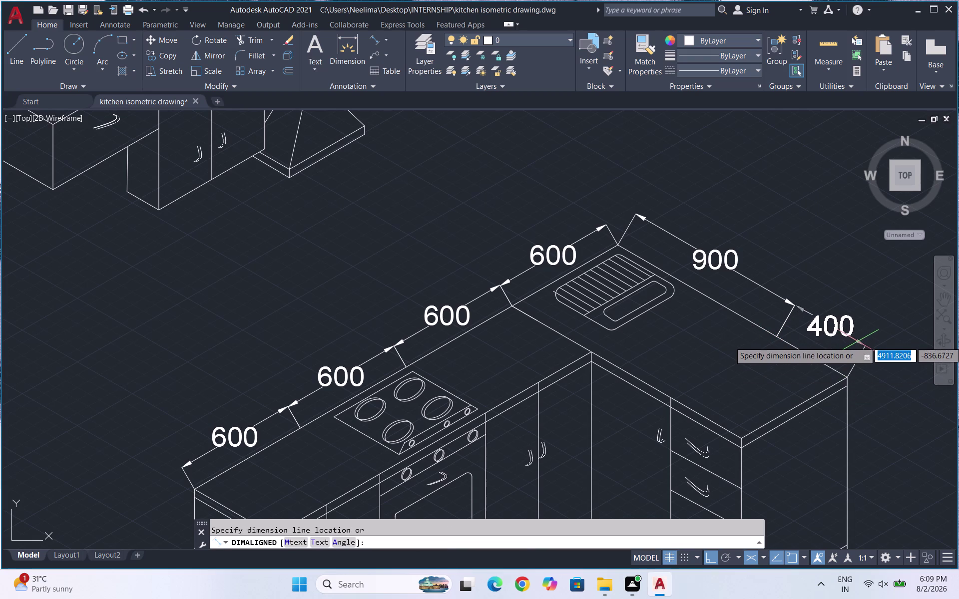
click(857, 342)
scroll(down, 3)
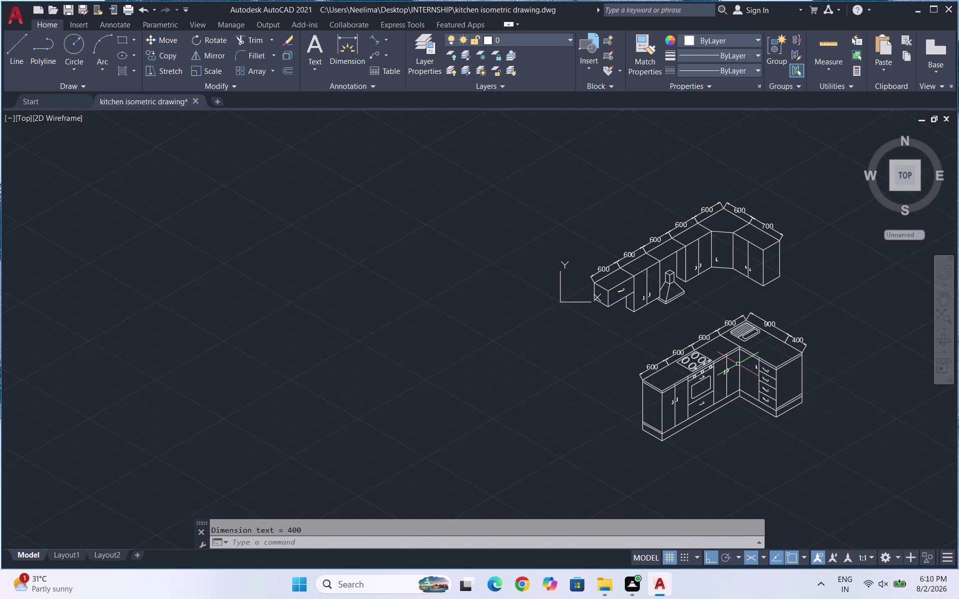
Save the drawing with Ctrl+S.
key(ctrl+s)
key(ctrl+s)
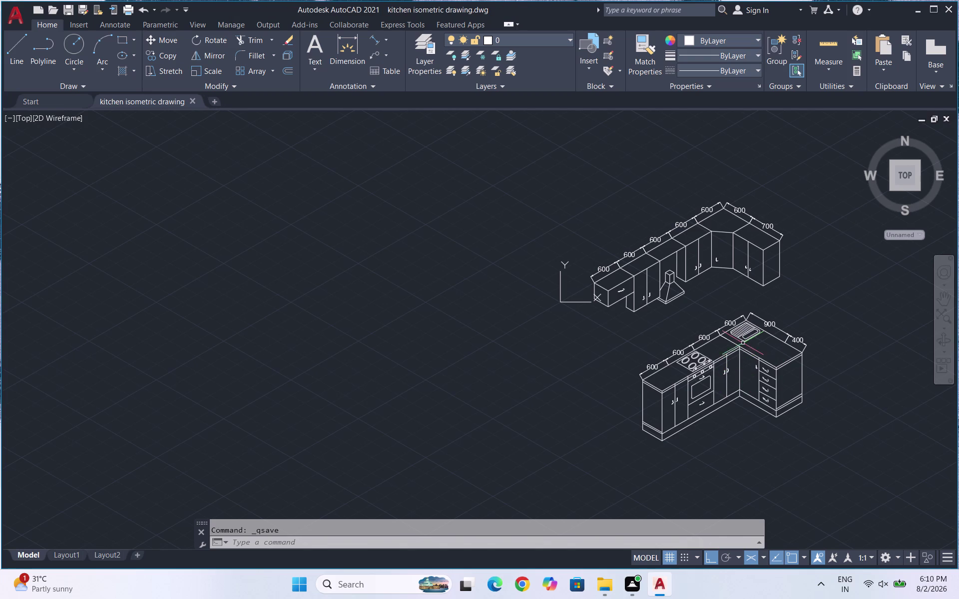
key(ctrl+s)
click(20, 13)
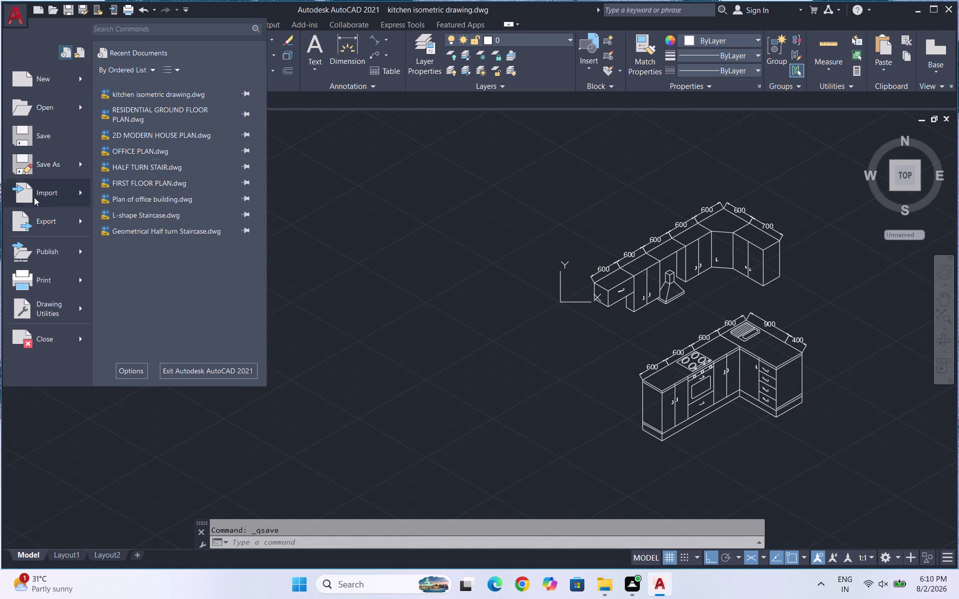
Export the isometric kitchen drawing to PDF, then resave the drawing file.
click(47, 224)
click(166, 217)
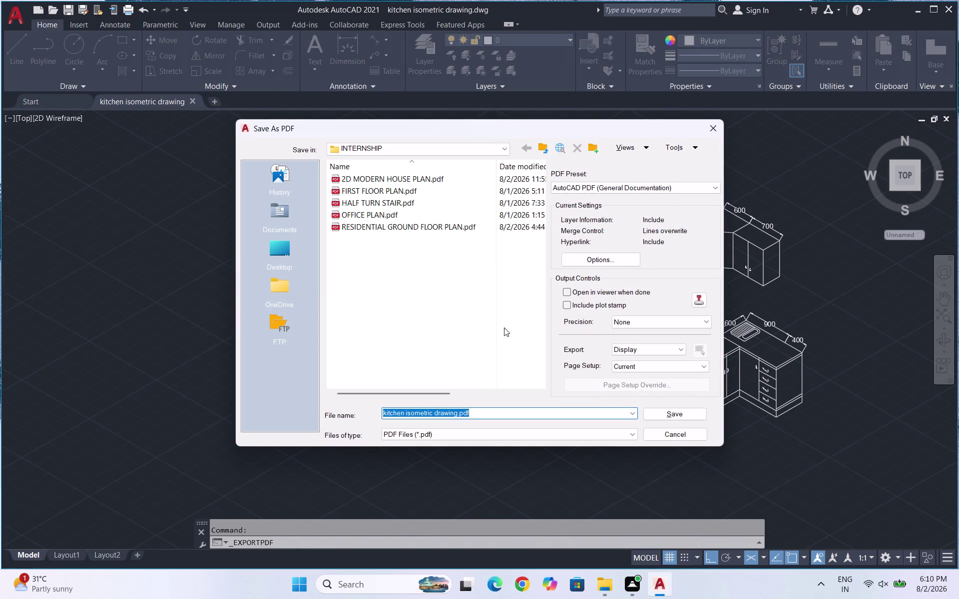
click(651, 409)
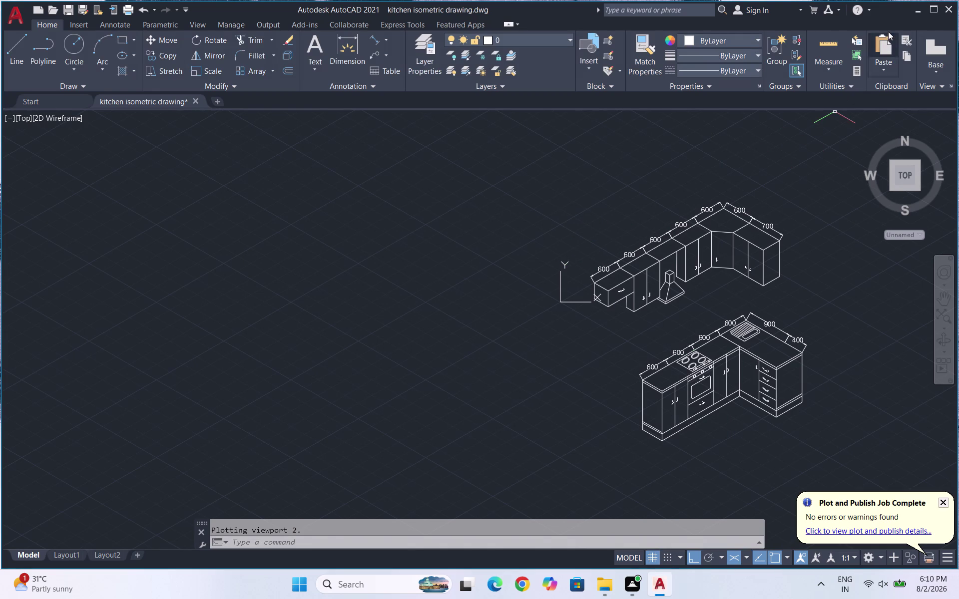
key(ctrl+s)
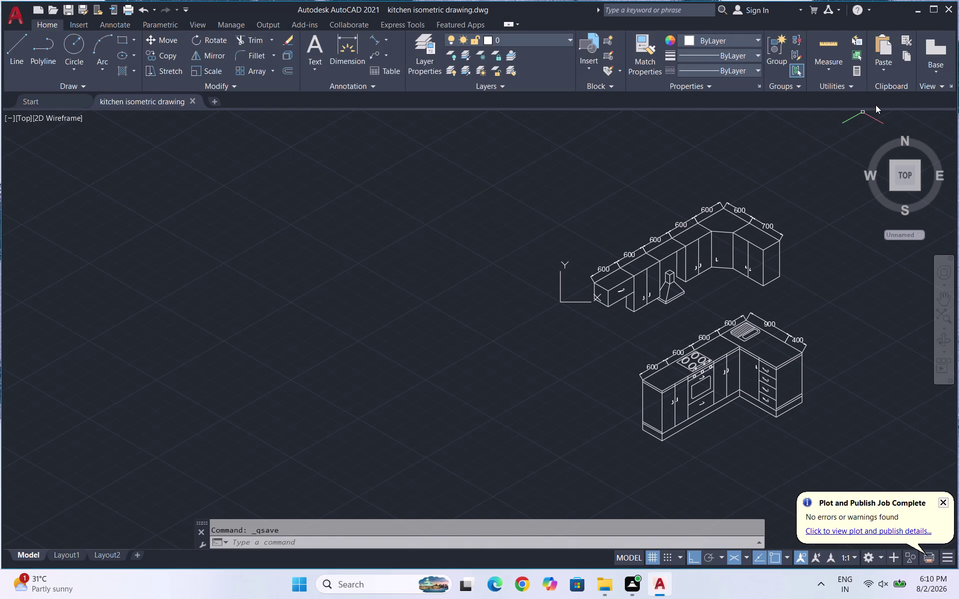
click(949, 8)
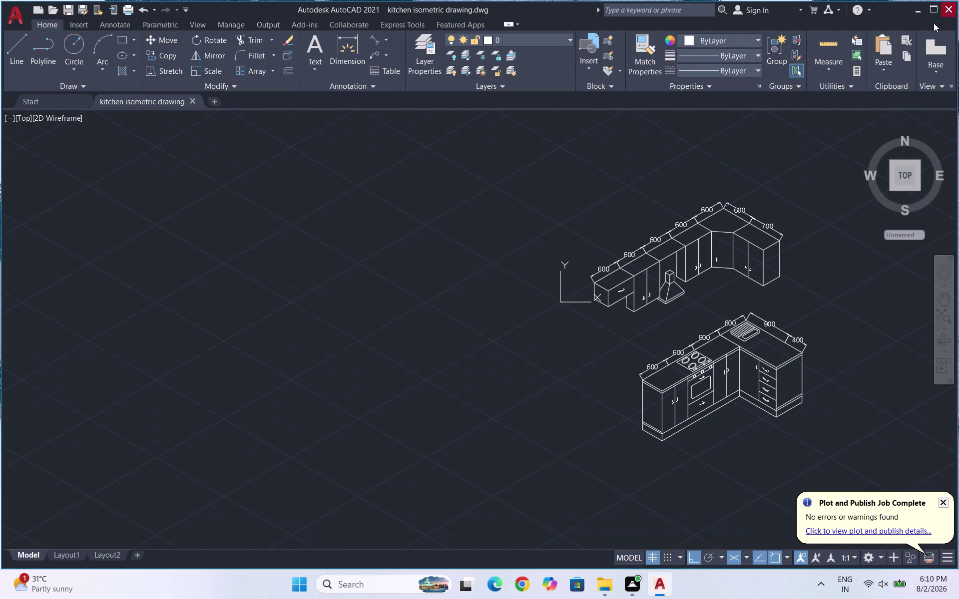